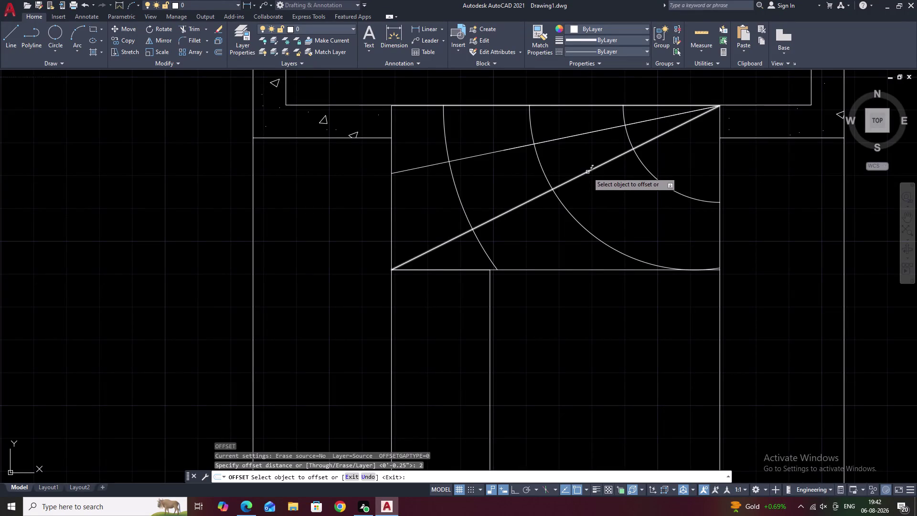
Cancel the offset and try a line from the frame's top-right corner to its bottom edge, then undo it.
click(587, 172)
key(Escape)
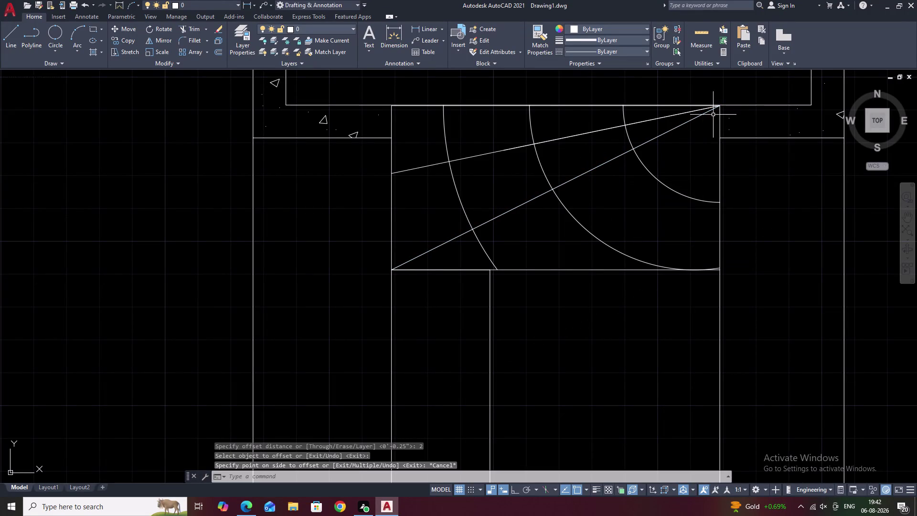
text(L)
key(space)
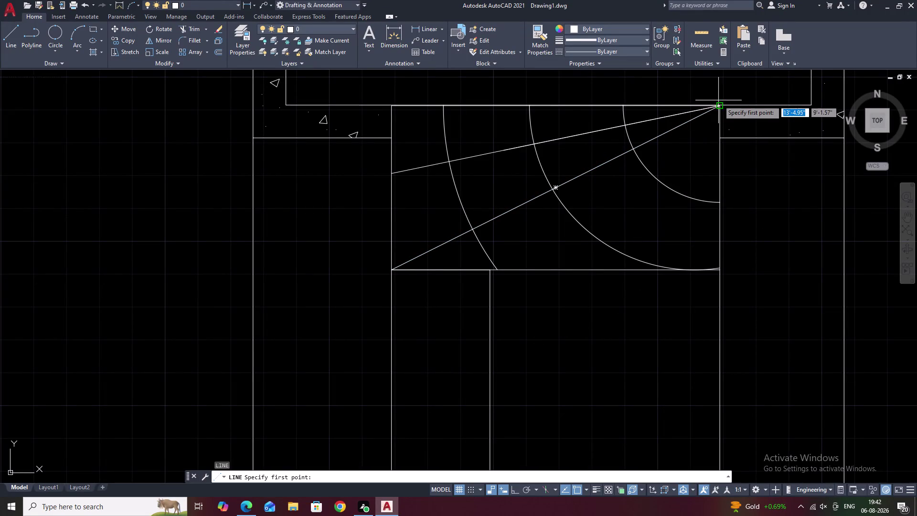
click(718, 105)
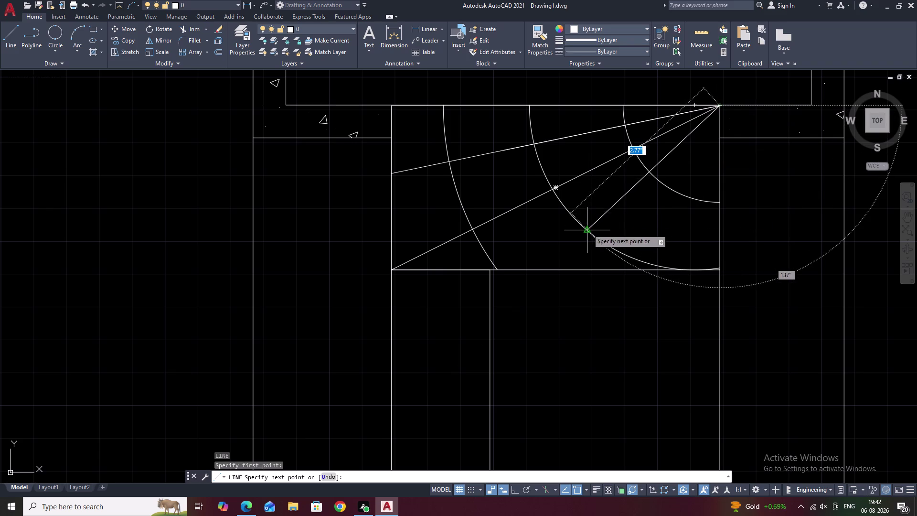
click(567, 270)
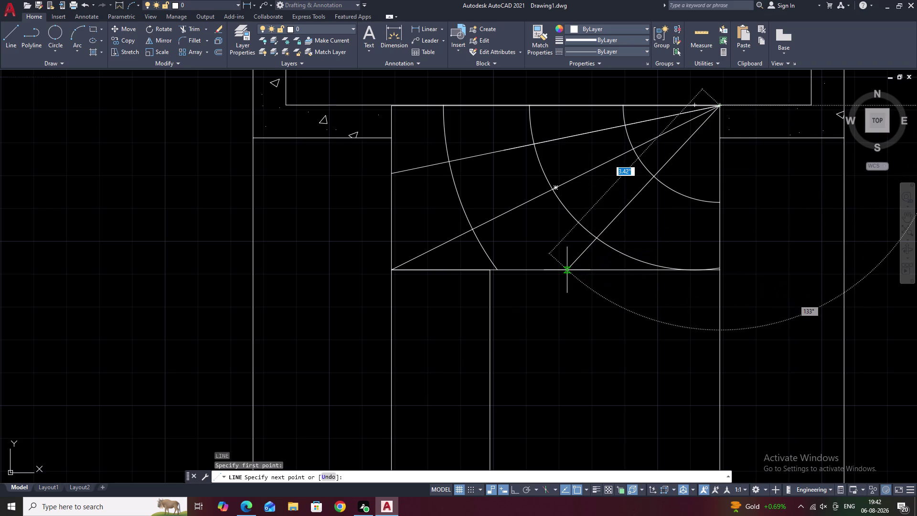
key(ctrl+z)
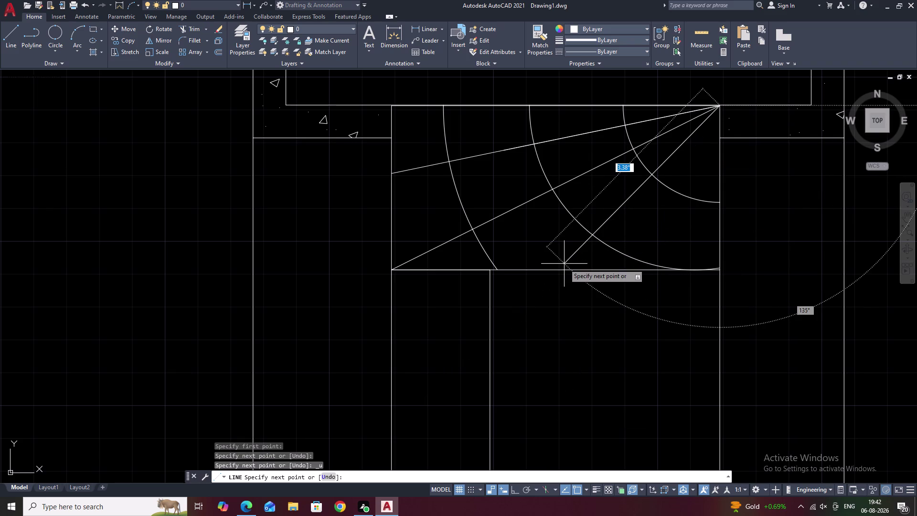
key(Escape)
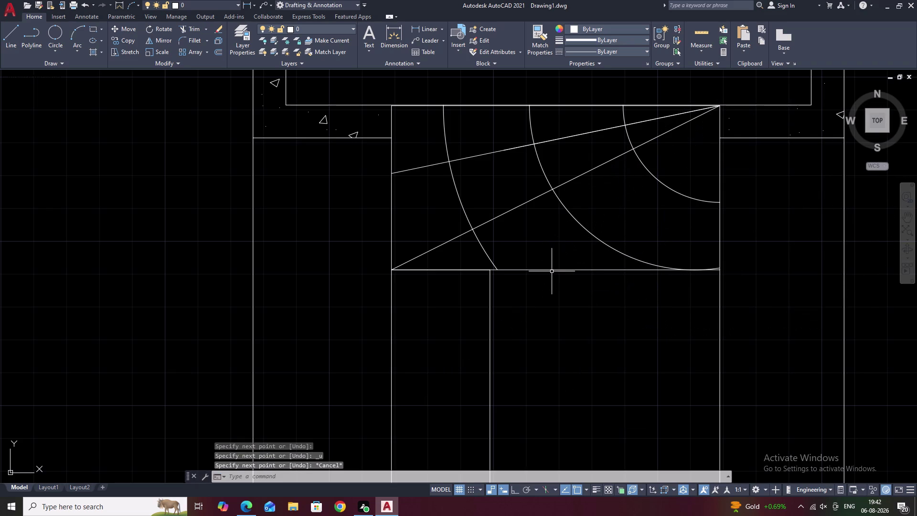
With ortho off, draw a line from the bottom edge up to the top-right corner, then undo it.
key(F8)
key(space)
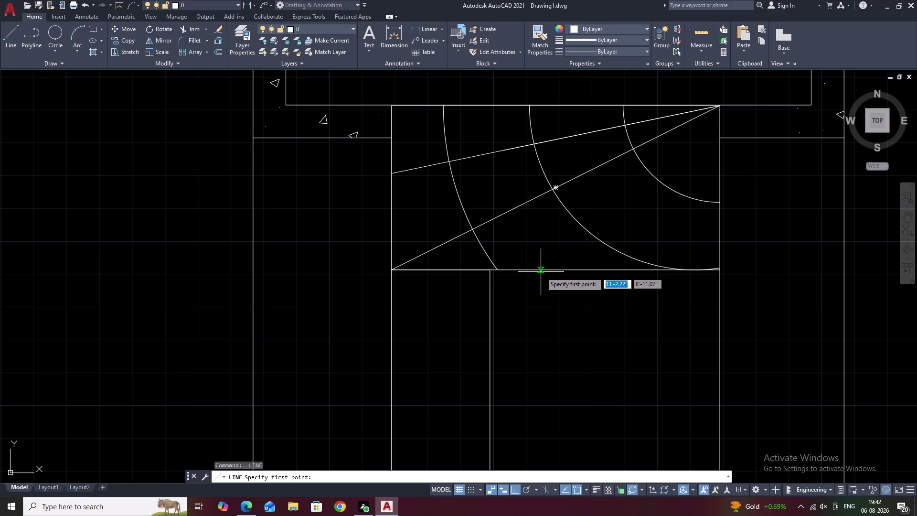
text(L)
key(space)
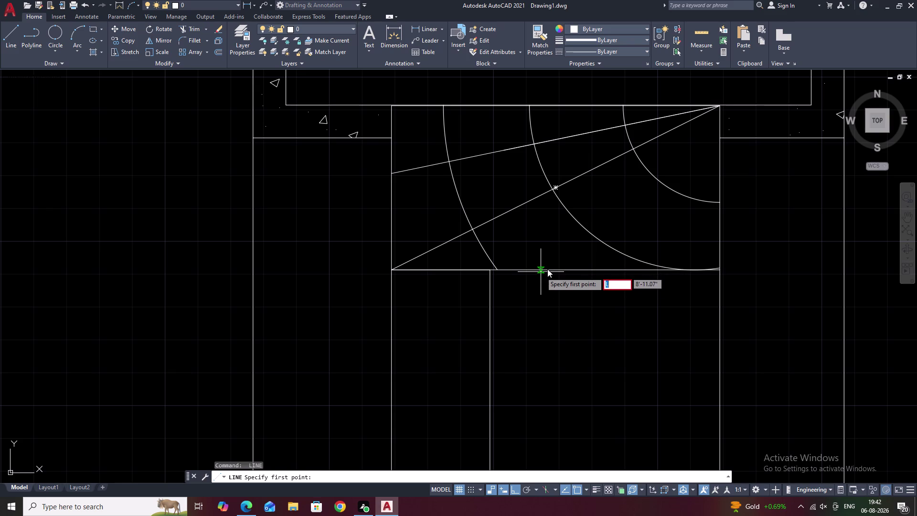
key(Escape)
text(L)
key(space)
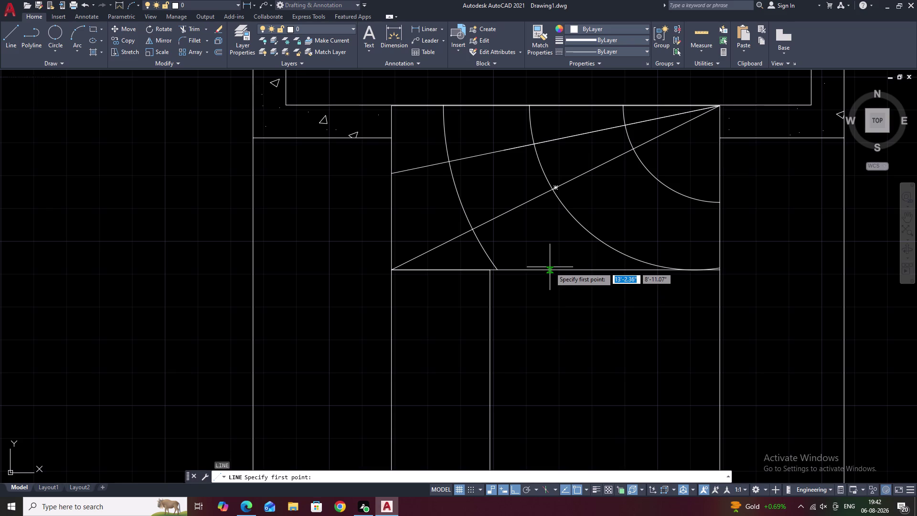
click(546, 270)
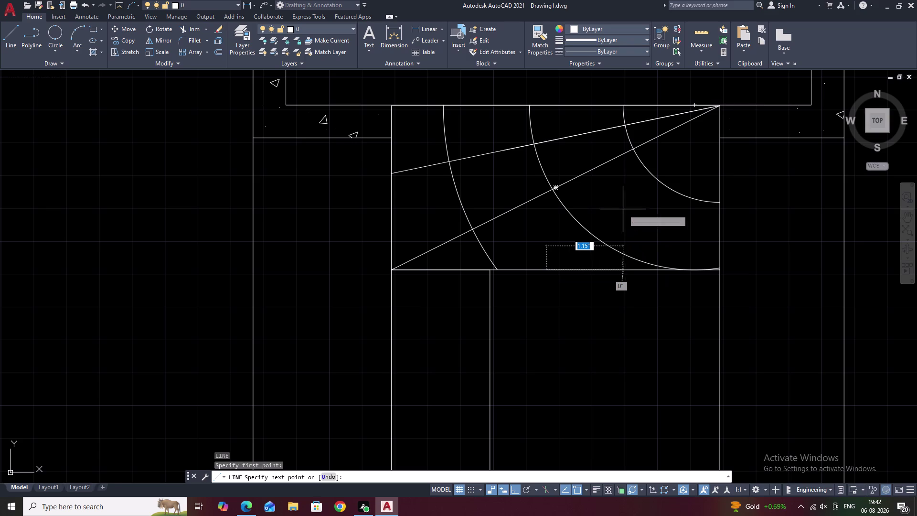
key(F8)
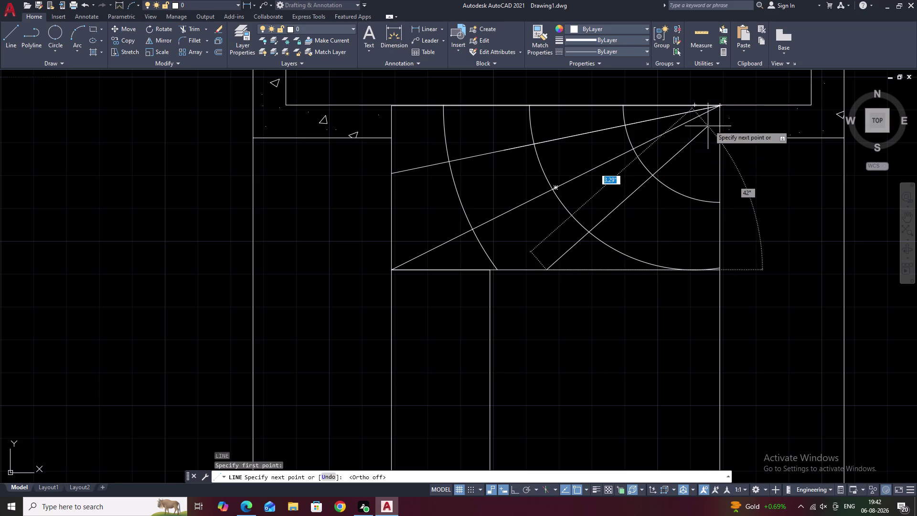
click(719, 107)
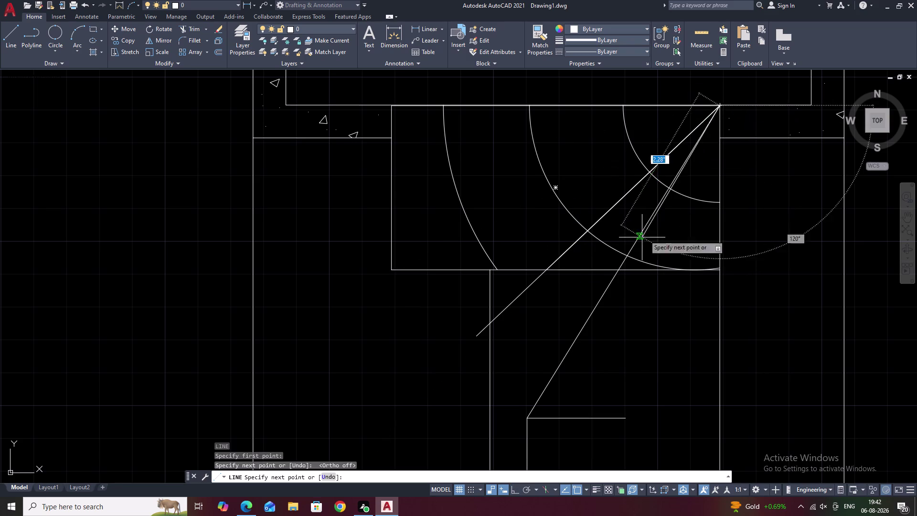
scroll(down, 3)
key(ctrl+z)
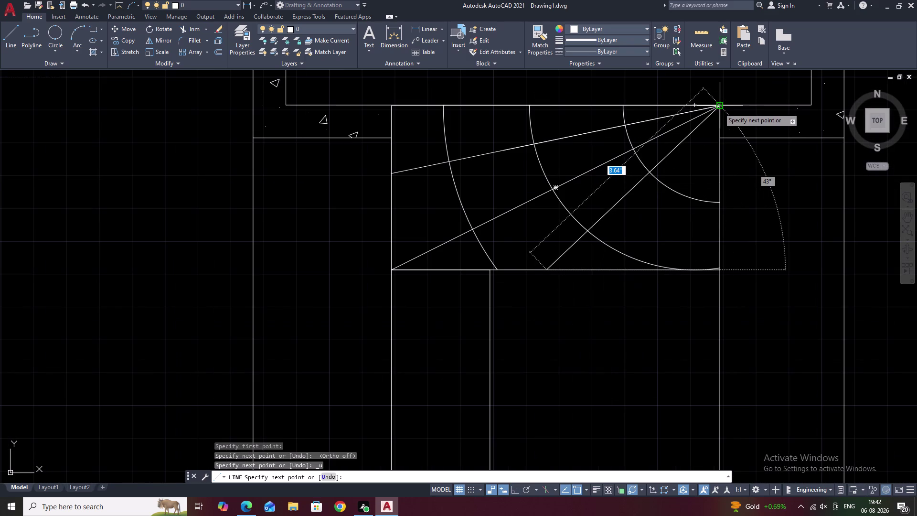
key(Escape)
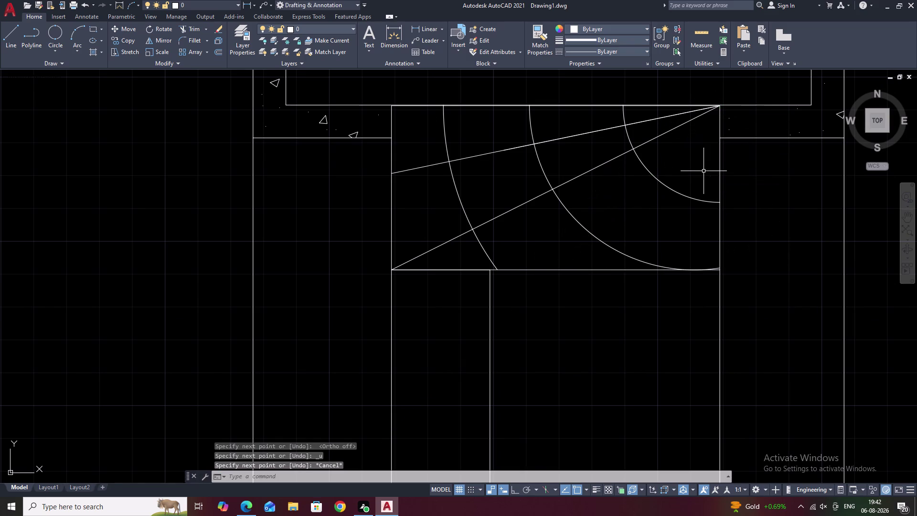
Pan out over the detail and draw a loose diagonal line in empty space beside it.
scroll(down, 3)
middle_drag(594, 166, 599, 123)
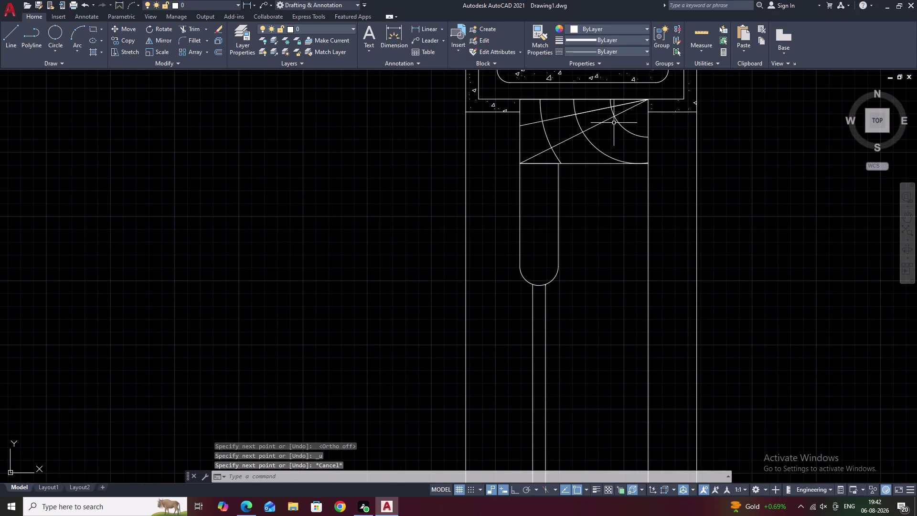
scroll(down, 3)
scroll(up, 3)
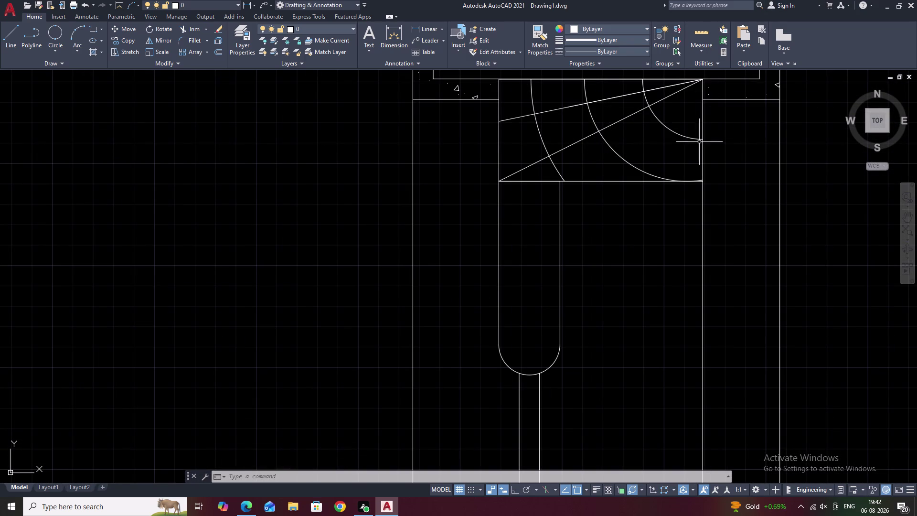
scroll(down, 3)
middle_drag(884, 177, 646, 190)
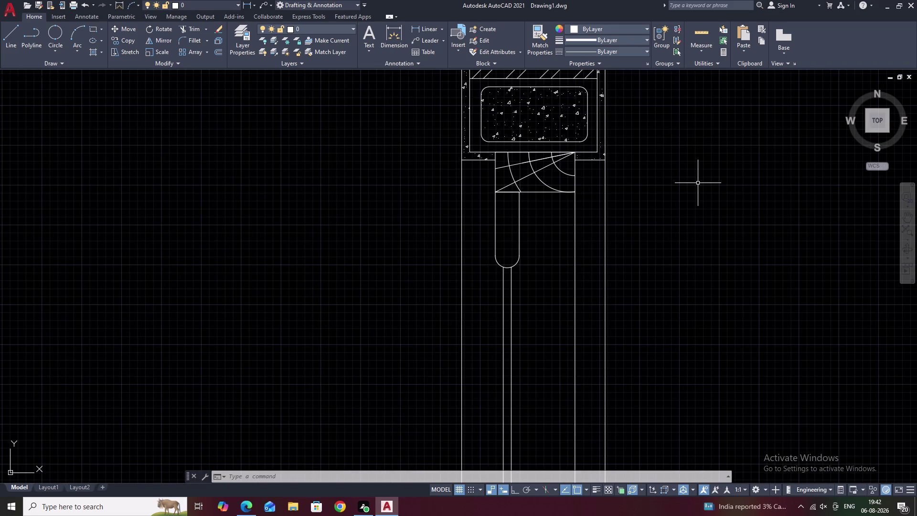
text(L)
key(space)
click(737, 155)
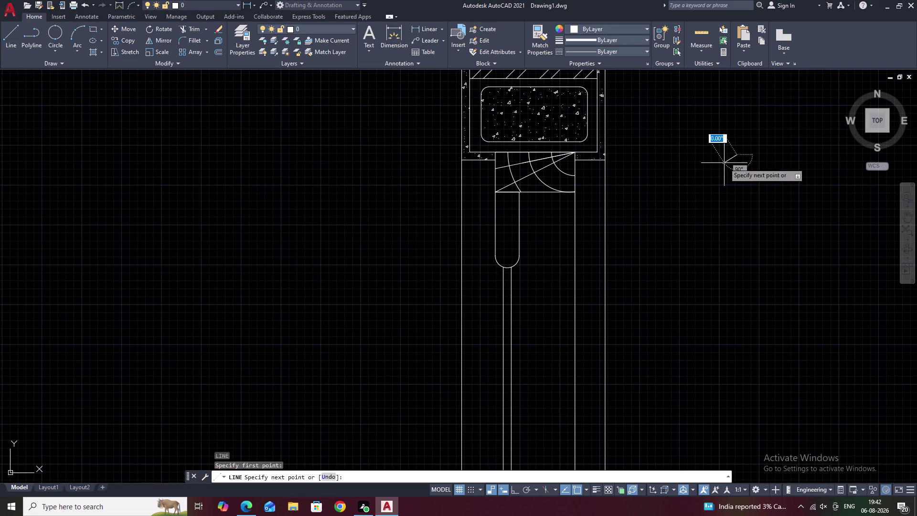
click(668, 196)
key(grave)
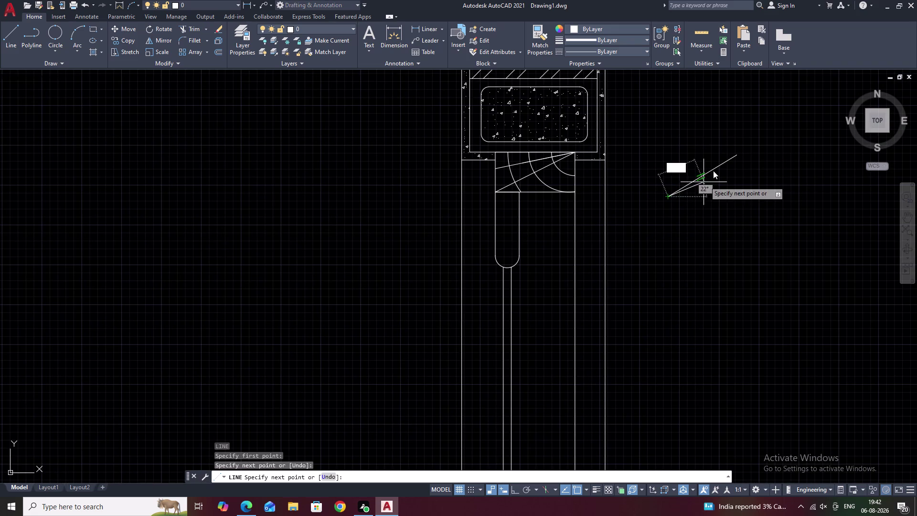
key(grave)
Move the loose diagonal by its midpoint to the frame's top-right corner, then undo the move.
key(Escape)
key(Escape)
key(Escape)
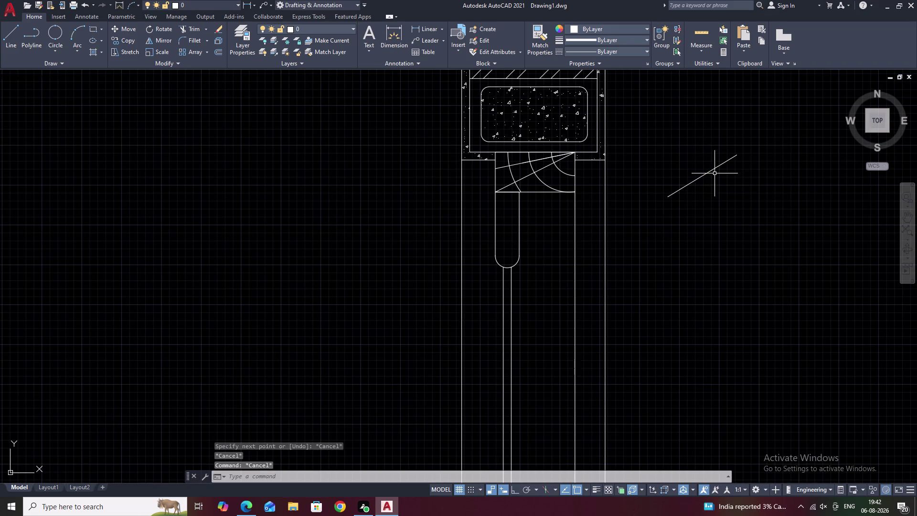
double_click(710, 171)
text(M)
key(space)
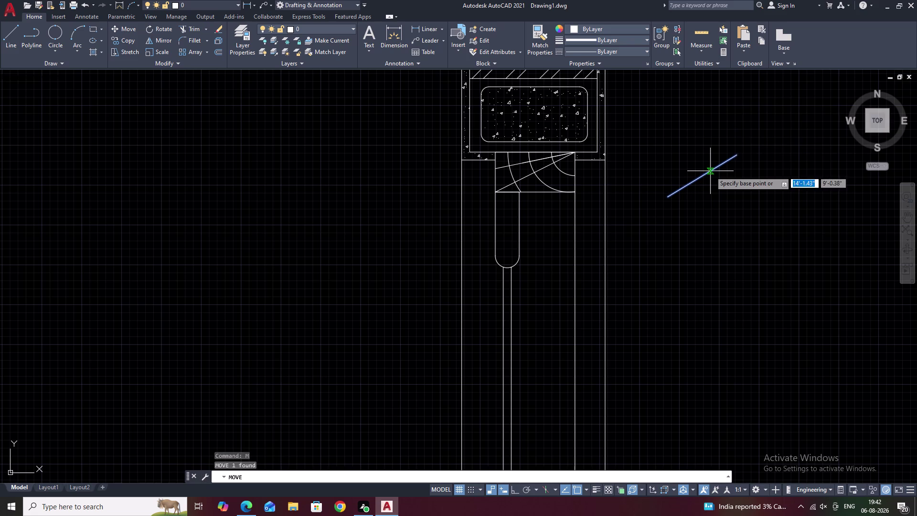
scroll(up, 3)
click(729, 152)
middle_drag(596, 161, 916, 150)
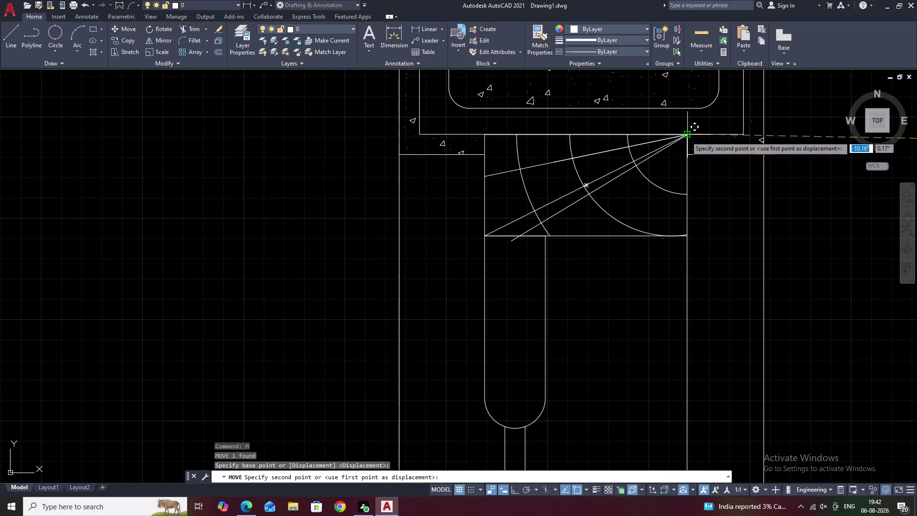
click(686, 137)
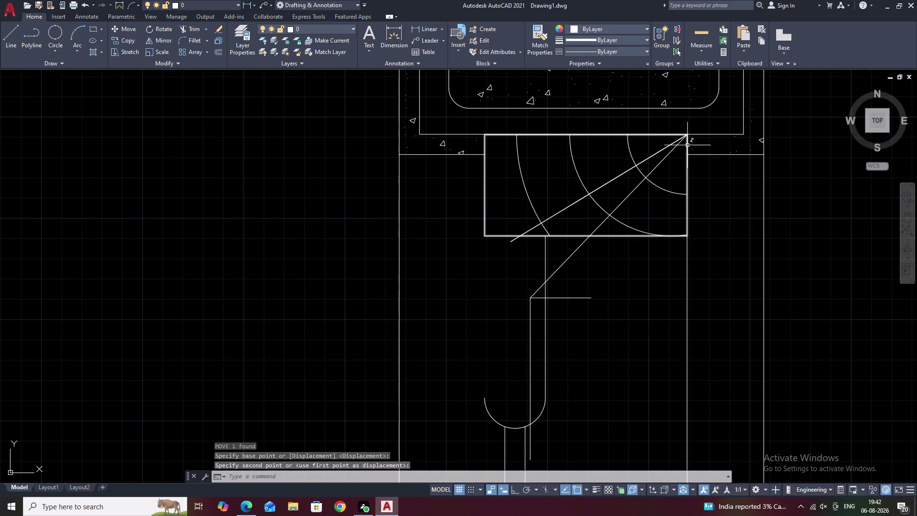
key(ctrl+z)
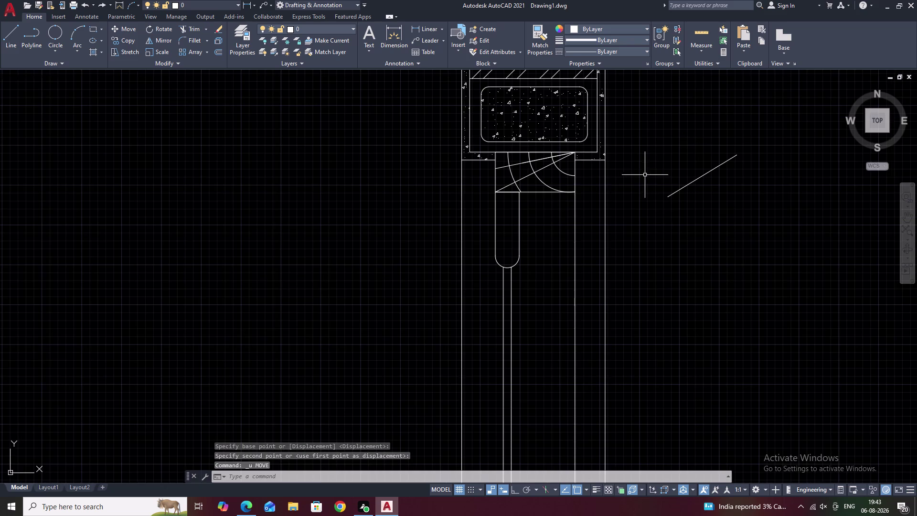
Pan back to the loose diagonal and reselect it for another move.
middle_drag(765, 213, 912, 178)
scroll(up, 3)
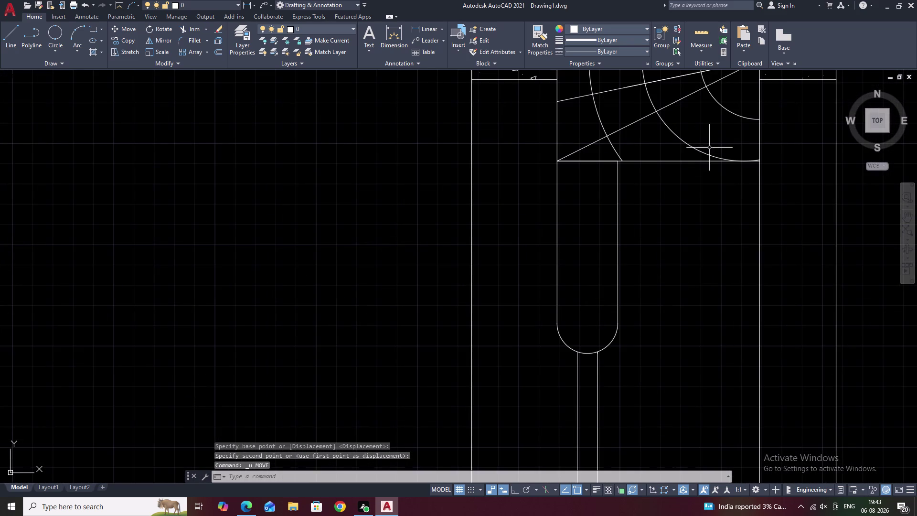
scroll(down, 3)
middle_drag(731, 144, 700, 167)
scroll(up, 3)
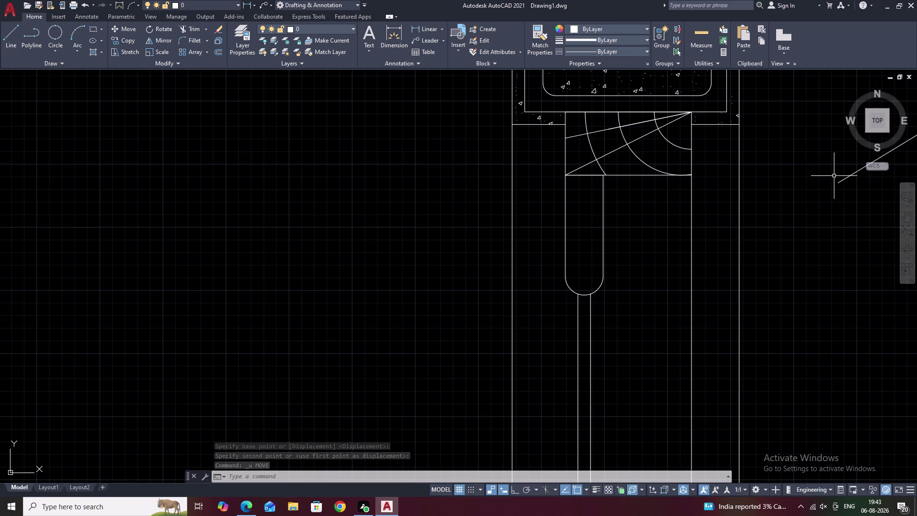
click(847, 176)
text(M)
key(space)
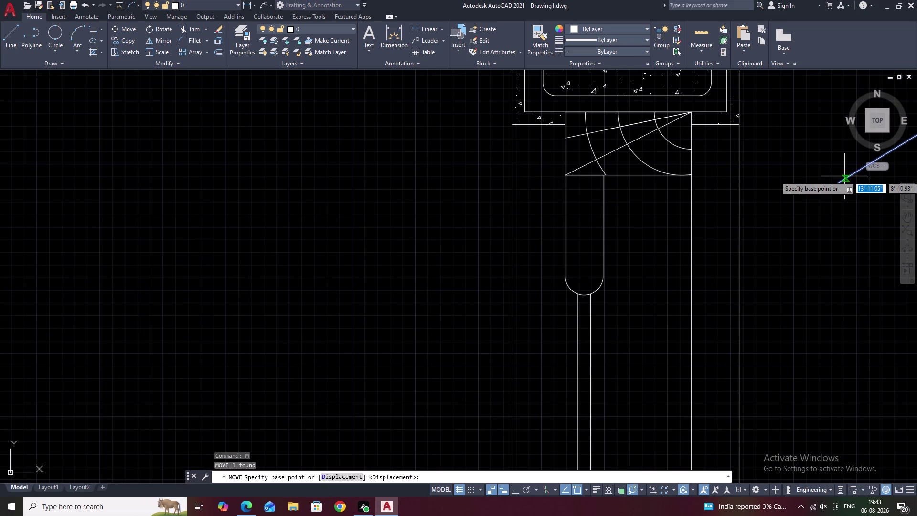
Abandon the second move after panning between the frame and the loose line.
middle_drag(849, 170, 704, 188)
scroll(up, 3)
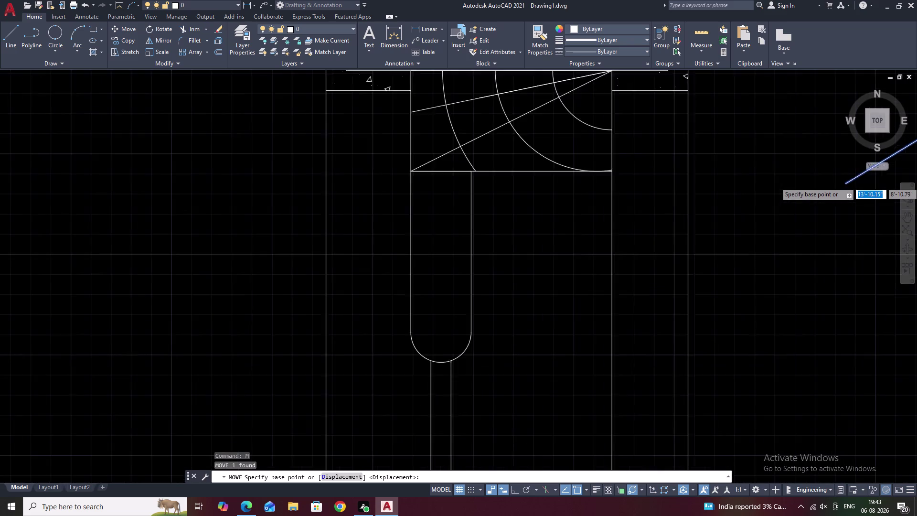
middle_drag(822, 182, 608, 244)
scroll(down, 3)
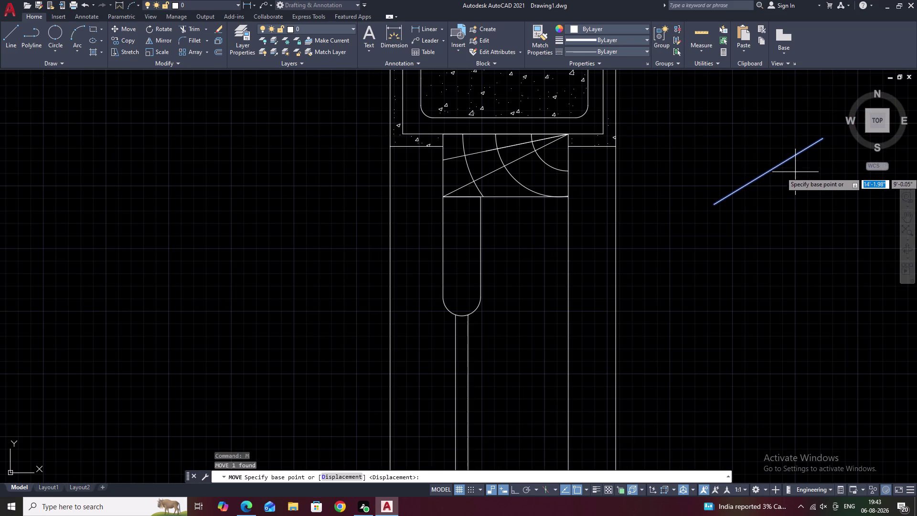
text(E)
key(space)
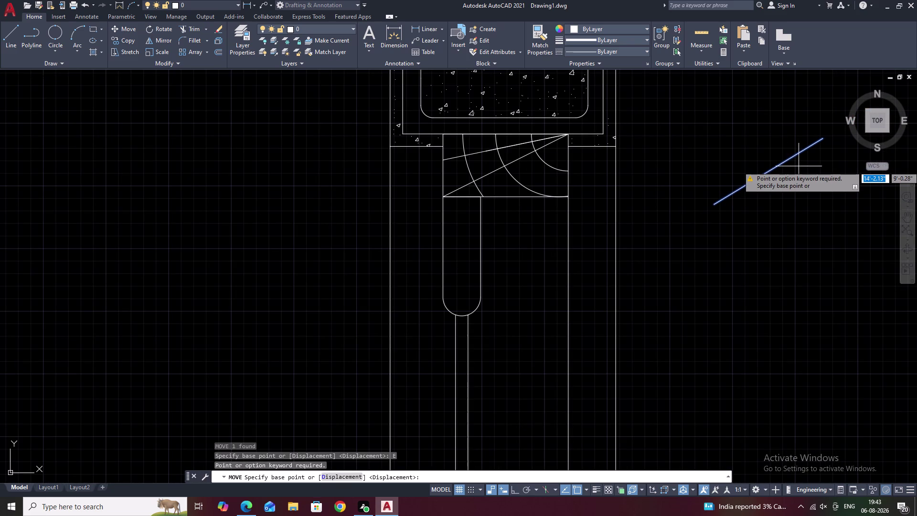
key(Escape)
key(Escape)
Erase the stray diagonal beside the detail and begin a new line.
drag(841, 112, 759, 239)
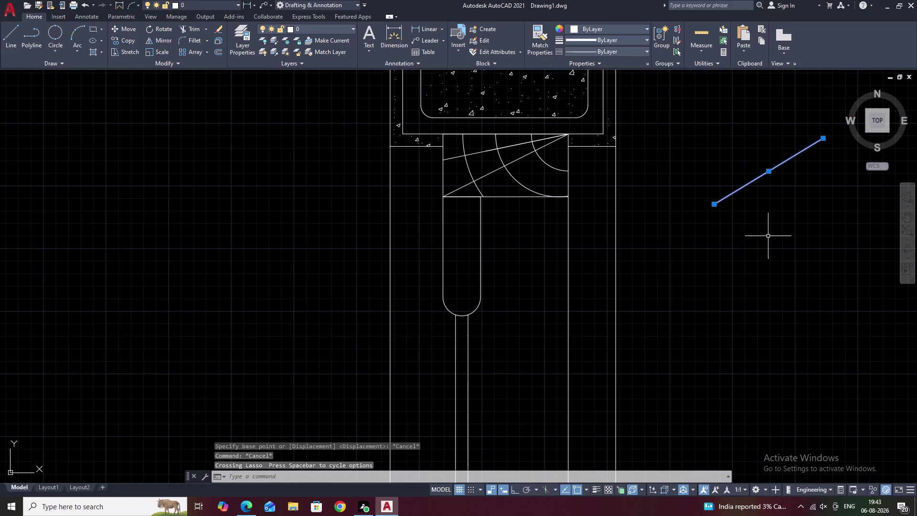
text(E)
key(space)
text(L)
key(space)
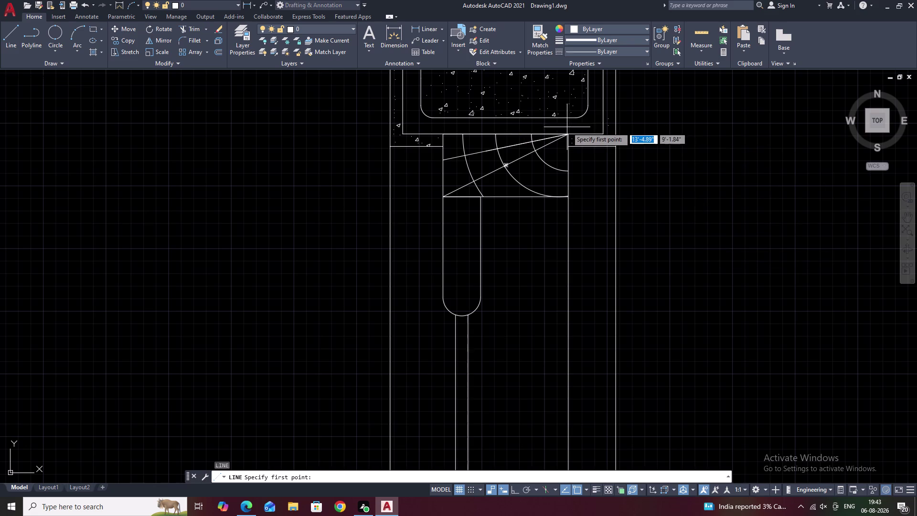
Draw a short reference diagonal beside the detail and check its properties.
click(733, 153)
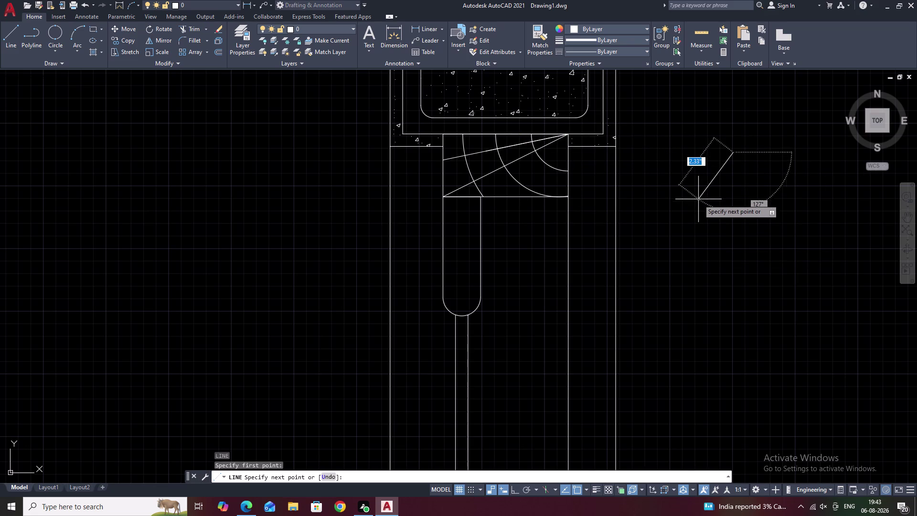
click(689, 203)
key(Escape)
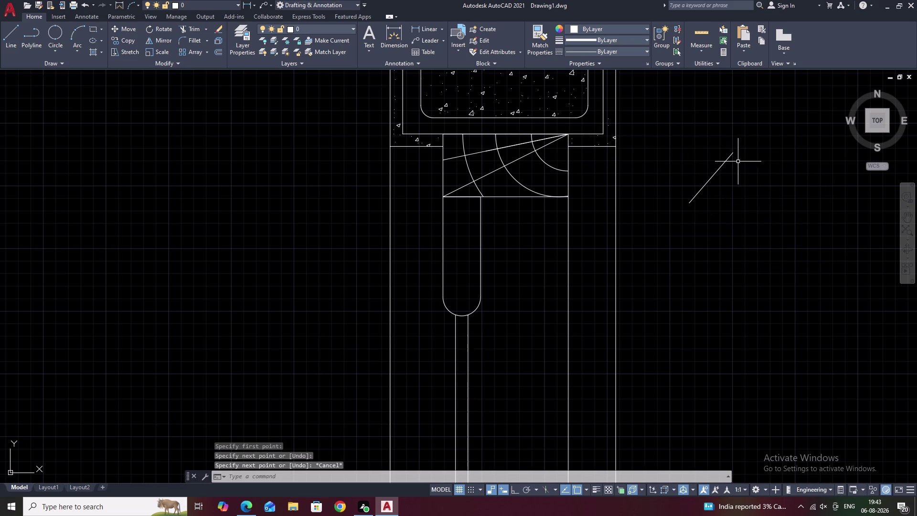
double_click(714, 174)
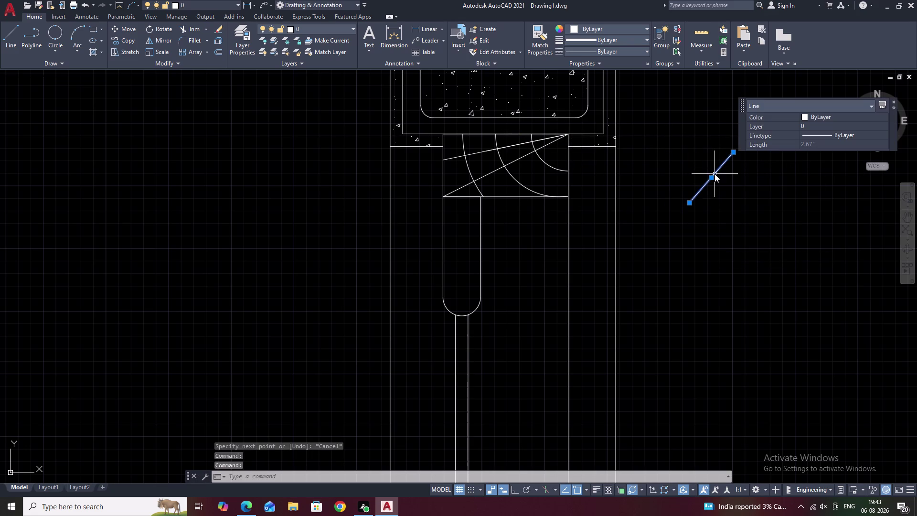
key(comma)
key(BackSpace)
Copy the reference line, based on its upper end, into the frame corner block.
text(CO)
key(space)
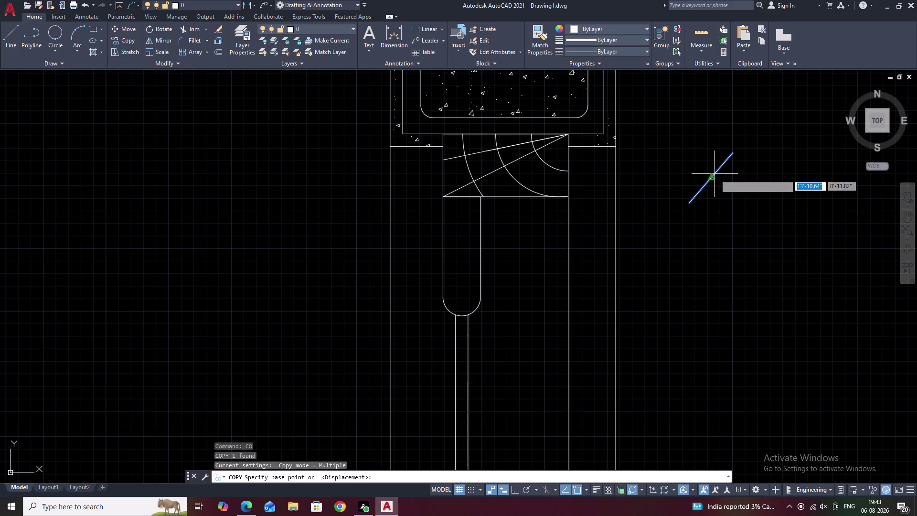
click(733, 156)
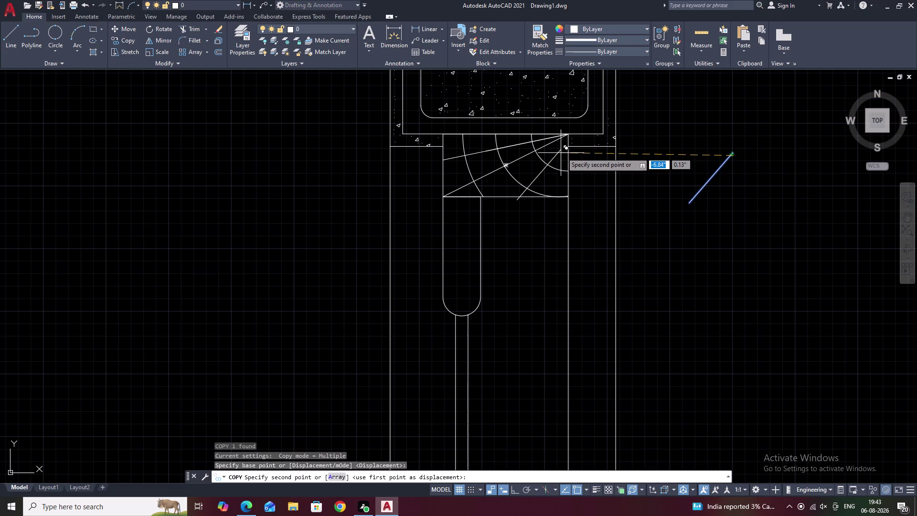
click(565, 149)
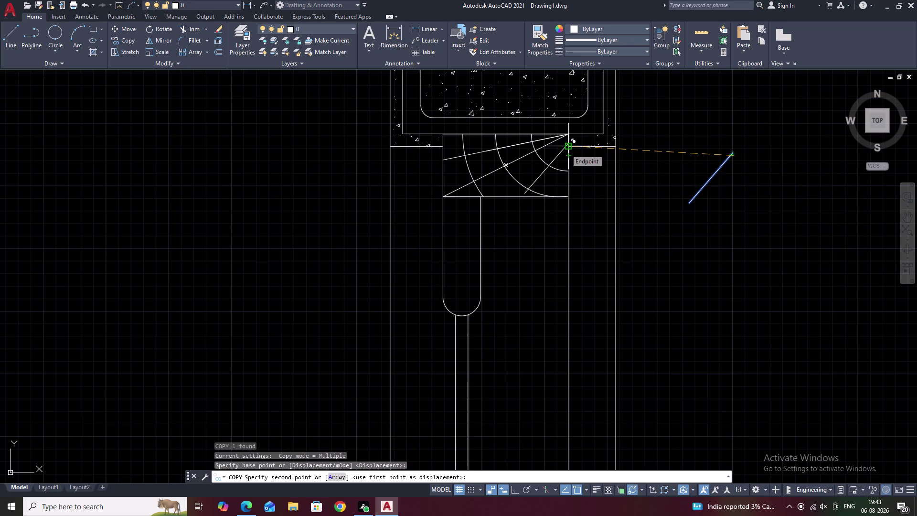
key(Escape)
Extend the copied diagonal up to the frame's top-right corner.
text(E)
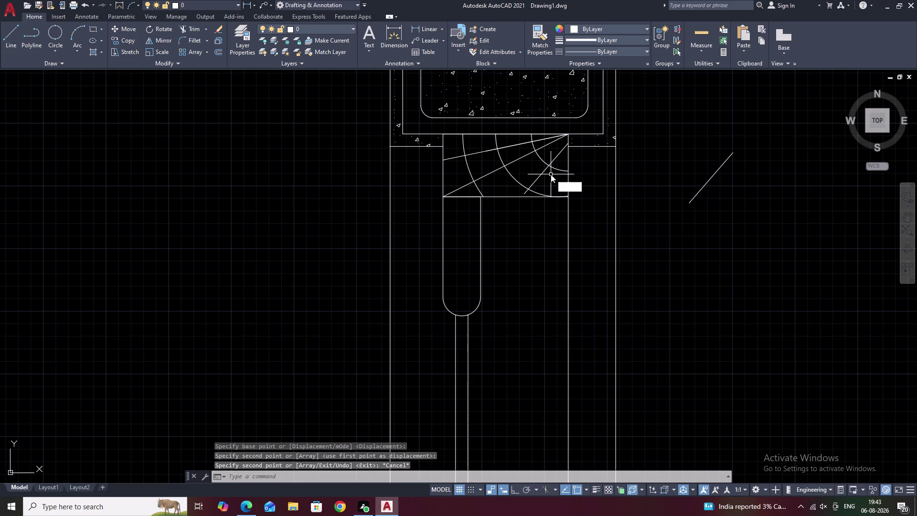
text(C)
key(BackSpace)
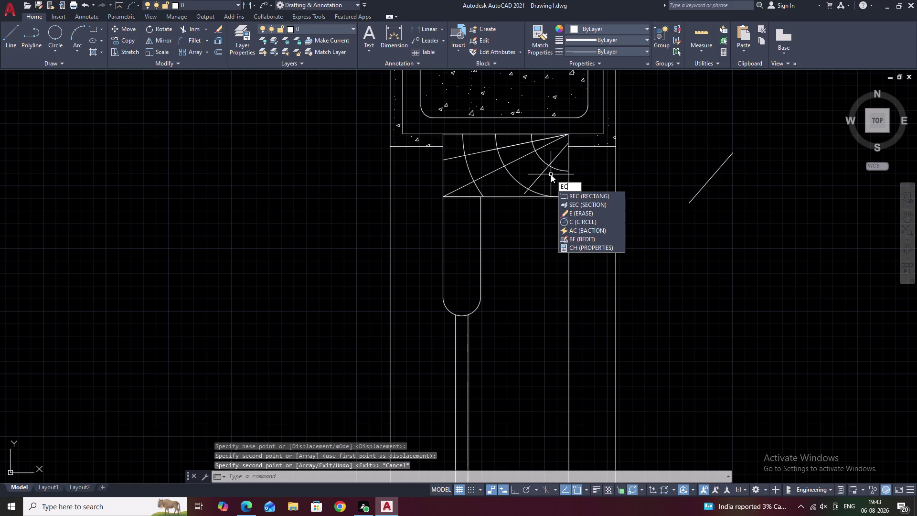
text(X)
key(space)
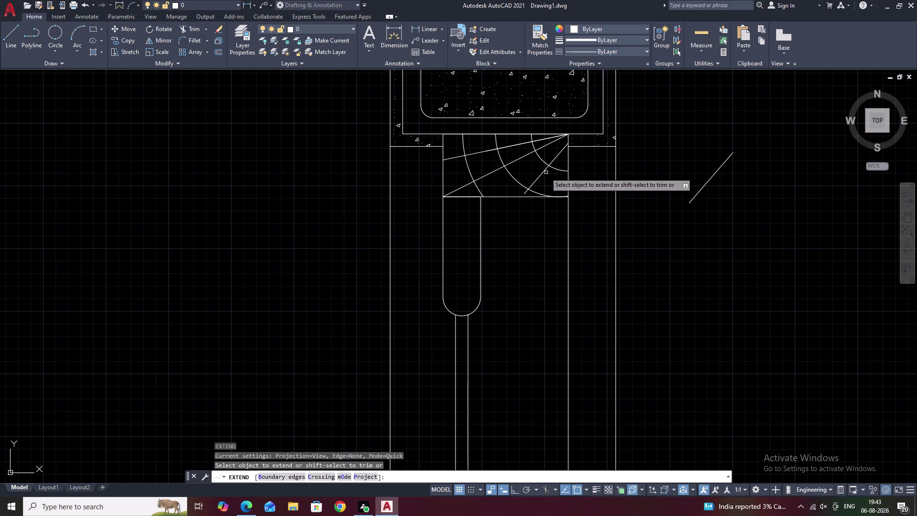
click(544, 173)
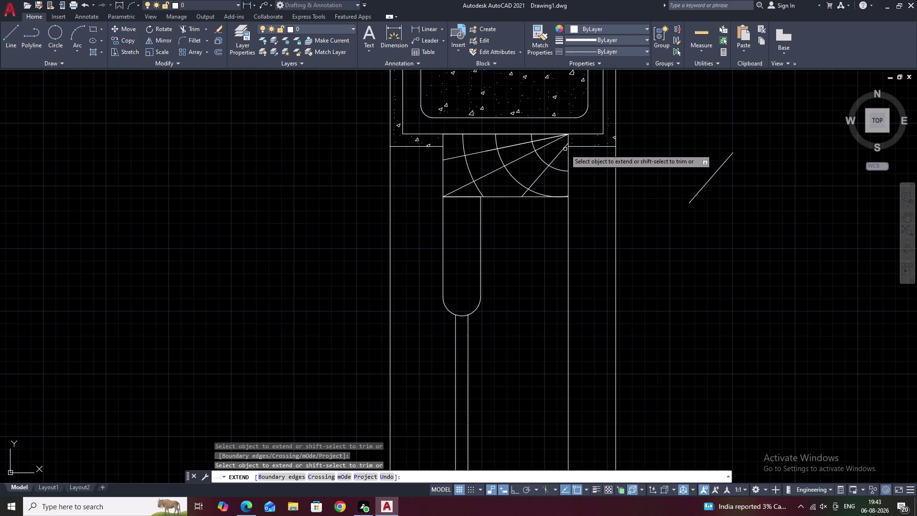
click(565, 148)
key(Escape)
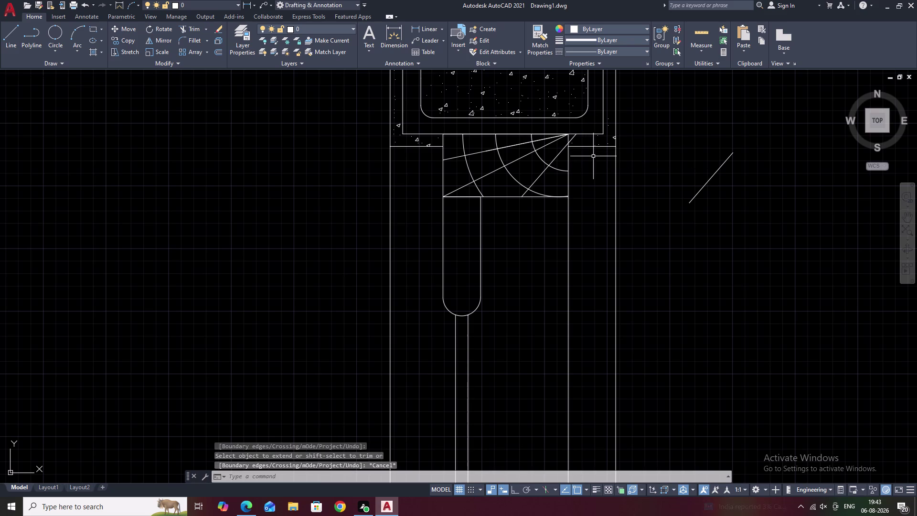
Trim the copied diagonal's overhanging piece at the frame corner.
text(TR)
key(space)
scroll(up, 3)
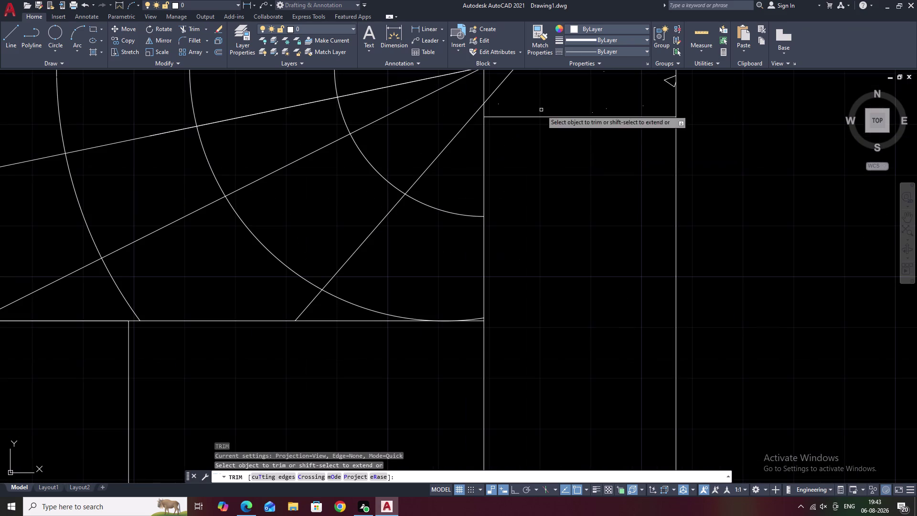
scroll(down, 3)
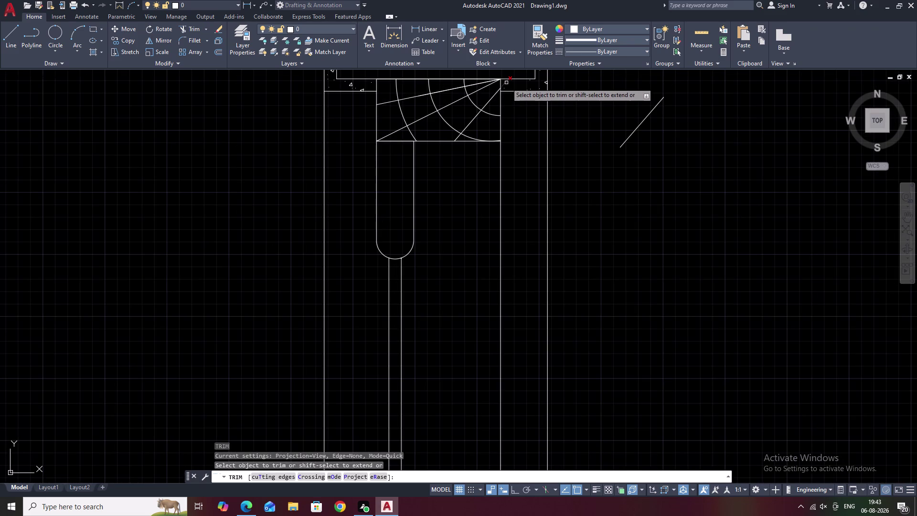
click(507, 83)
scroll(down, 3)
scroll(up, 3)
scroll(up, 3)
middle_drag(493, 86, 518, 138)
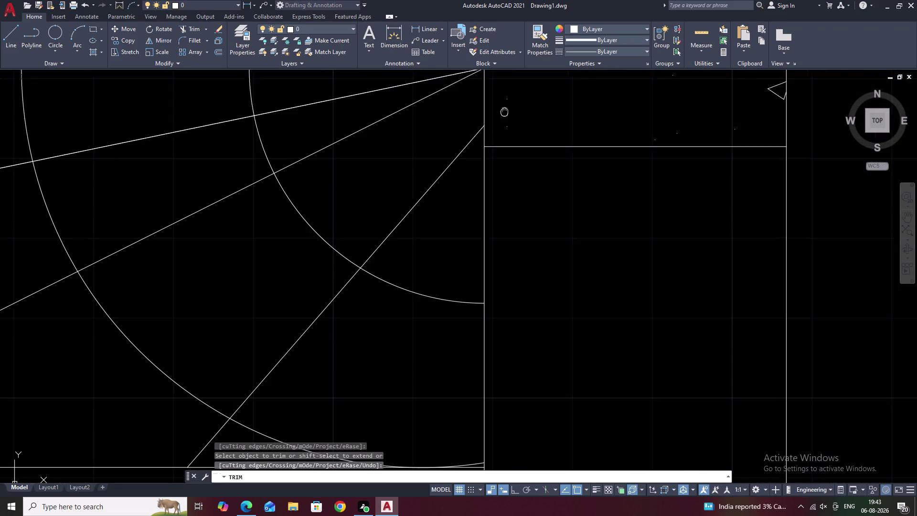
middle_drag(519, 138, 540, 170)
scroll(up, 3)
scroll(down, 3)
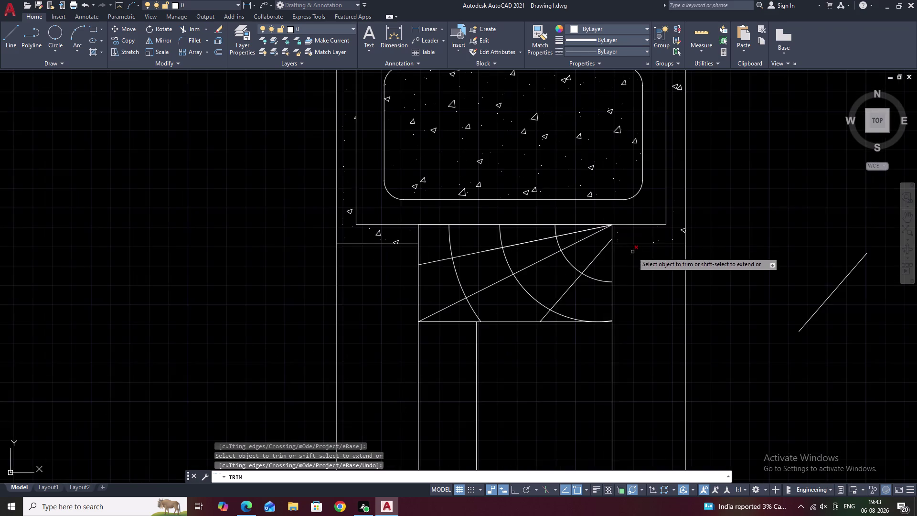
middle_drag(633, 253, 675, 158)
key(Escape)
Erase the stray reference line beside the detail.
scroll(down, 3)
middle_drag(639, 226, 683, 198)
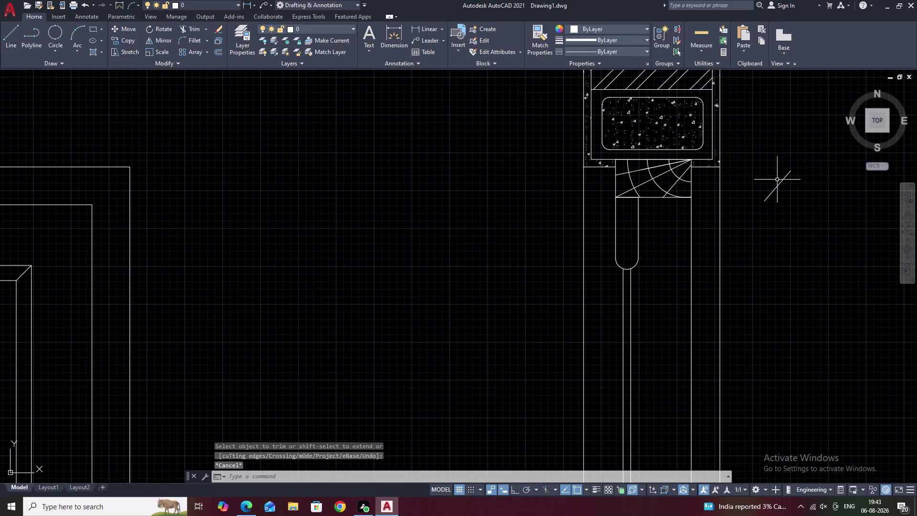
click(779, 182)
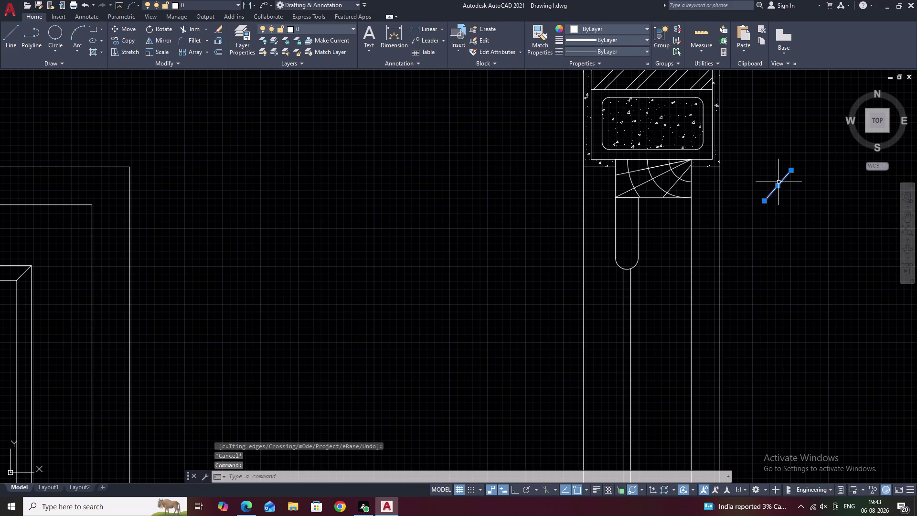
text(E)
key(space)
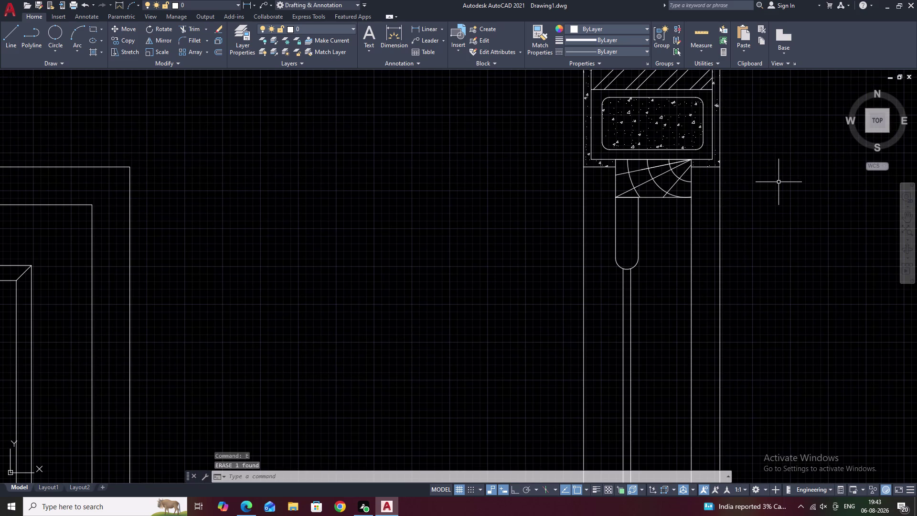
scroll(up, 3)
Pan and zoom over the corner block and the whole door detail.
middle_drag(661, 182, 702, 132)
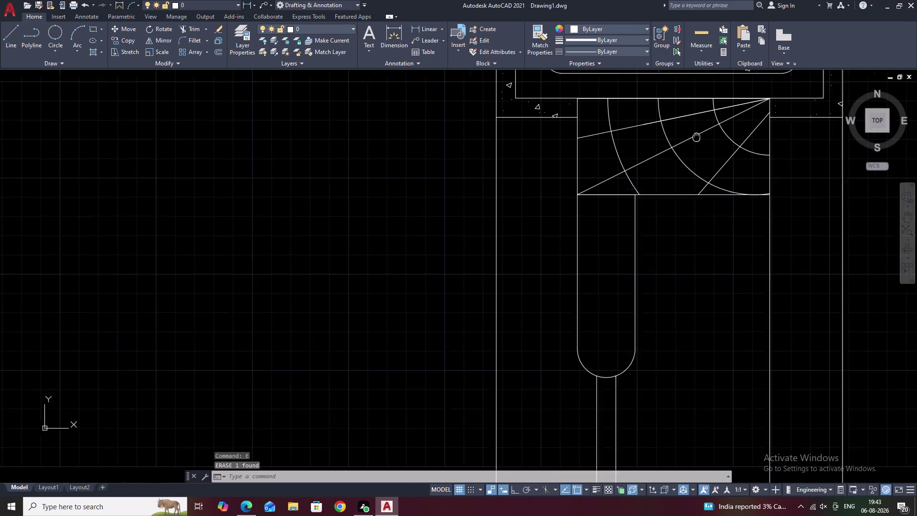
middle_drag(702, 132, 702, 132)
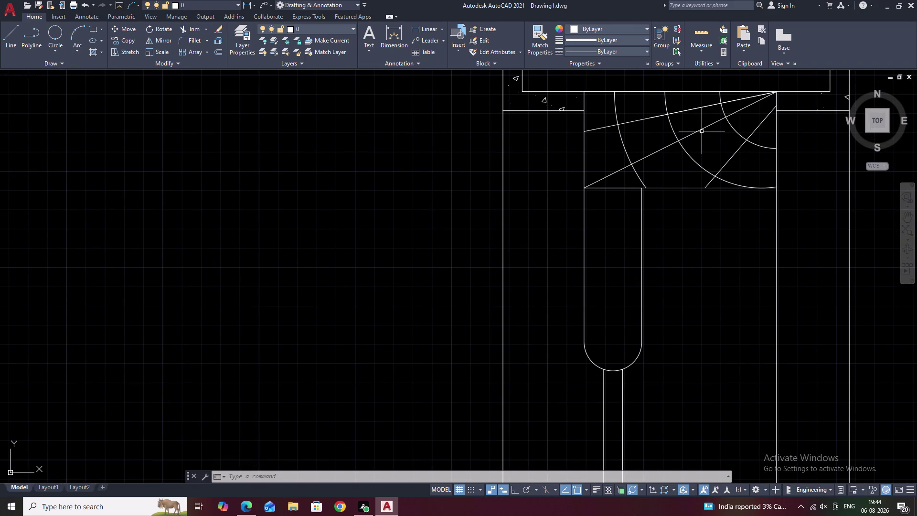
scroll(down, 3)
scroll(down, 3)
middle_drag(717, 169, 715, 192)
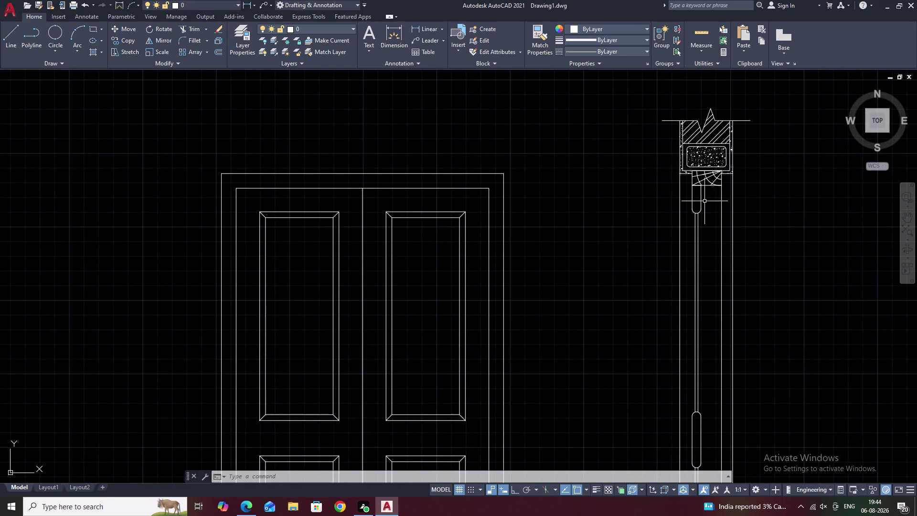
scroll(up, 3)
scroll(up, 3)
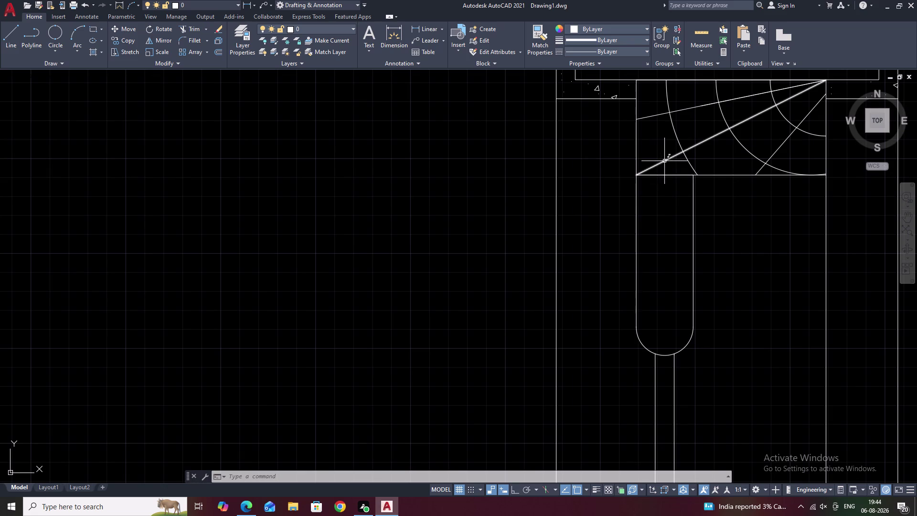
scroll(down, 3)
middle_drag(743, 196, 798, 171)
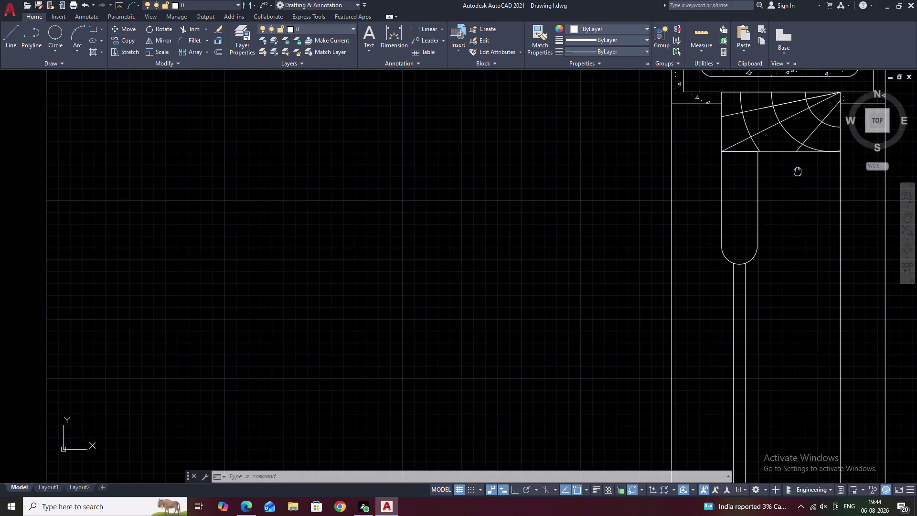
scroll(down, 3)
middle_drag(791, 181, 793, 202)
key(Escape)
Move down the leaf section to its narrow stem and start a new line there.
scroll(down, 3)
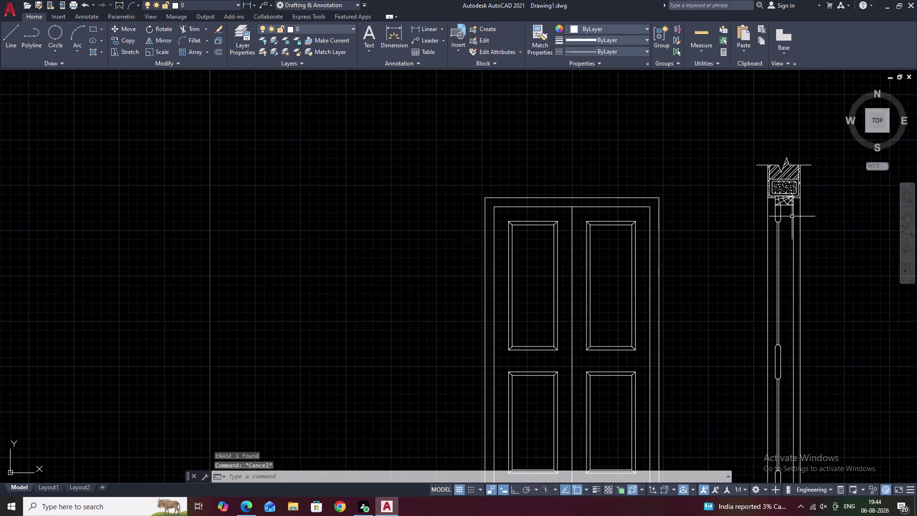
middle_drag(793, 211, 791, 169)
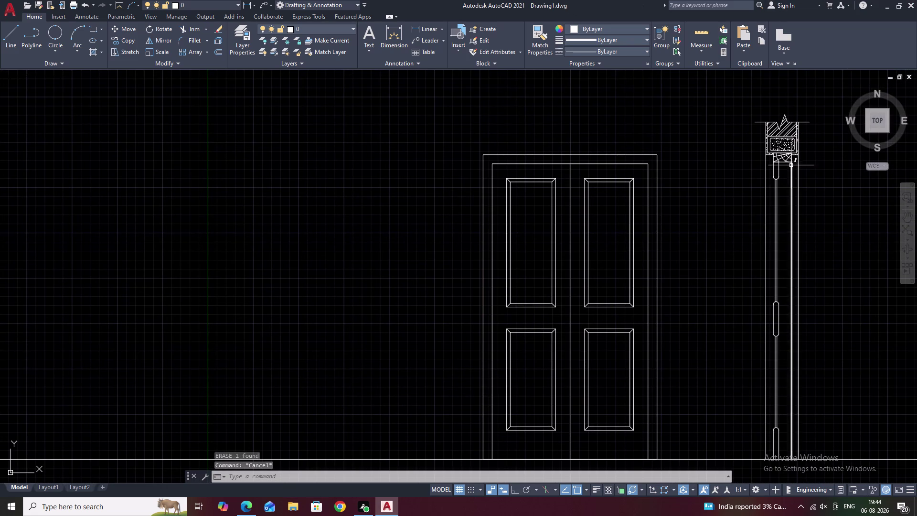
middle_drag(791, 164, 738, 178)
scroll(up, 3)
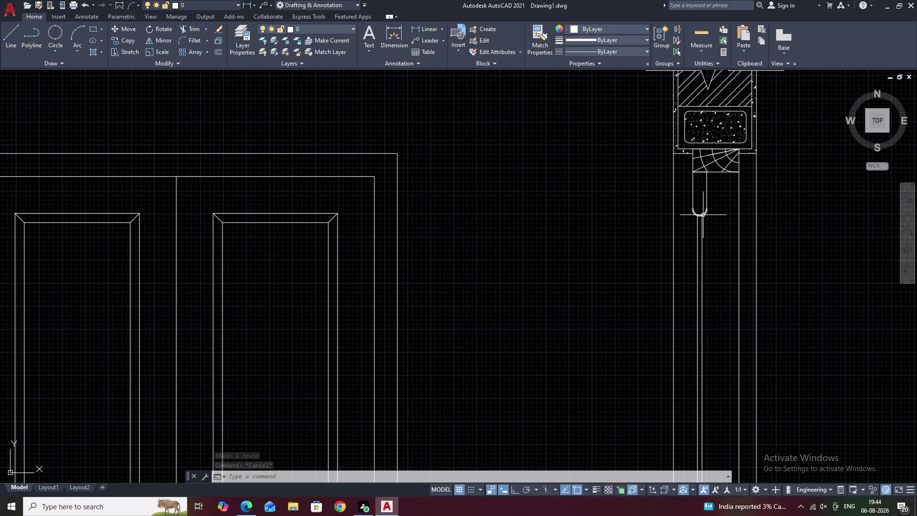
scroll(down, 3)
middle_drag(696, 279, 707, 240)
scroll(up, 3)
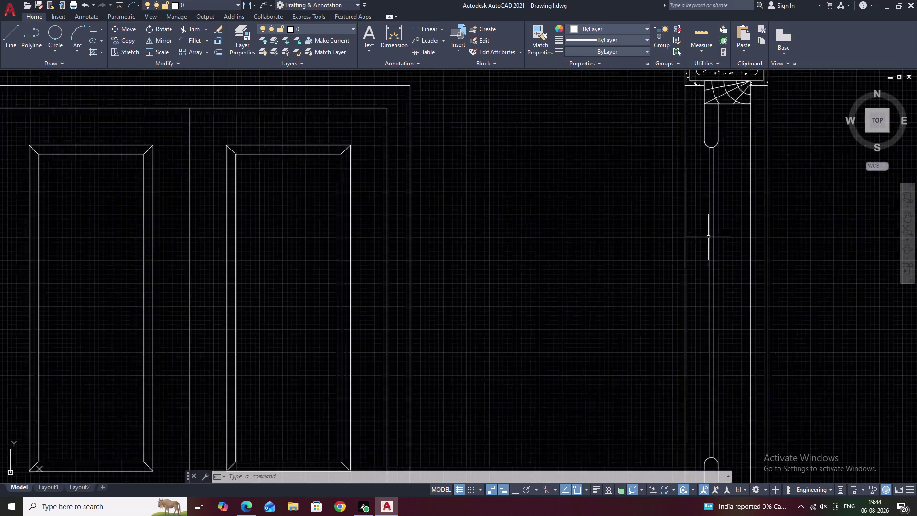
middle_drag(733, 228, 704, 276)
scroll(up, 3)
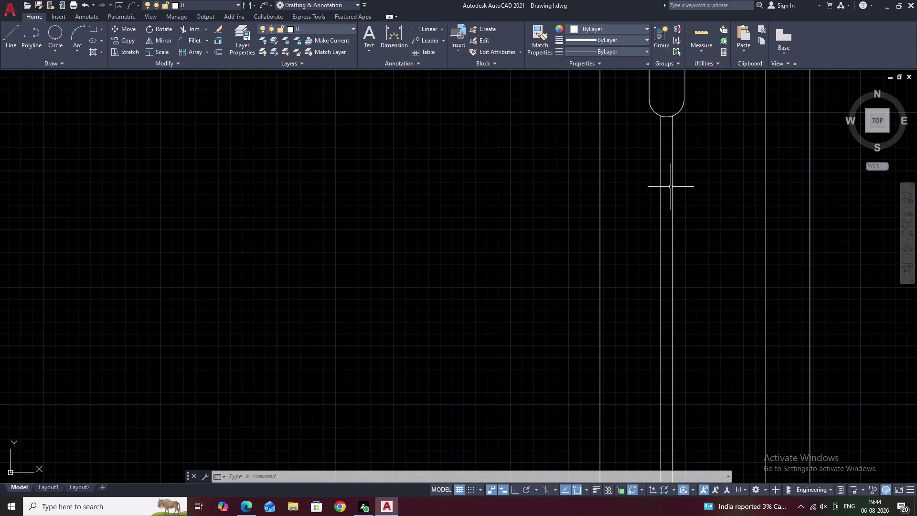
text(L)
key(space)
Draw a short crosspiece line across the narrow leaf-edge strip.
scroll(up, 3)
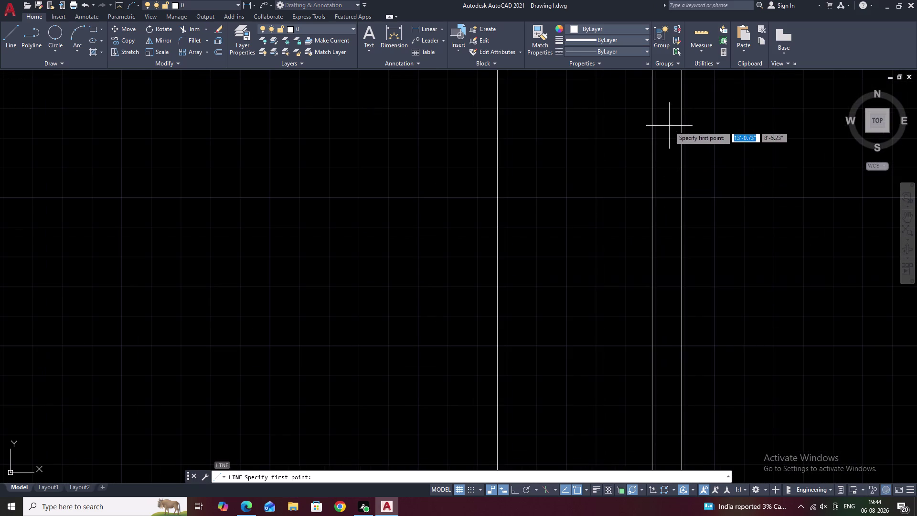
middle_drag(671, 133, 649, 263)
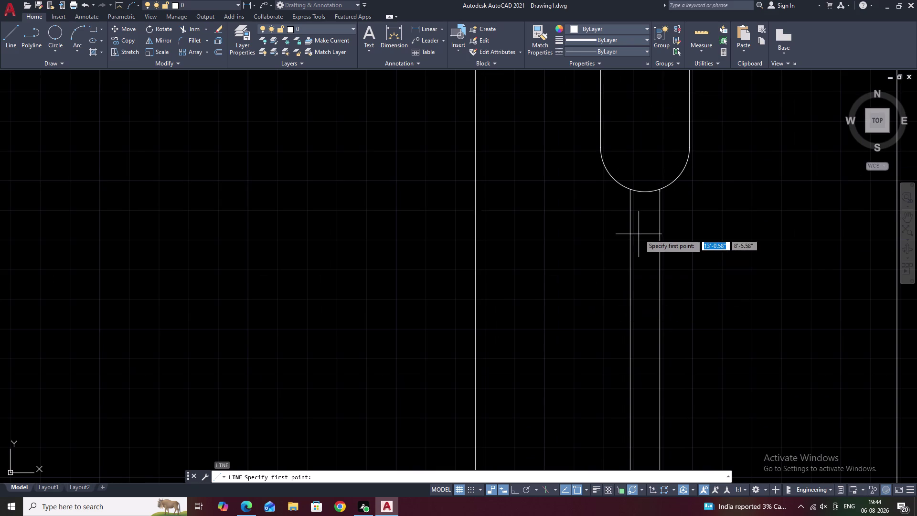
click(630, 246)
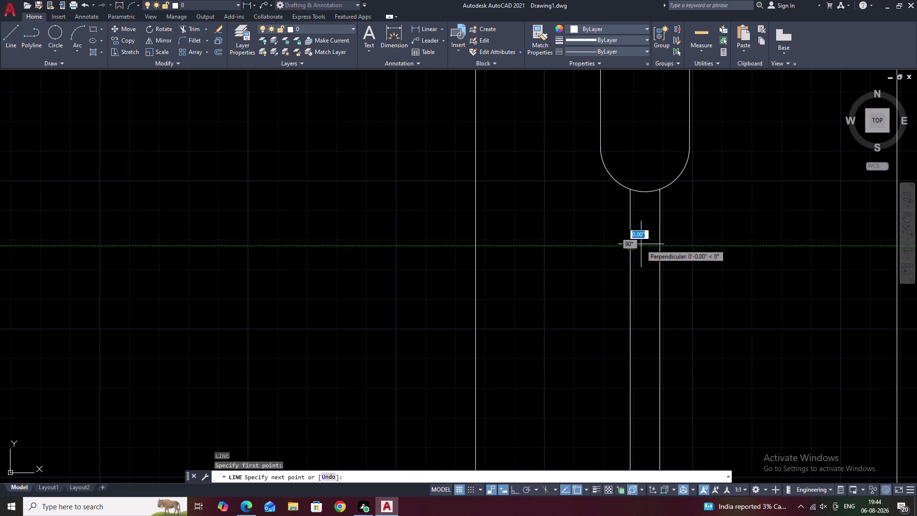
click(658, 247)
key(Escape)
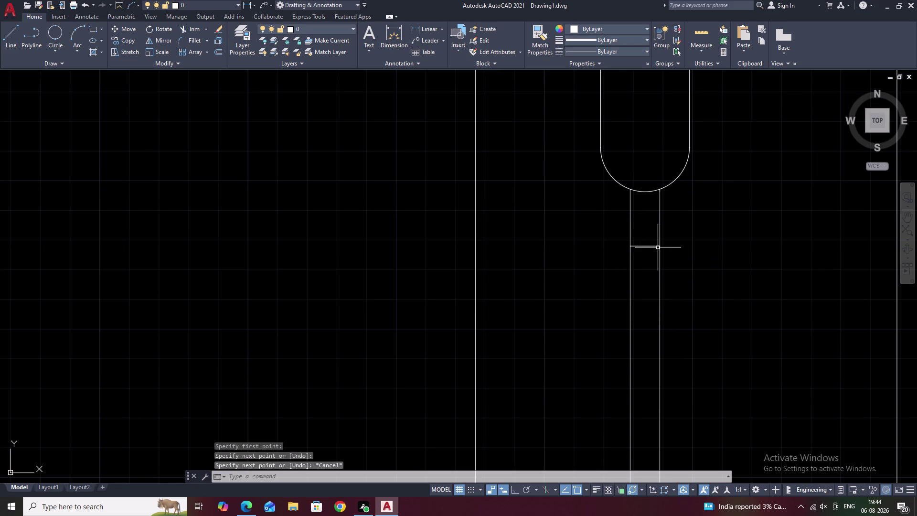
Start a rectangular array of the crosspiece with a single column.
double_click(647, 246)
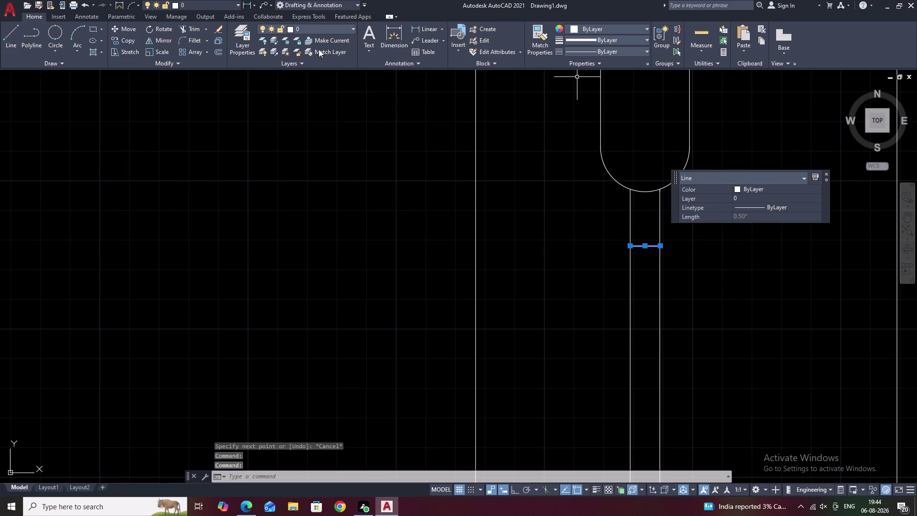
click(206, 51)
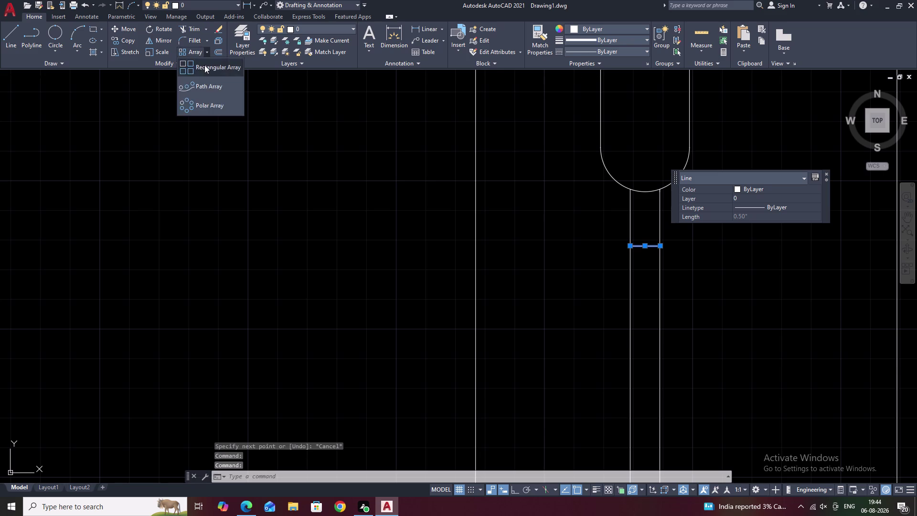
click(204, 65)
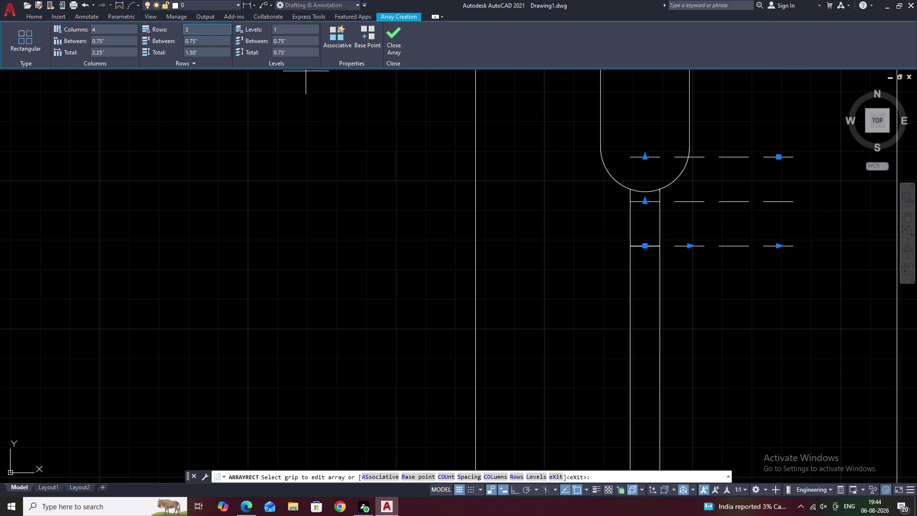
drag(200, 32, 180, 32)
key(BackSpace)
key(1)
click(207, 80)
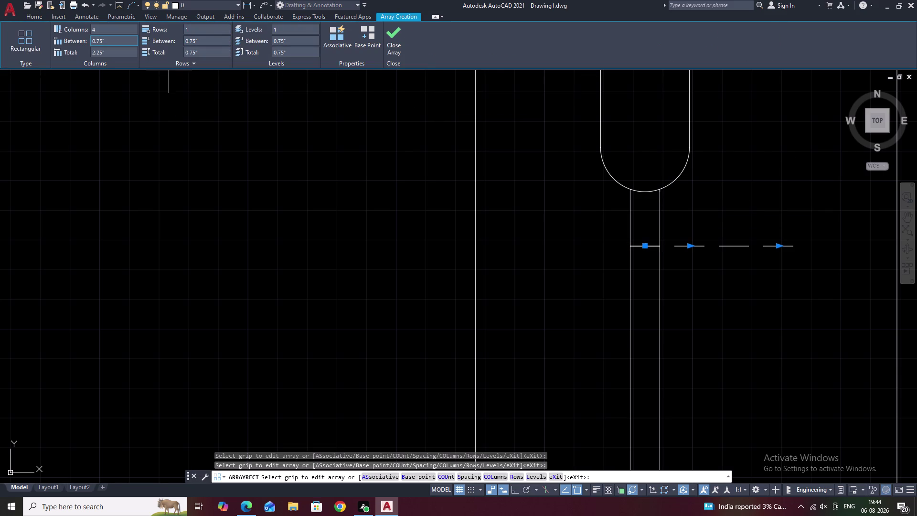
click(105, 30)
key(BackSpace)
key(1)
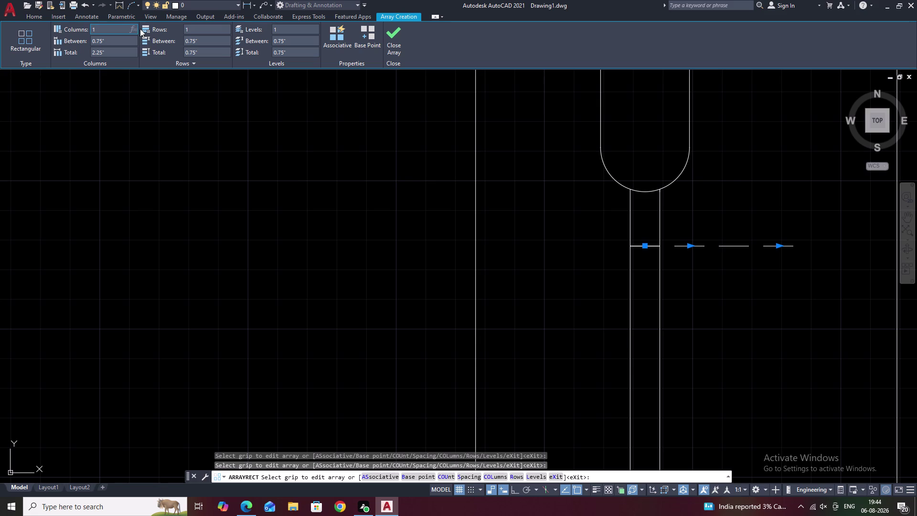
click(190, 30)
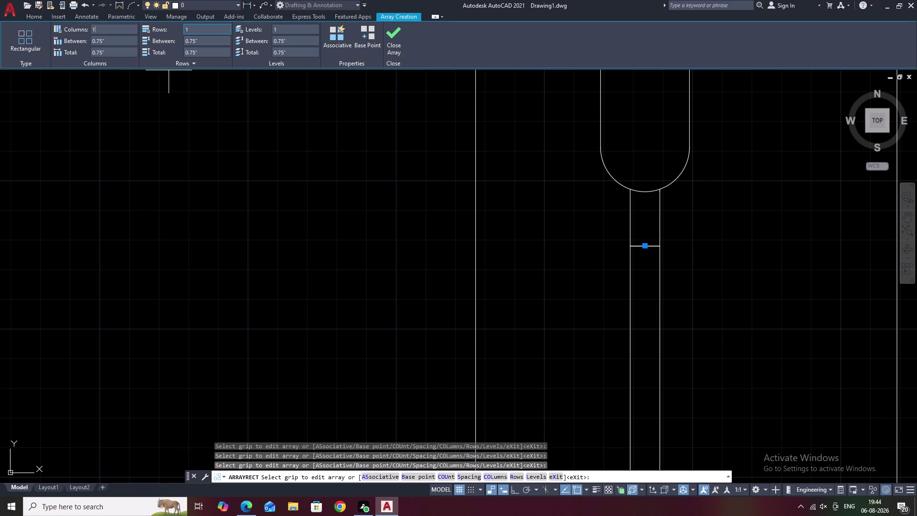
Set the crosspiece array row count to 20.
click(191, 26)
key(F10)
key(BackSpace)
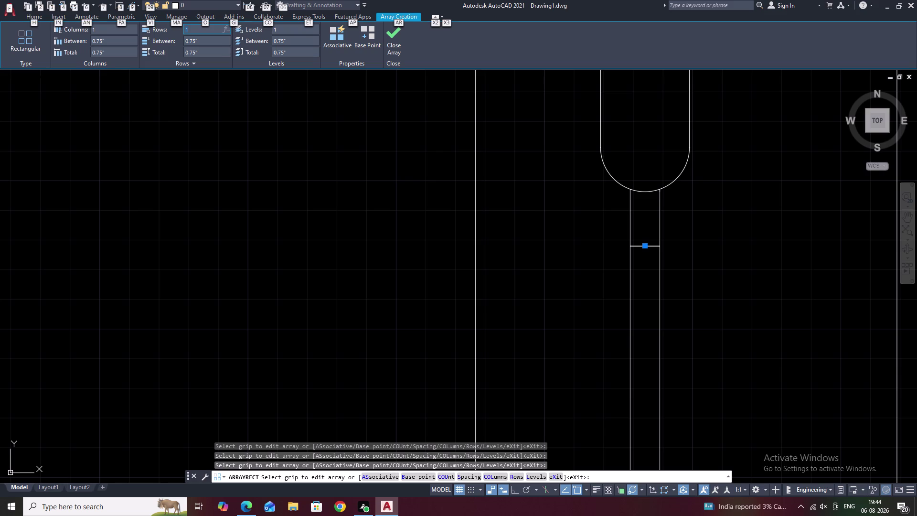
key(BackSpace)
click(191, 27)
key(BackSpace)
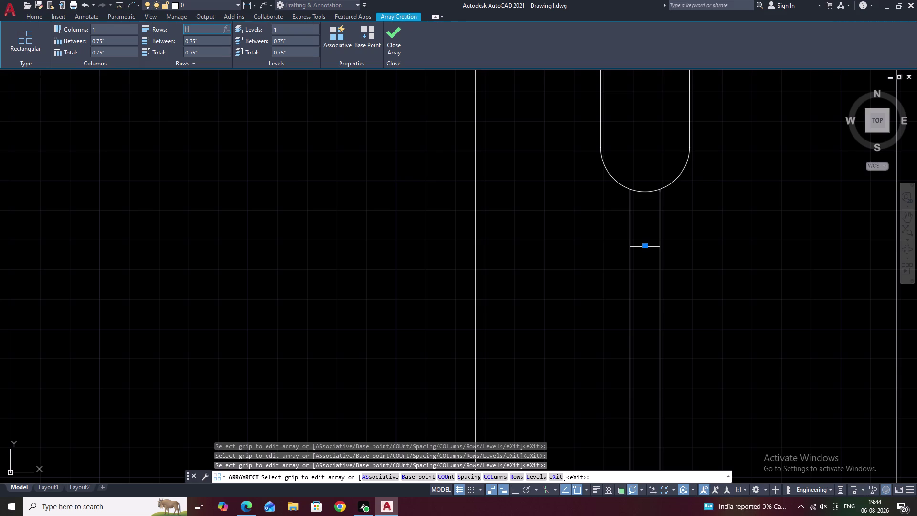
text(20)
click(206, 41)
Set the row spacing to about 0.71 inches by snapping to the strip.
scroll(down, 3)
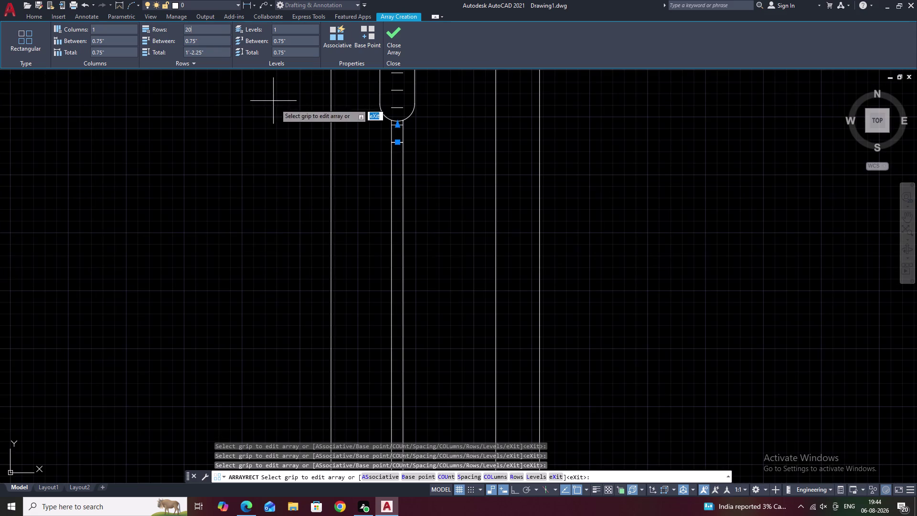
click(399, 127)
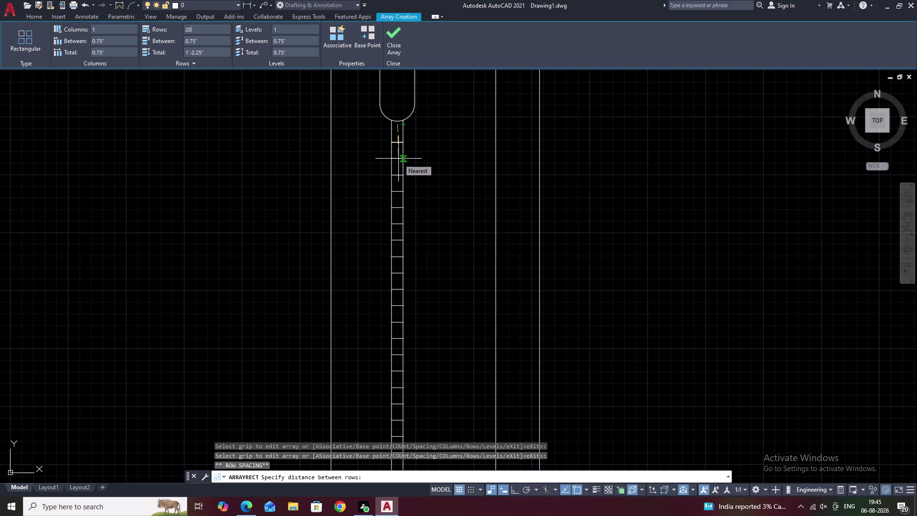
scroll(down, 3)
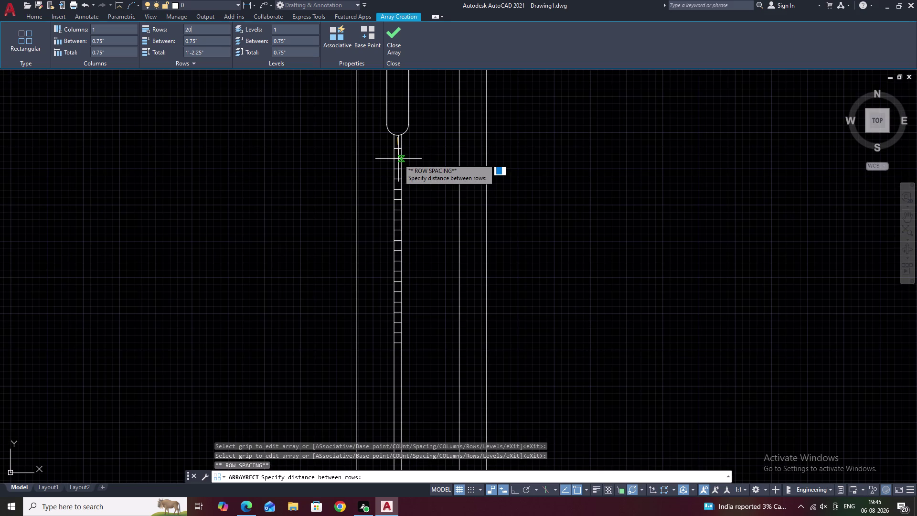
middle_drag(399, 158, 398, 150)
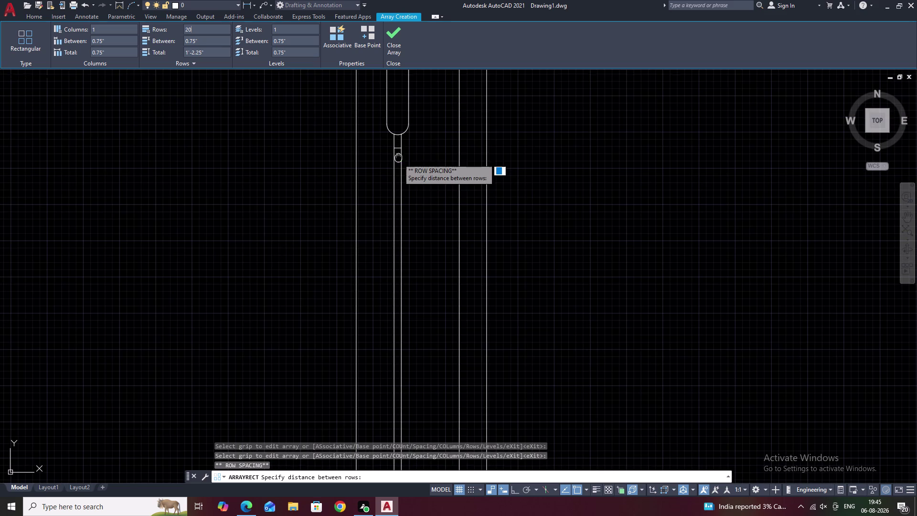
middle_drag(399, 151, 415, 90)
middle_drag(415, 90, 415, 106)
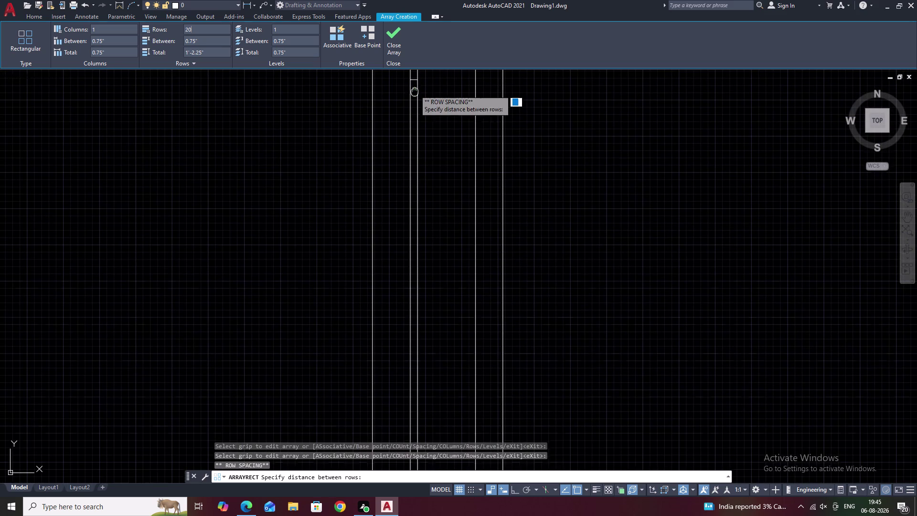
middle_drag(415, 106, 414, 133)
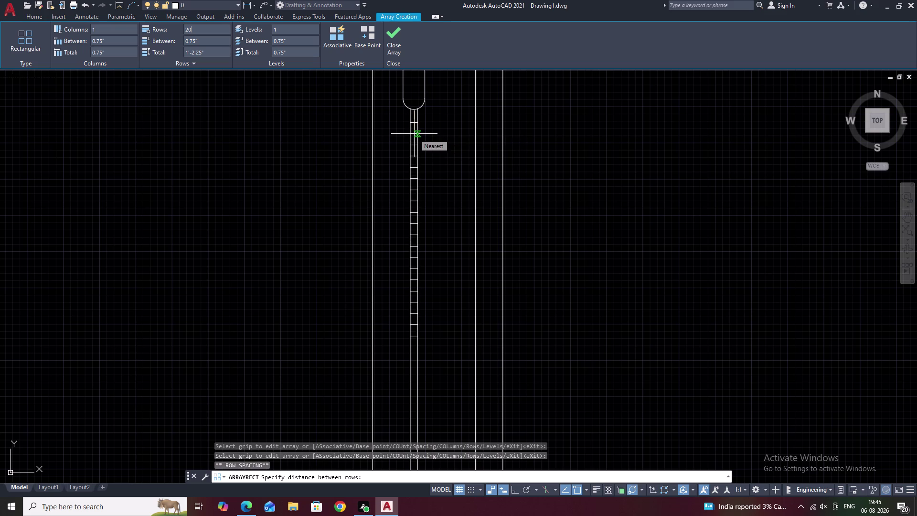
click(414, 132)
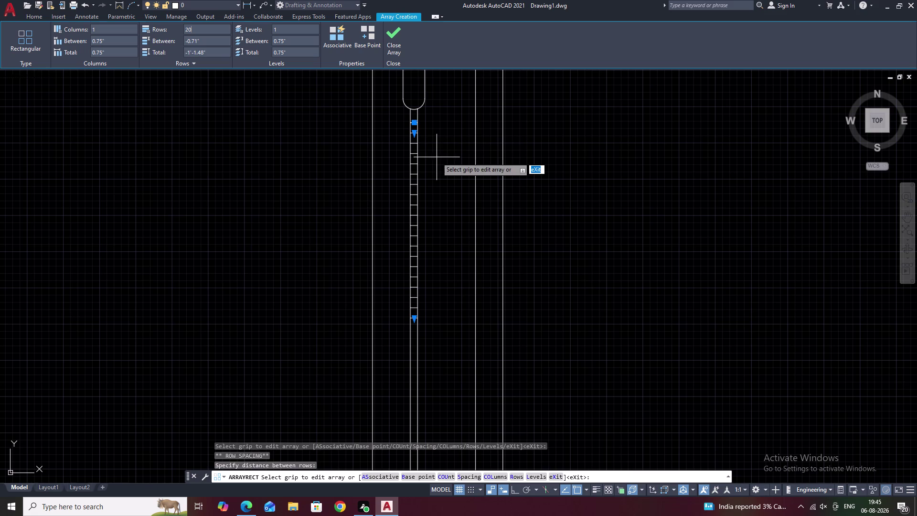
Finish the array, leaving a crosspiece ladder below the rounded end.
key(Escape)
middle_drag(420, 224, 454, 186)
scroll(up, 3)
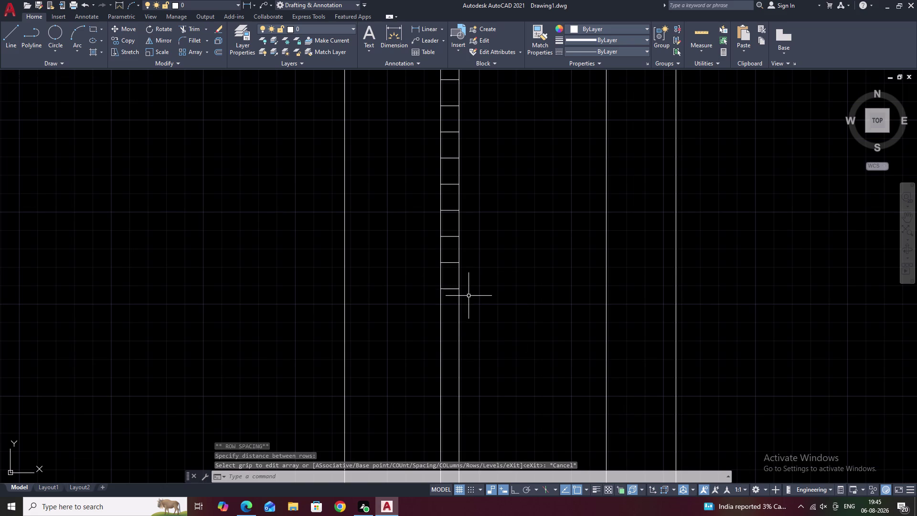
key(Escape)
scroll(down, 3)
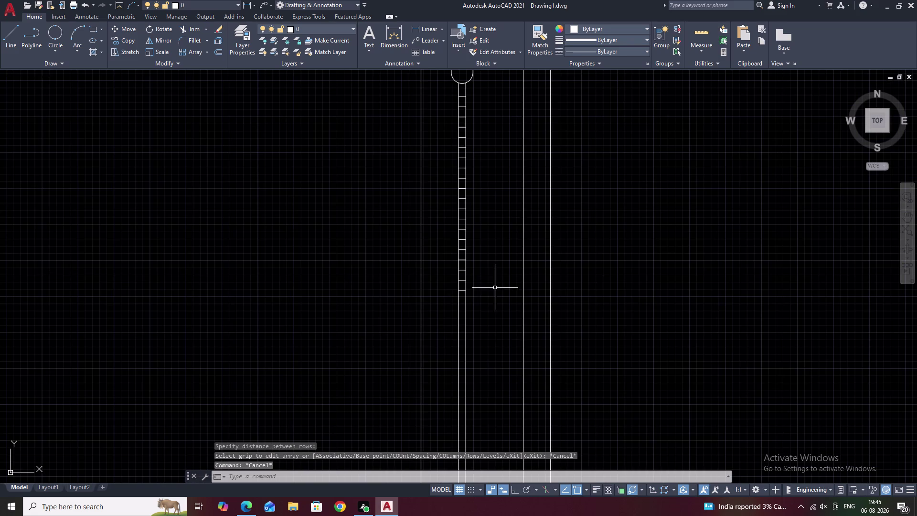
scroll(down, 3)
middle_drag(494, 242, 502, 189)
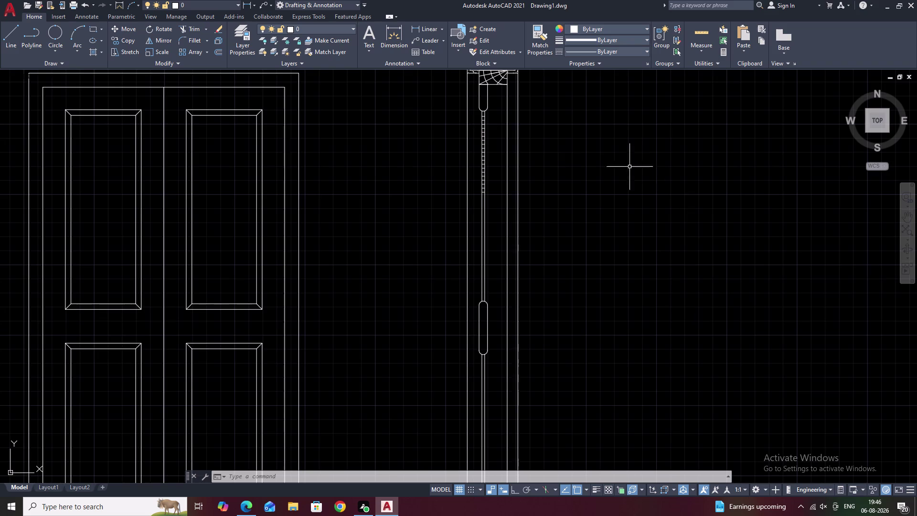
Zoom to the lowest crosspiece and cancel an accidental stretch of it.
scroll(up, 3)
scroll(up, 3)
middle_drag(458, 221, 494, 153)
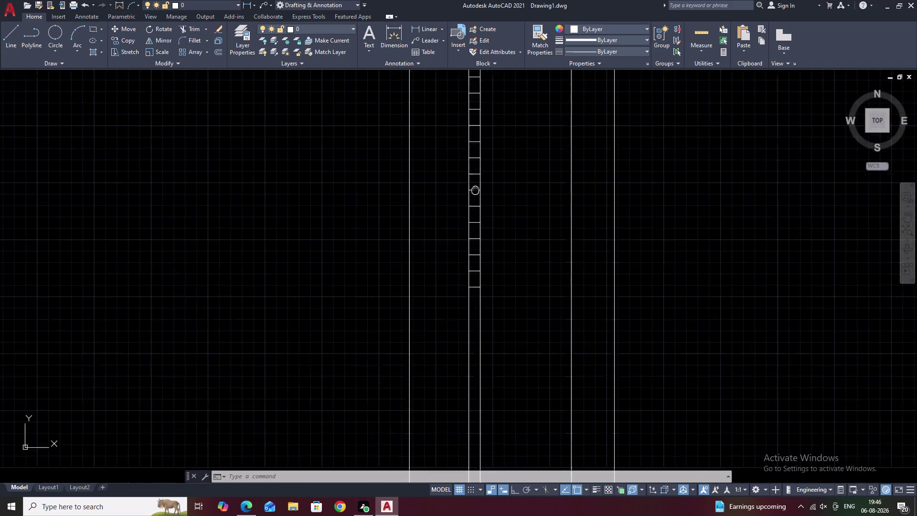
middle_drag(493, 154, 510, 124)
scroll(up, 3)
scroll(down, 3)
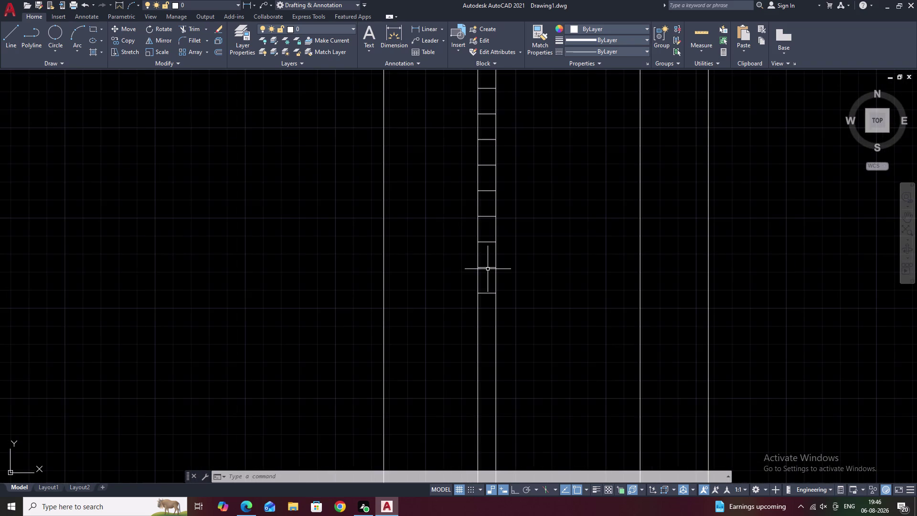
click(487, 284)
right_click(487, 285)
click(486, 284)
scroll(up, 3)
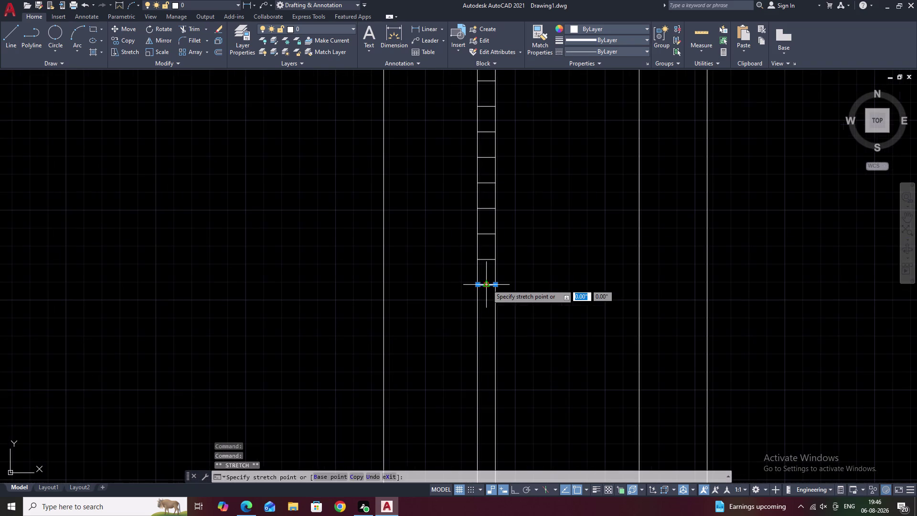
key(Escape)
scroll(down, 3)
key(Escape)
key(Escape)
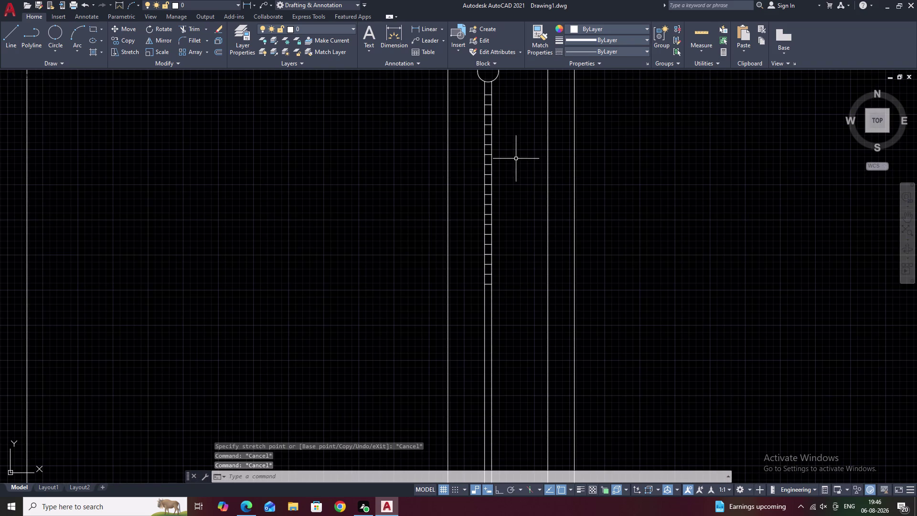
Reselect the lowest crosspiece and start a Rectangular Array from it.
scroll(up, 3)
middle_drag(506, 231, 574, 70)
click(511, 320)
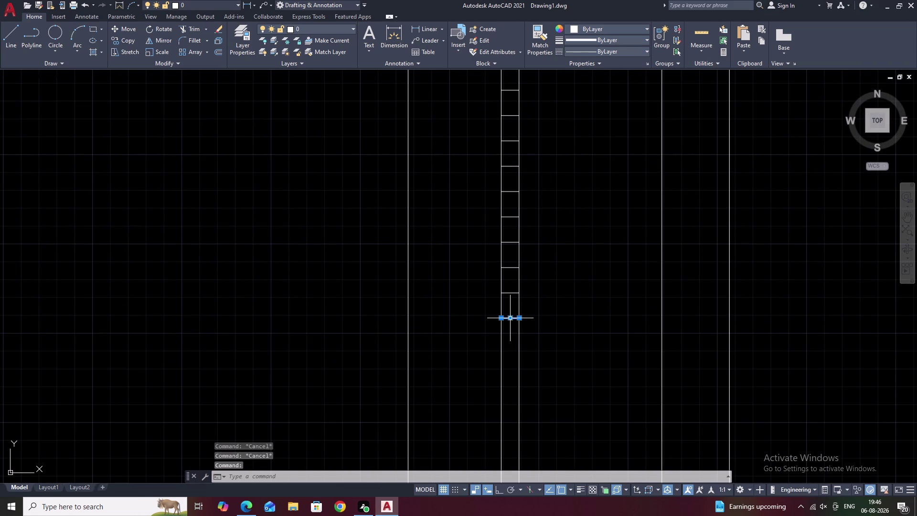
click(205, 51)
double_click(201, 66)
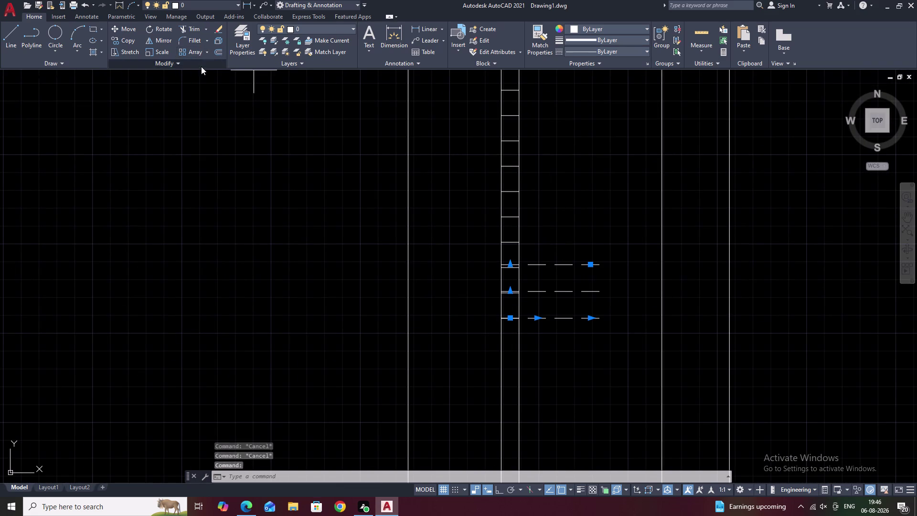
Set the new array to one column and edit its row count.
click(113, 26)
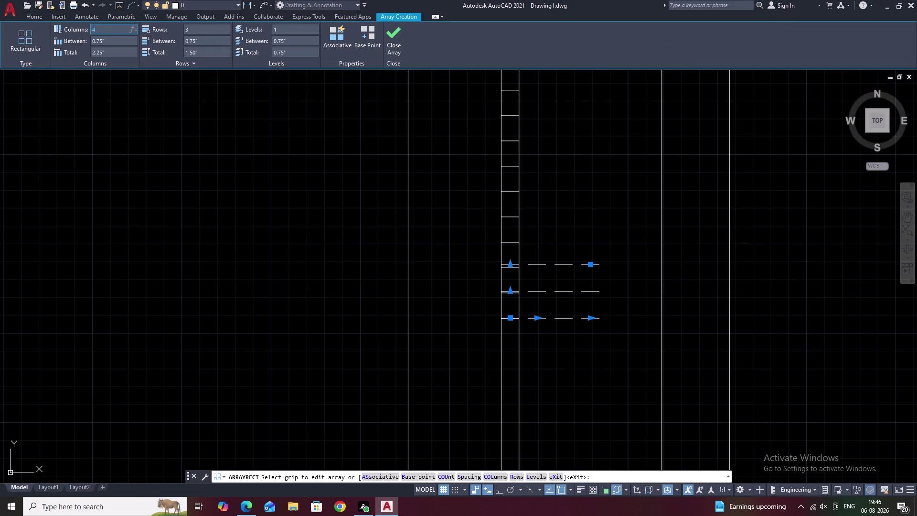
key(BackSpace)
key(1)
click(145, 103)
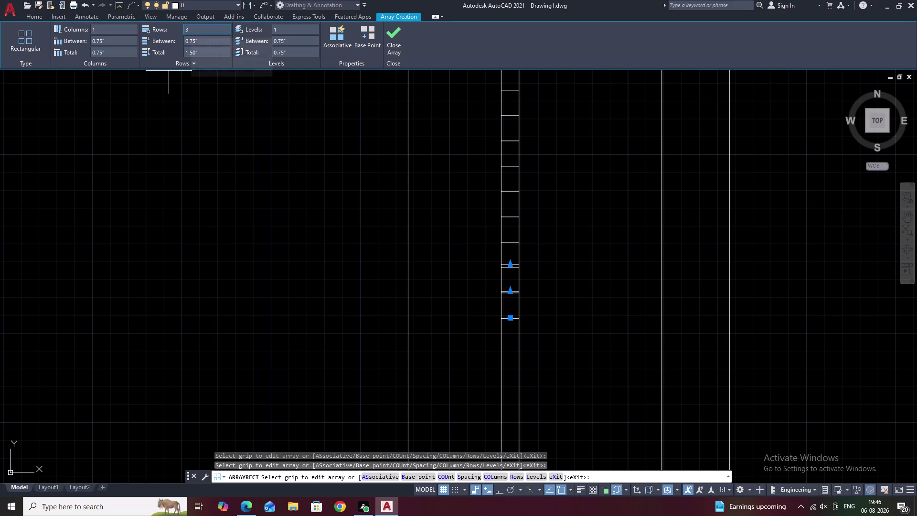
click(191, 30)
key(equal)
key(Escape)
Cancel the array and undo six times, leaving a single crosspiece.
scroll(down, 3)
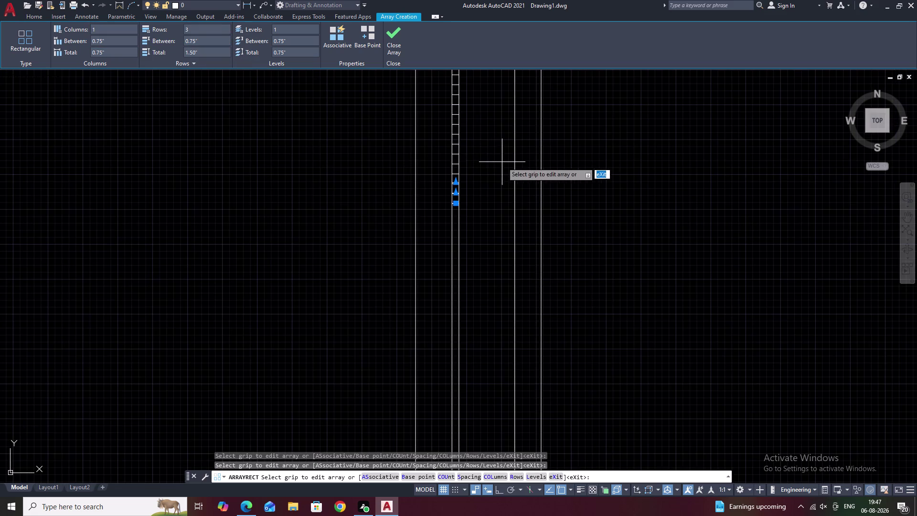
key(Escape)
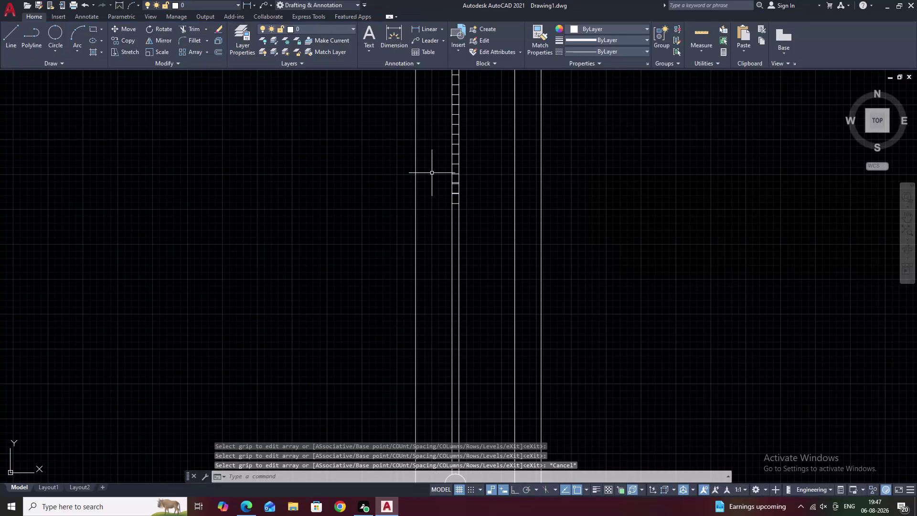
key(ctrl+z)
key(ctrl+z)
key(ctrl+z)
key(ctrl+z)
key(ctrl+z)
key(ctrl+z)
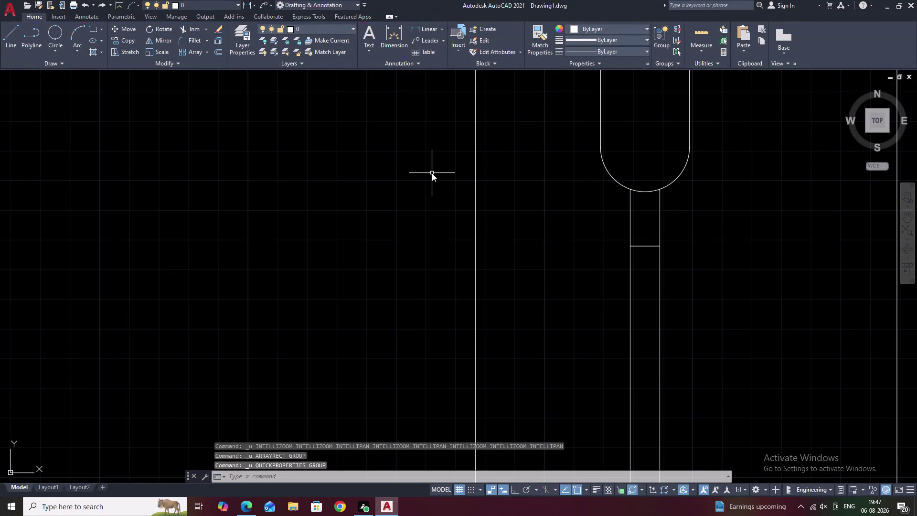
scroll(down, 3)
scroll(down, 3)
middle_drag(746, 245, 719, 0)
scroll(down, 3)
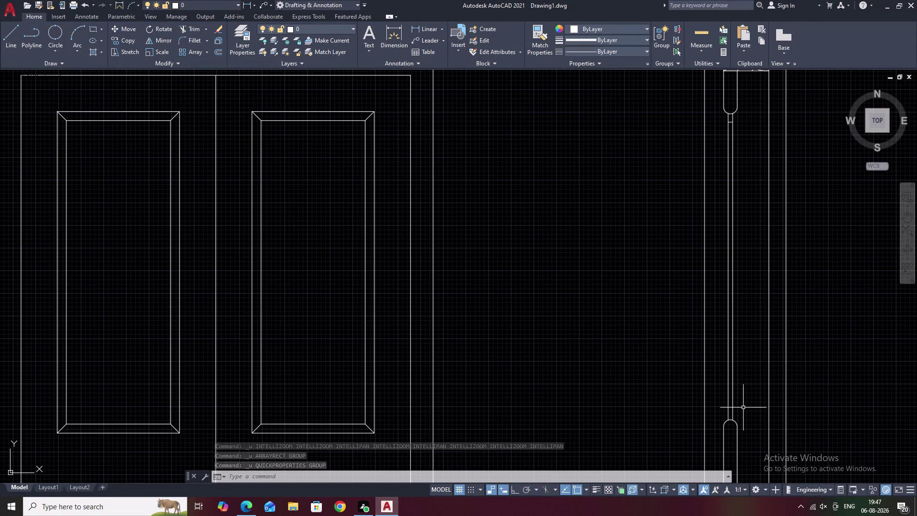
Start a one-column rectangular array of the short line.
scroll(up, 3)
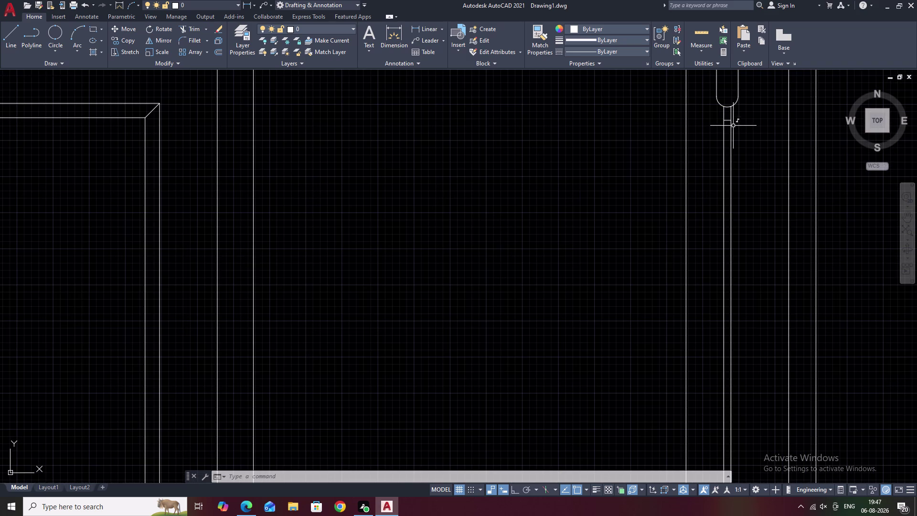
click(727, 120)
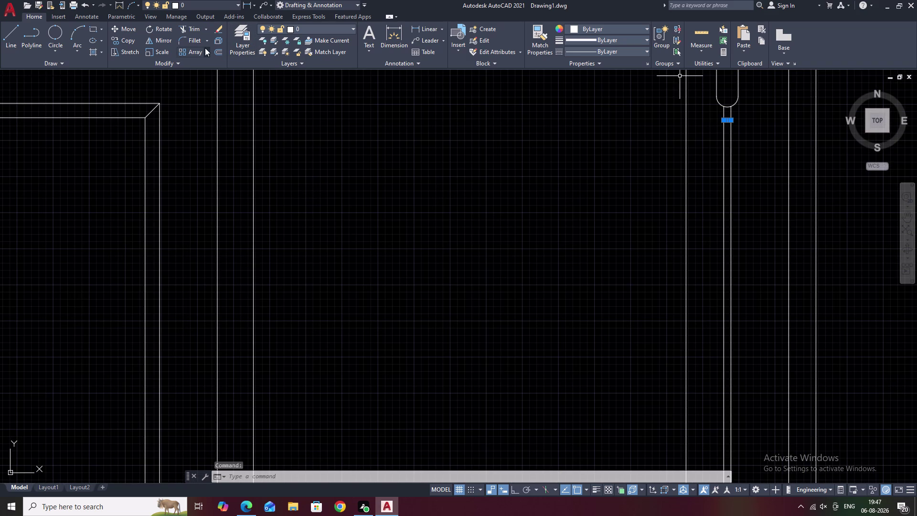
click(204, 47)
double_click(197, 70)
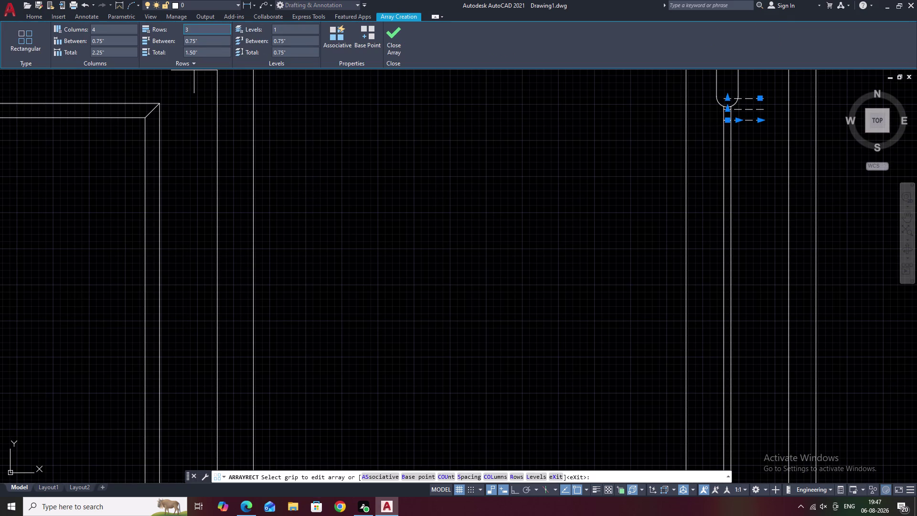
click(106, 27)
key(BackSpace)
key(1)
click(192, 30)
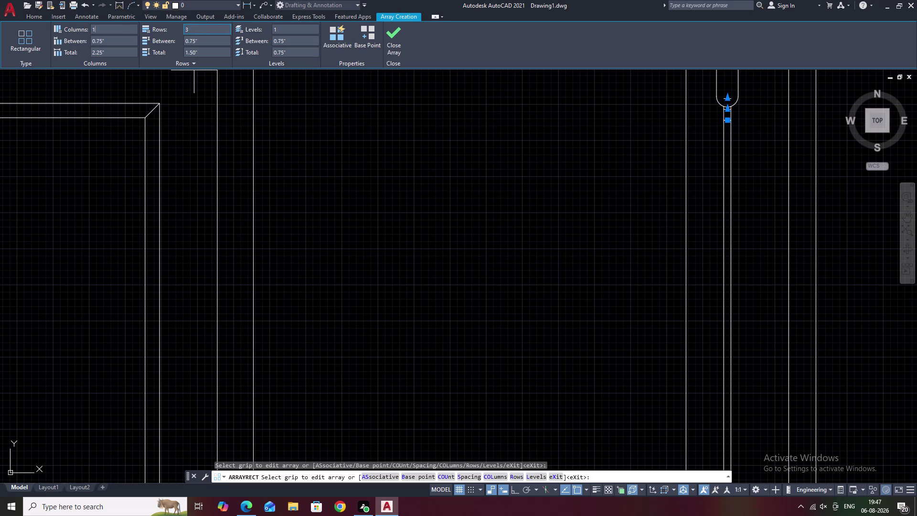
Set the tick array to 50 rows.
click(188, 30)
key(BackSpace)
text(50)
click(331, 162)
scroll(down, 3)
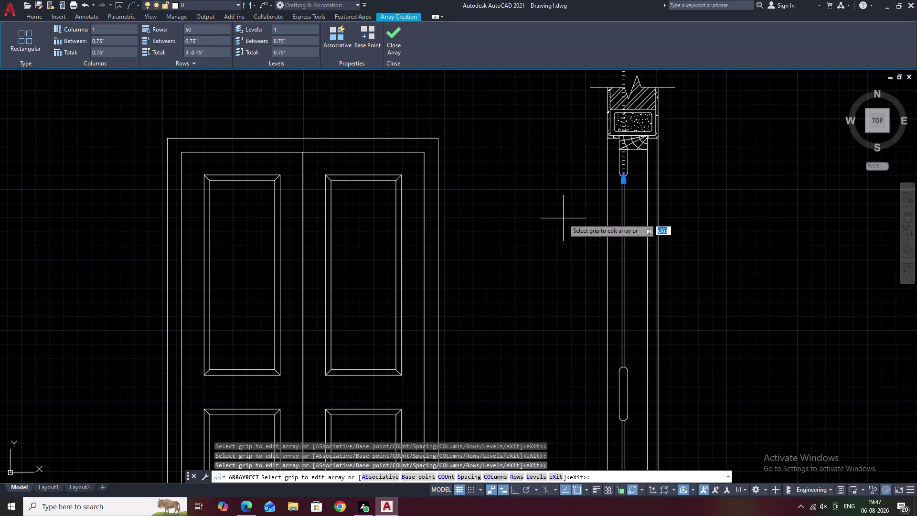
middle_drag(563, 219, 527, 241)
scroll(up, 3)
scroll(up, 3)
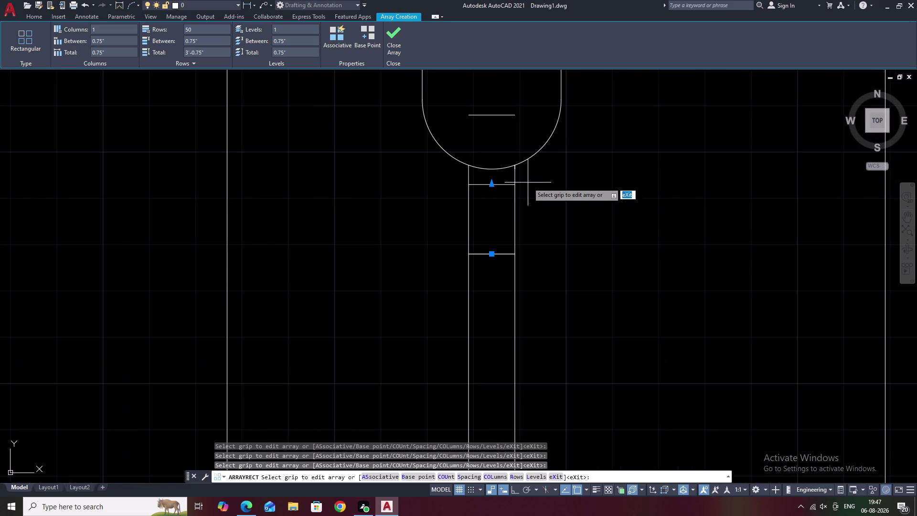
scroll(down, 3)
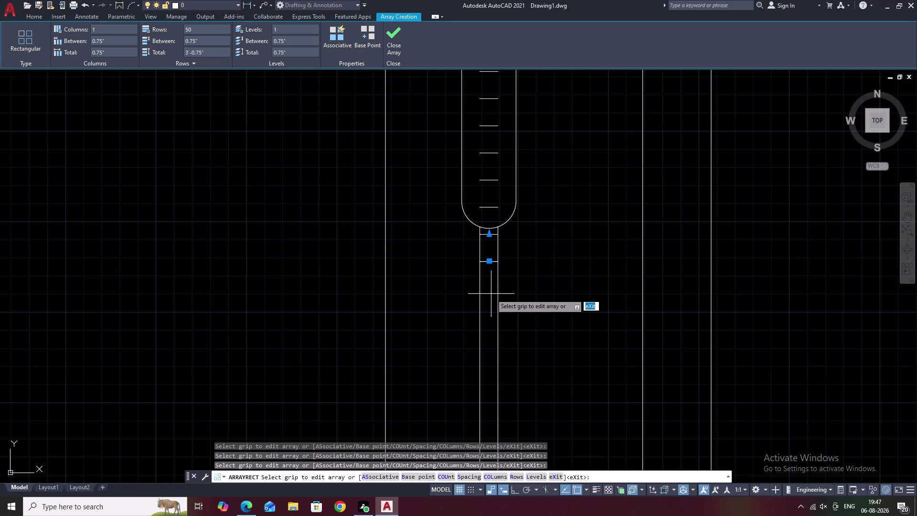
Set the tick row spacing to roughly 0.83 inches with the spacing grip.
click(489, 235)
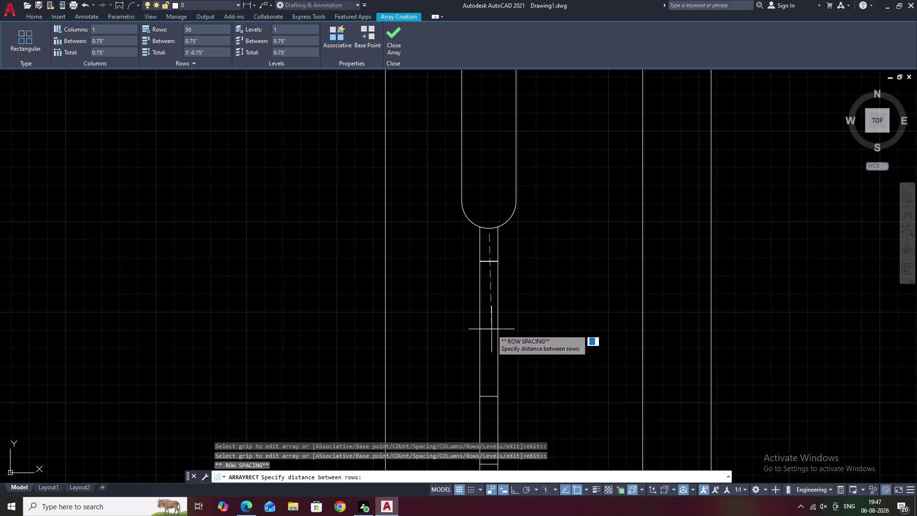
middle_drag(491, 329, 534, 101)
scroll(down, 3)
middle_drag(535, 100, 518, 213)
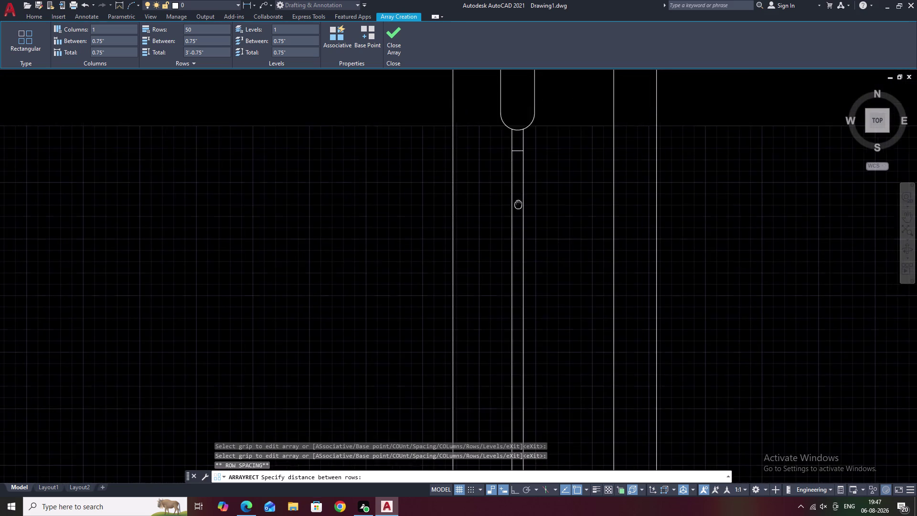
middle_drag(518, 213, 518, 214)
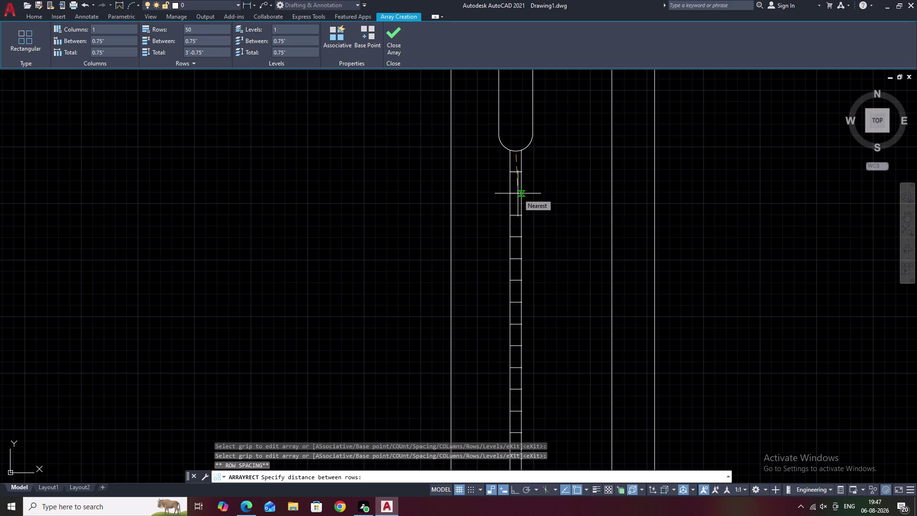
scroll(down, 3)
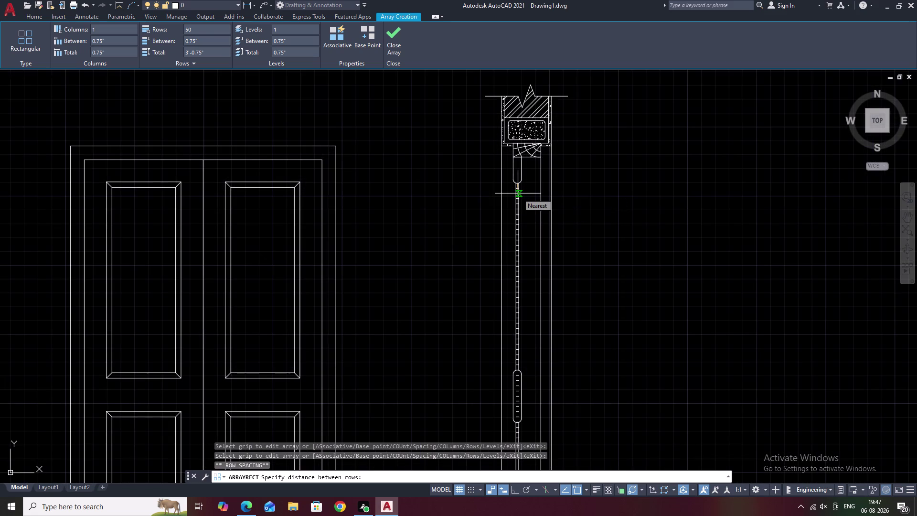
scroll(up, 3)
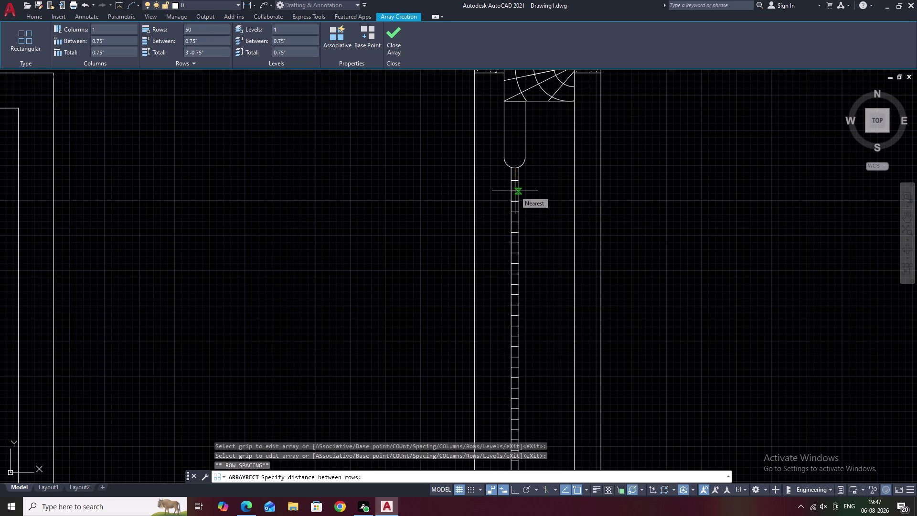
scroll(up, 3)
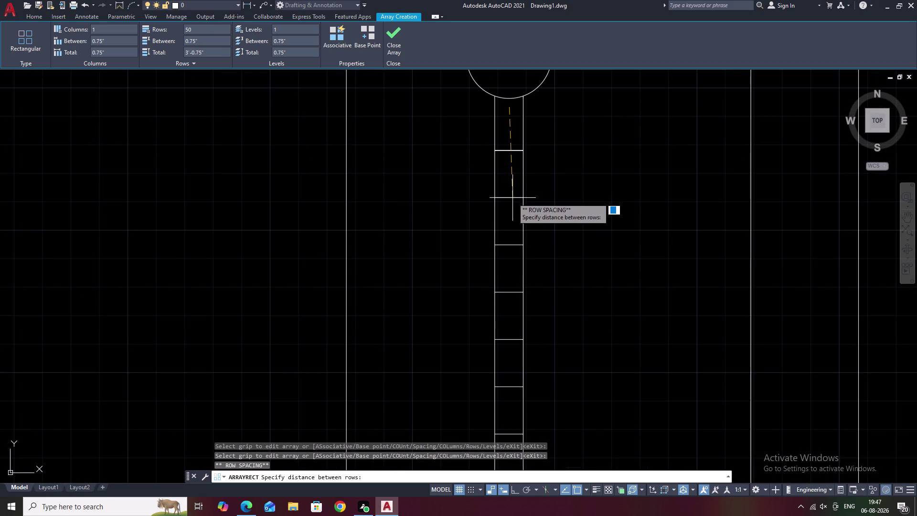
click(512, 198)
Check the tick spacing along the door edge and end the array command.
scroll(down, 3)
middle_drag(550, 238, 558, 131)
scroll(down, 3)
middle_drag(562, 287, 572, 117)
scroll(up, 3)
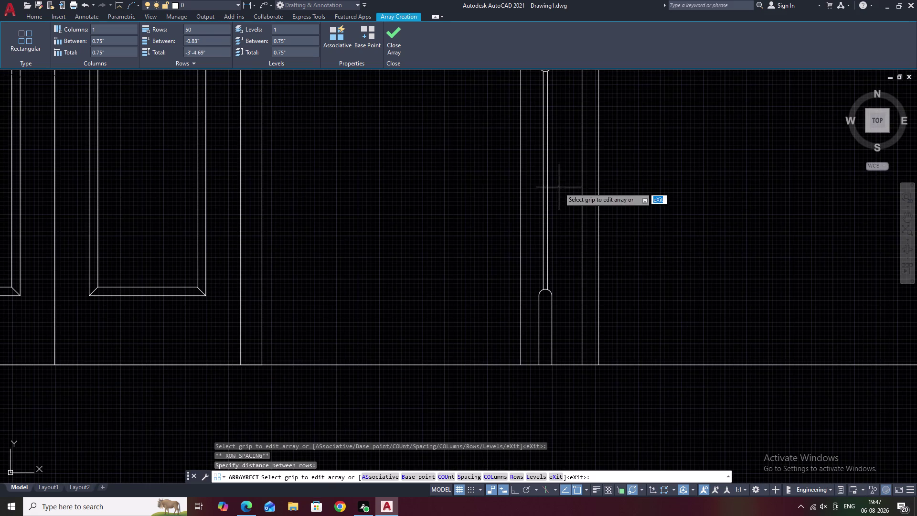
middle_drag(559, 187, 556, 293)
scroll(up, 3)
middle_drag(548, 181, 538, 255)
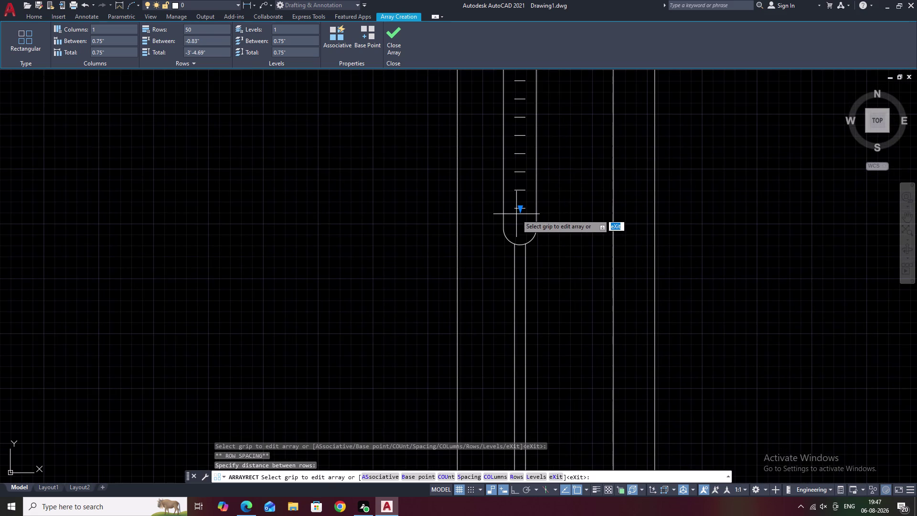
key(Escape)
scroll(down, 3)
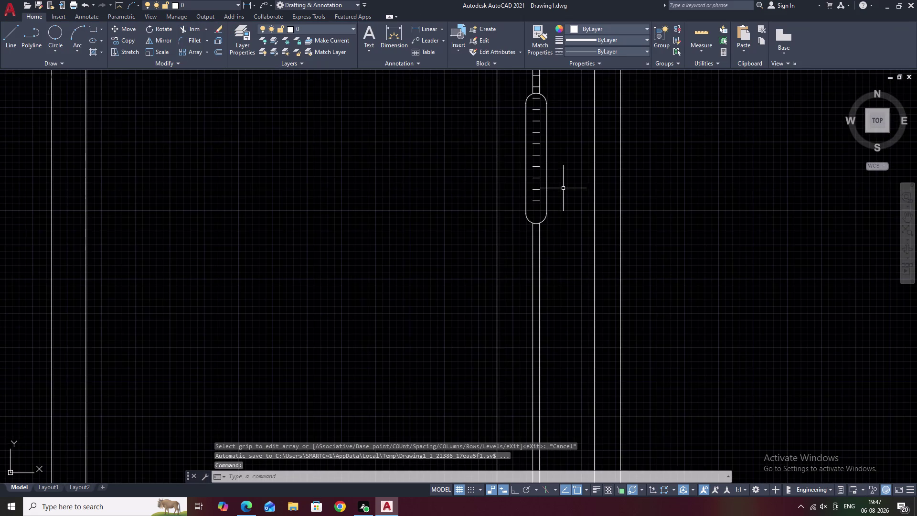
Trim the ticks inside the rounded slot with TR fence drags.
middle_drag(563, 188, 557, 267)
scroll(up, 3)
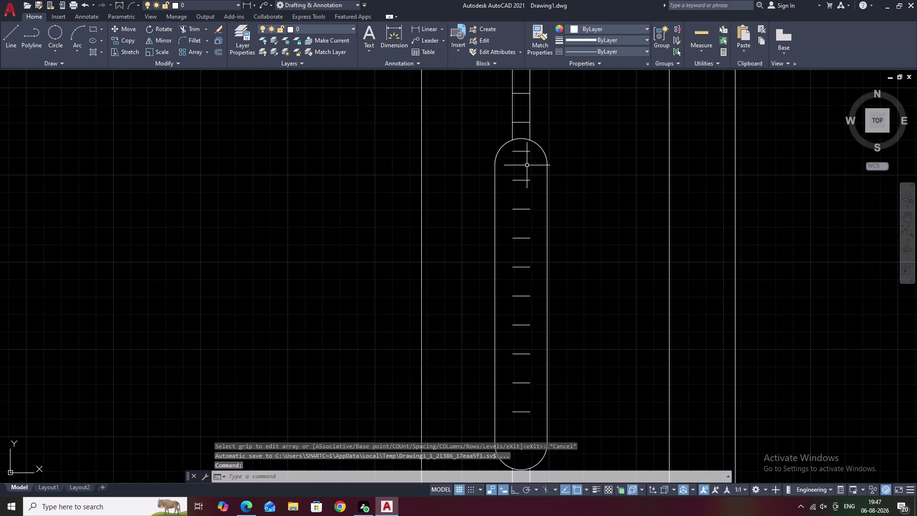
text(TR)
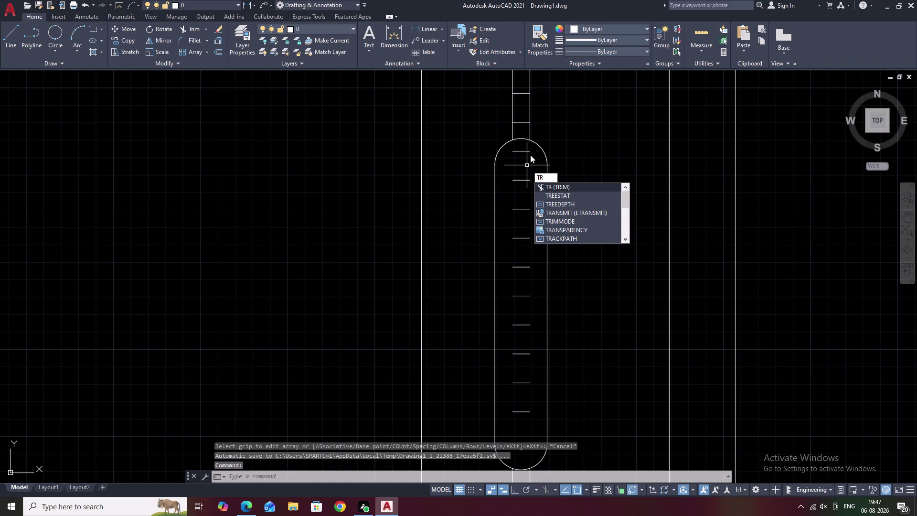
key(space)
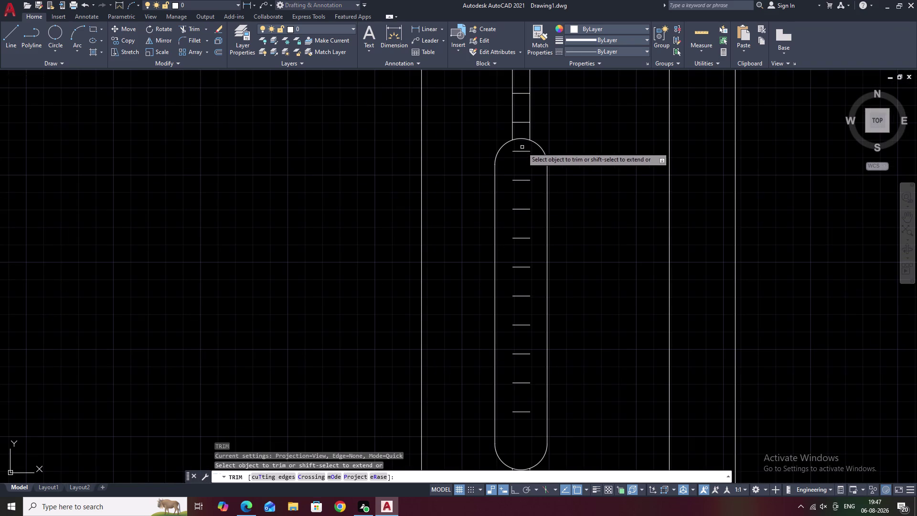
drag(522, 150, 514, 320)
drag(522, 175, 504, 353)
scroll(down, 3)
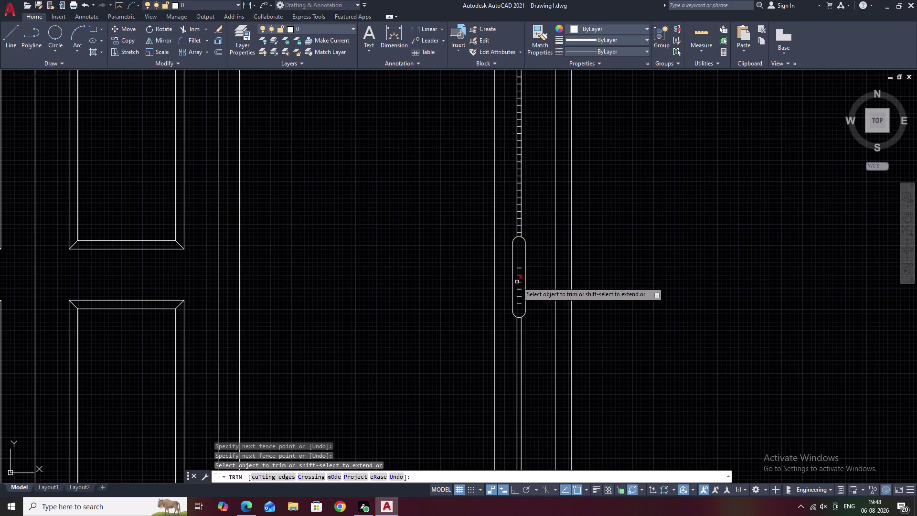
drag(521, 258, 520, 306)
Inspect the slot down to its rounded bottom, then end the trim.
middle_drag(526, 325, 540, 261)
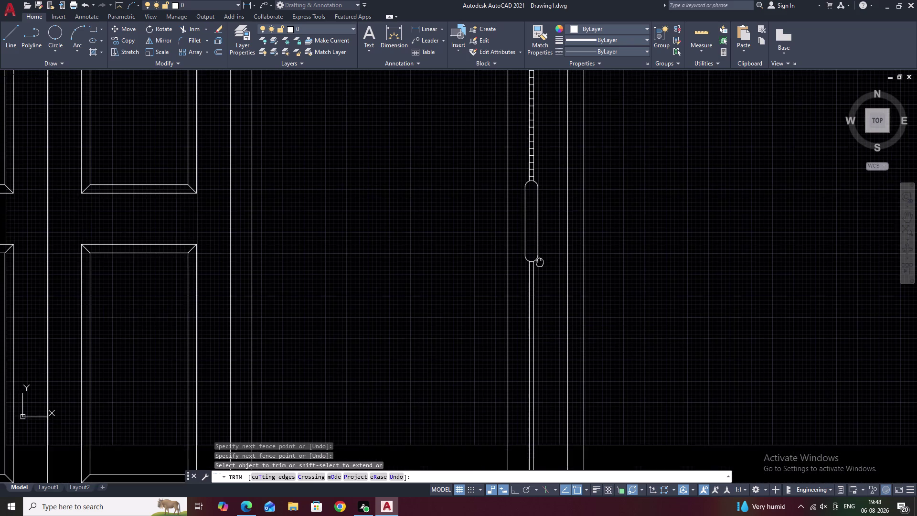
scroll(down, 3)
middle_drag(543, 276, 547, 262)
middle_drag(547, 237, 543, 328)
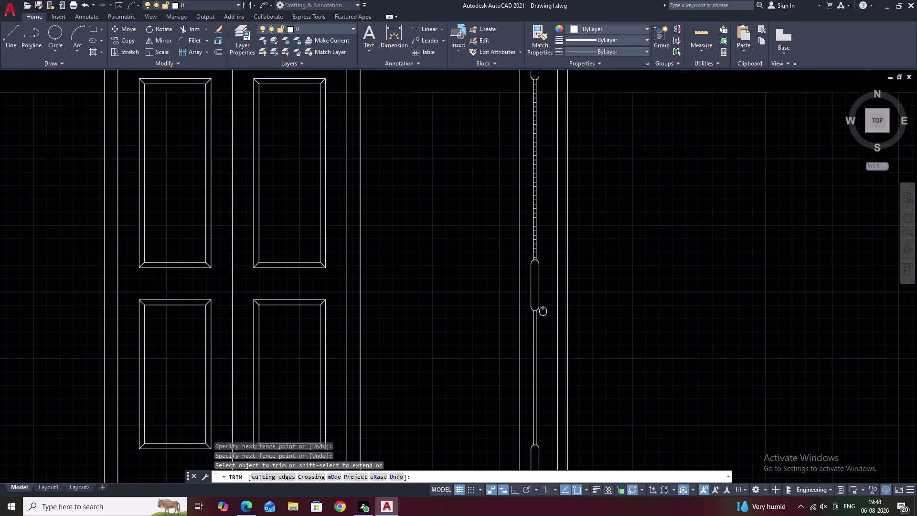
scroll(up, 3)
middle_drag(561, 304, 566, 241)
middle_drag(553, 339, 564, 270)
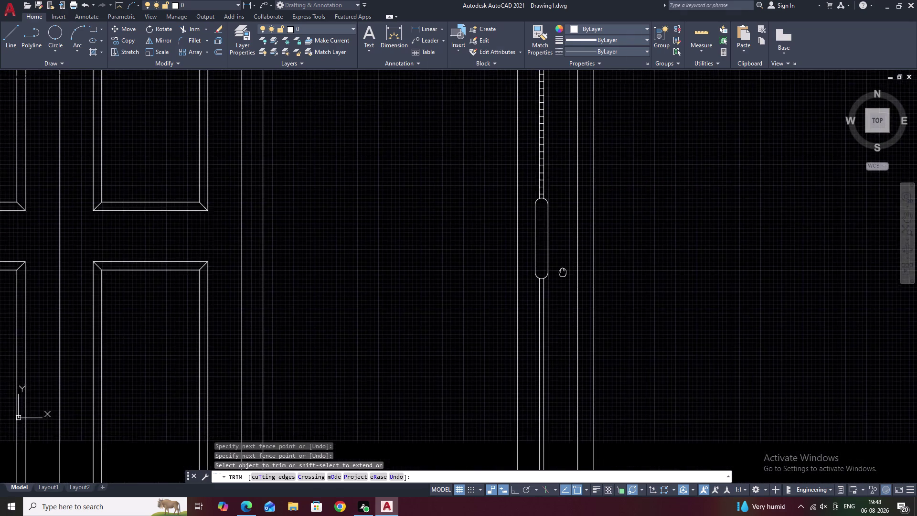
scroll(up, 3)
middle_drag(559, 303, 564, 273)
scroll(up, 3)
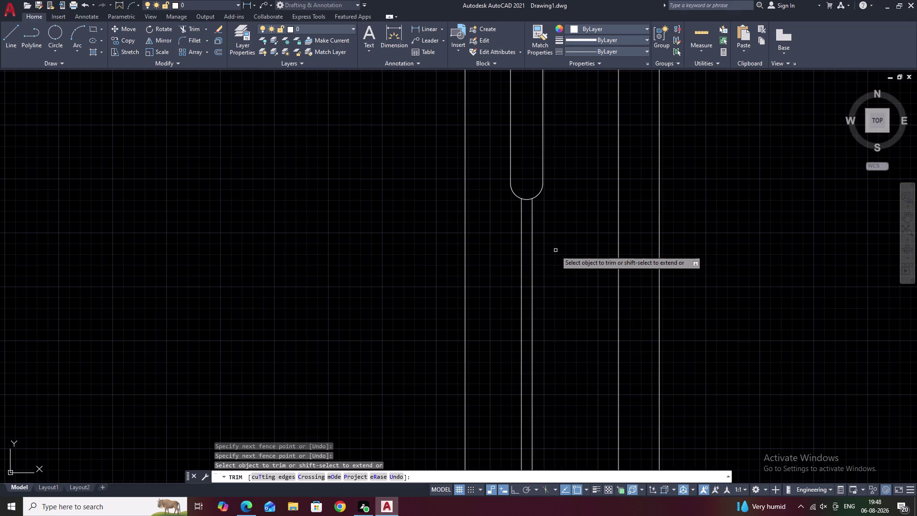
key(Escape)
Start a new line with the L alias.
text(L)
key(space)
scroll(up, 3)
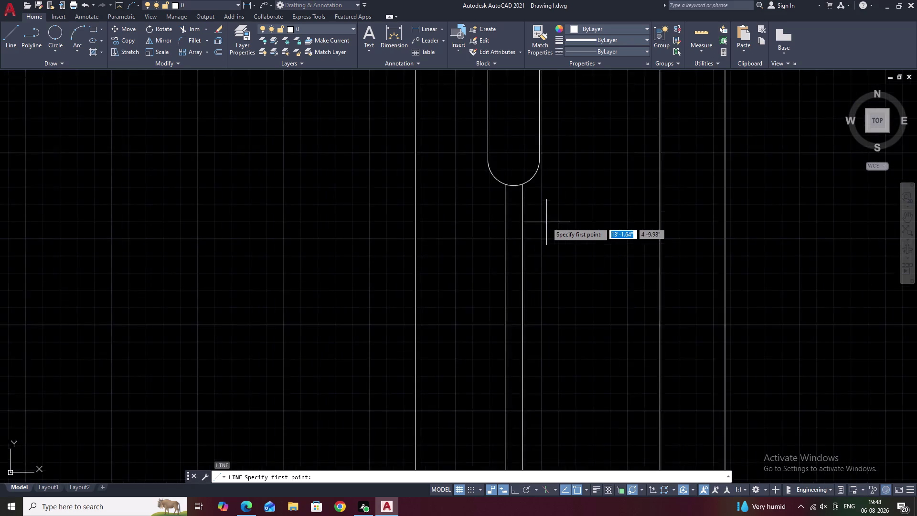
Draw a short line across the narrow door-edge strip.
scroll(up, 3)
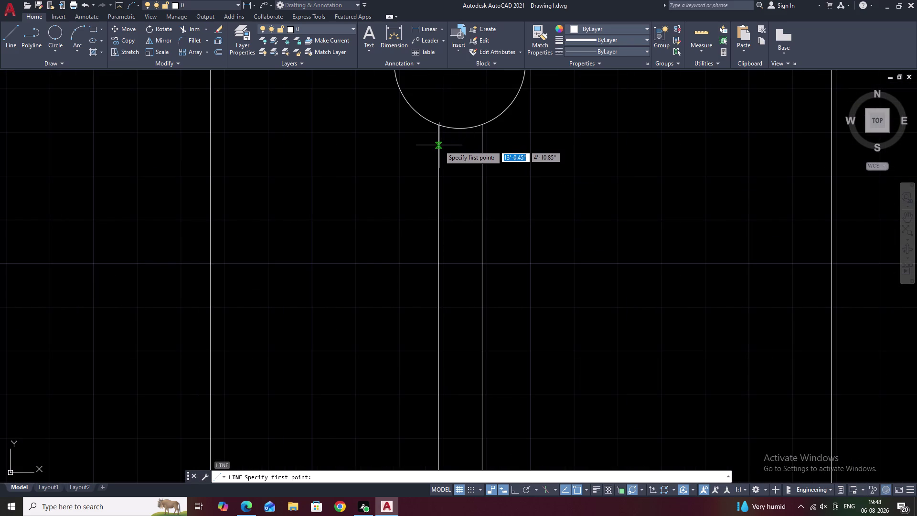
click(482, 147)
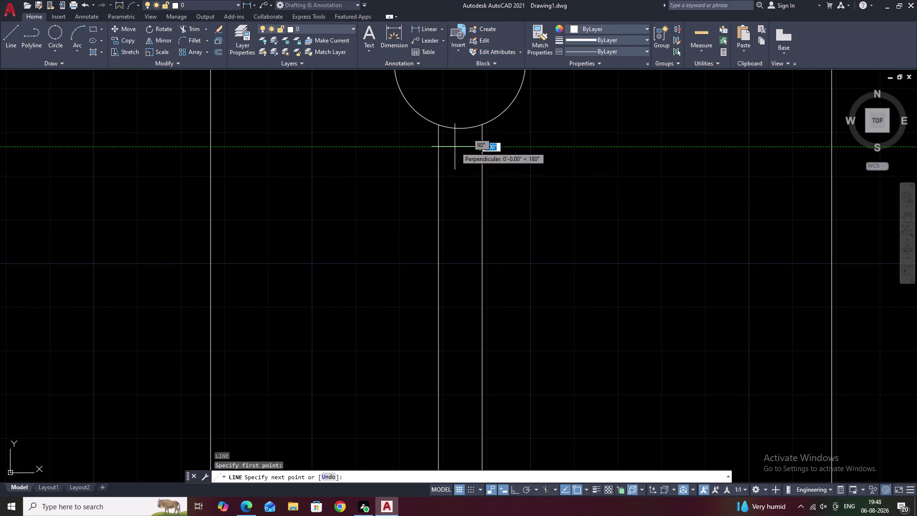
click(436, 147)
key(Escape)
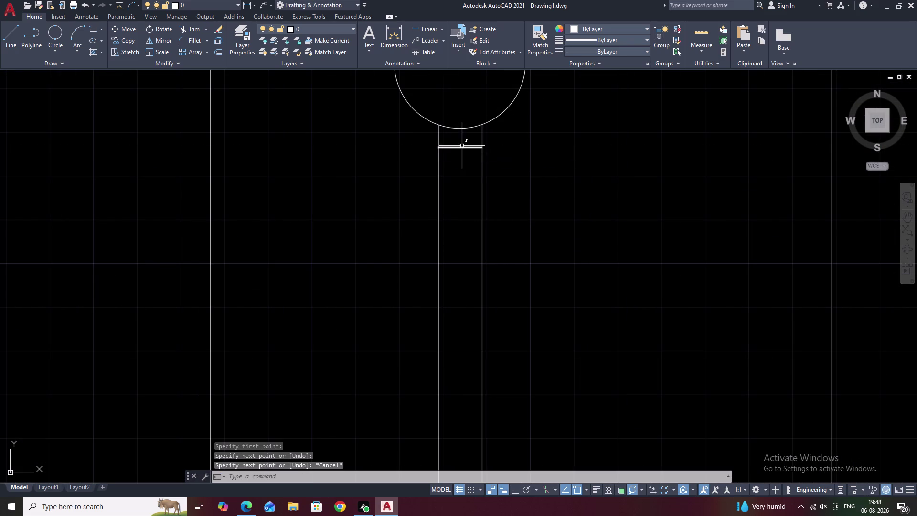
Make a rectangular array of the new short line with one column.
click(462, 146)
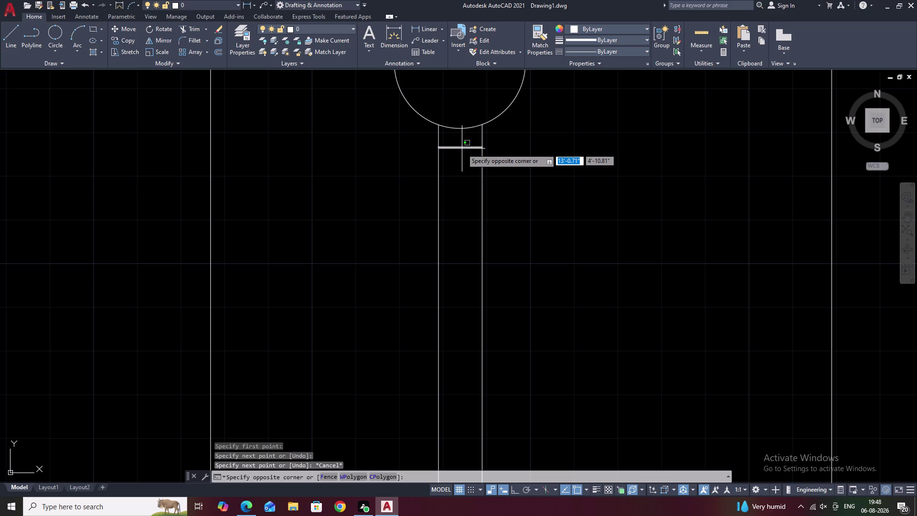
click(462, 148)
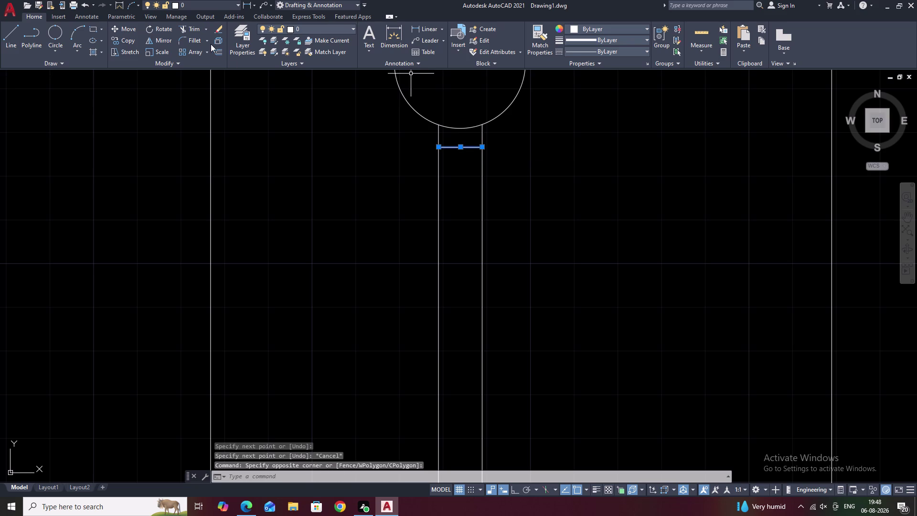
click(207, 50)
click(201, 68)
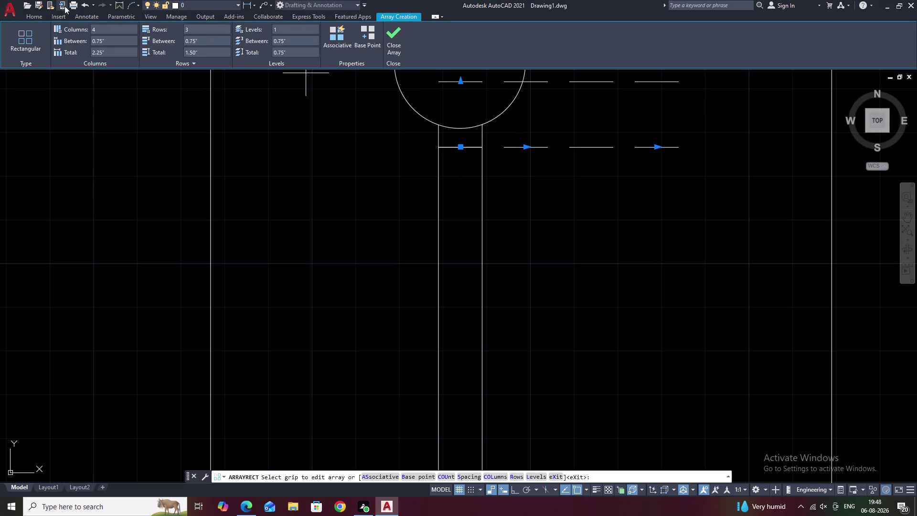
click(101, 28)
key(BackSpace)
key(1)
click(132, 76)
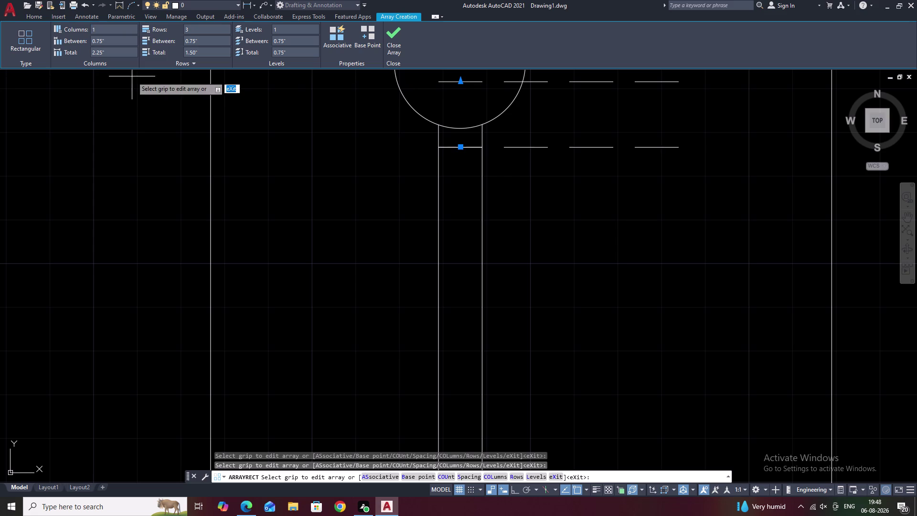
Set the array row count to 20 along the door edge.
click(199, 28)
key(BackSpace)
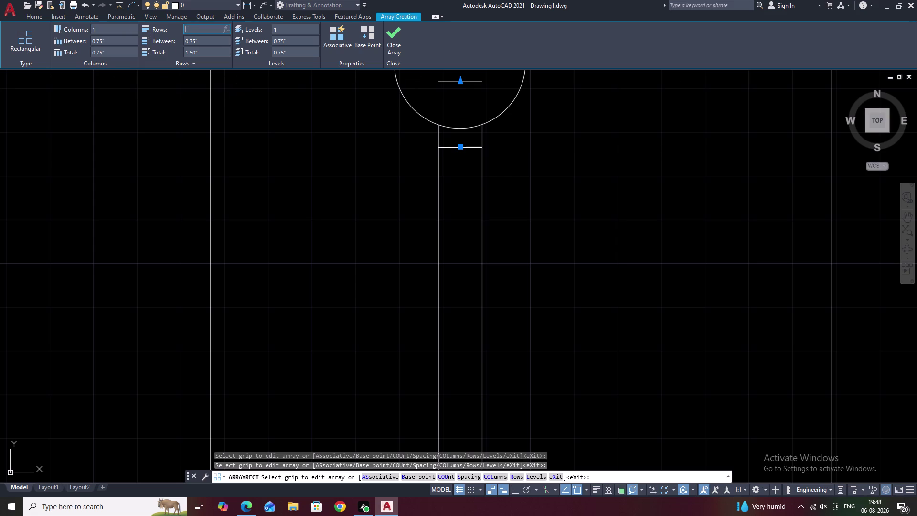
text(20)
click(219, 112)
click(460, 81)
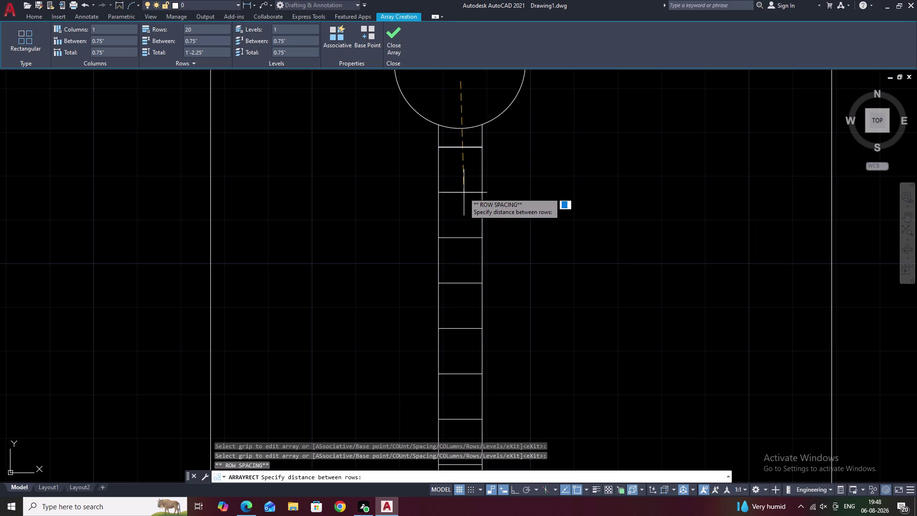
scroll(down, 3)
middle_drag(463, 212, 512, 106)
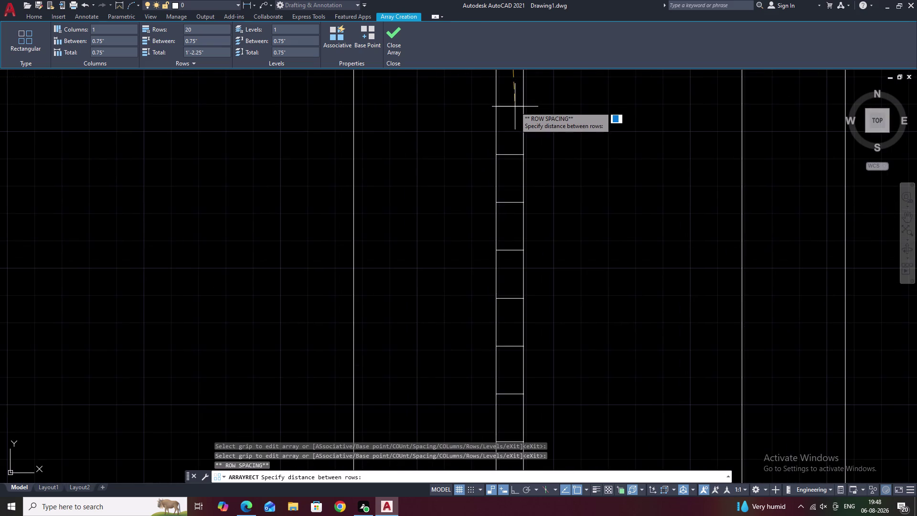
scroll(down, 3)
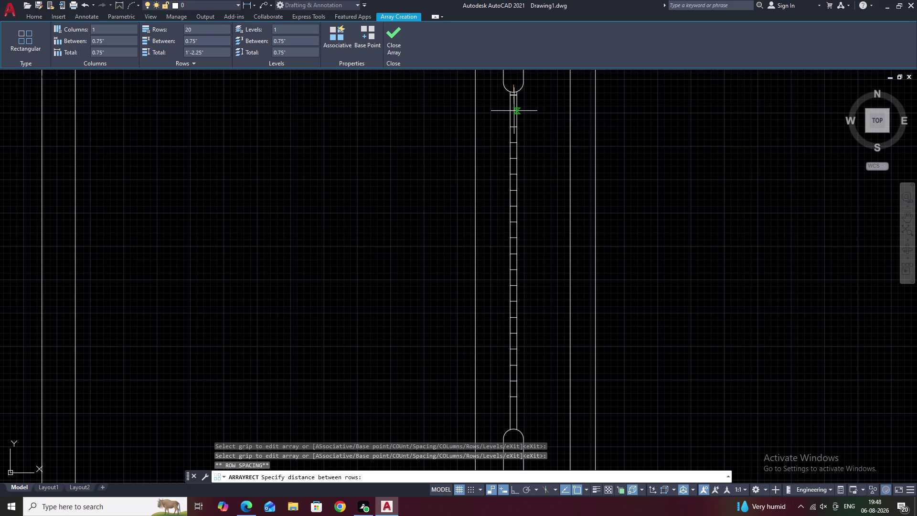
Increase the array row count to 30.
click(204, 32)
key(BackSpace)
text(3)
text(0)
click(352, 139)
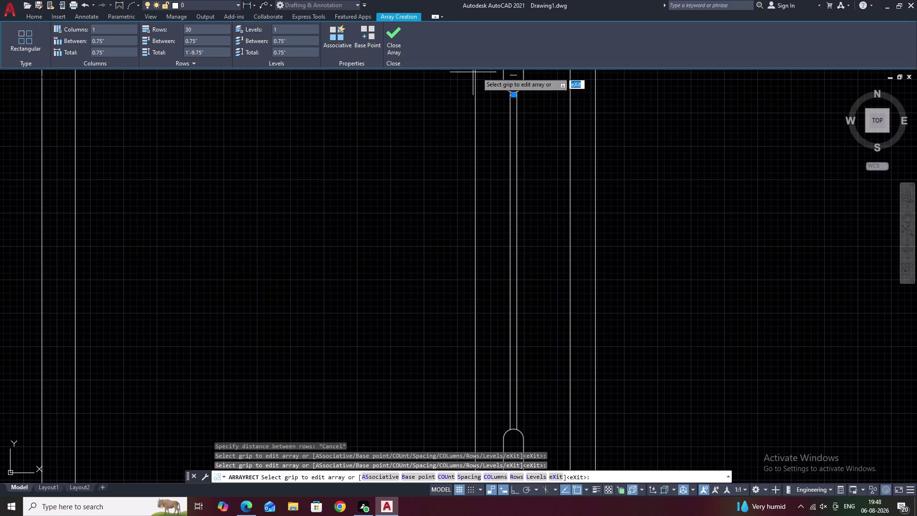
Try setting the row spacing at the lower slot end, then cancel the array.
click(513, 82)
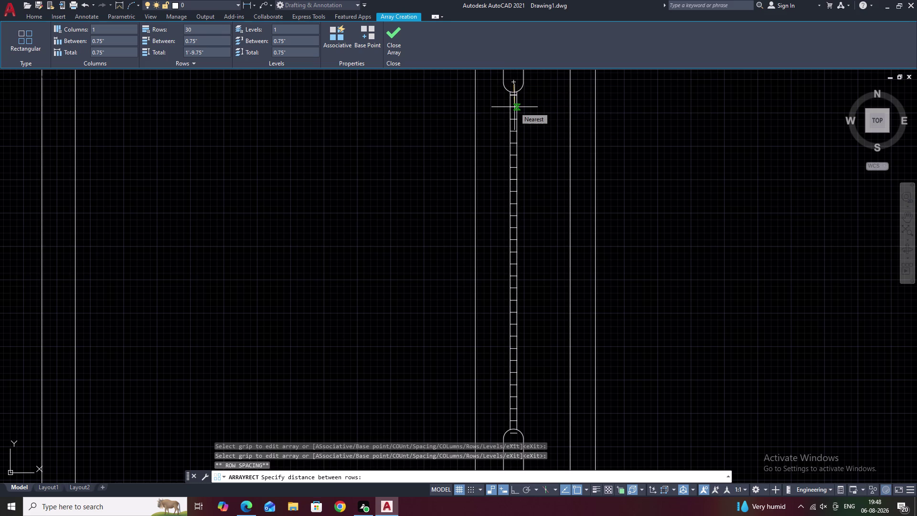
scroll(down, 3)
middle_drag(514, 107, 511, 136)
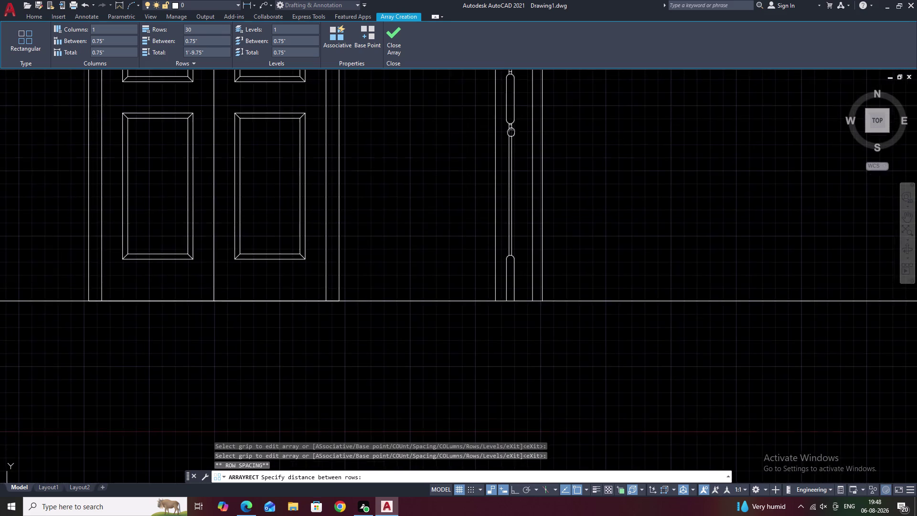
middle_drag(511, 136, 508, 193)
click(508, 193)
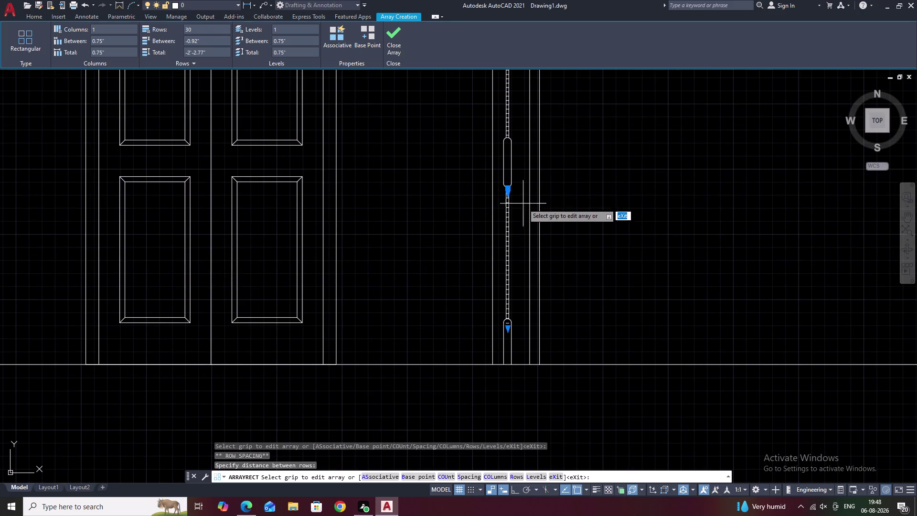
key(Escape)
scroll(up, 3)
middle_drag(509, 279, 559, 92)
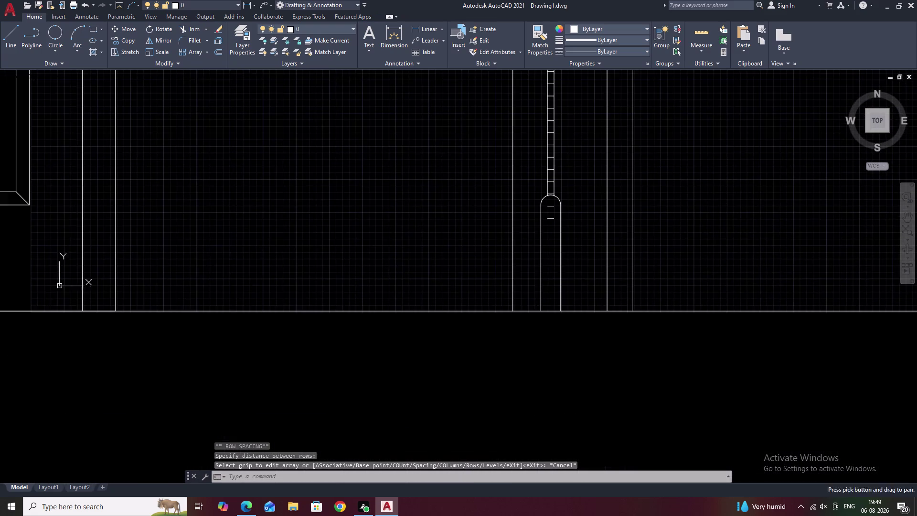
Trim the short ladder lines inside the first rounded slot with TR.
scroll(up, 3)
text(TR)
key(space)
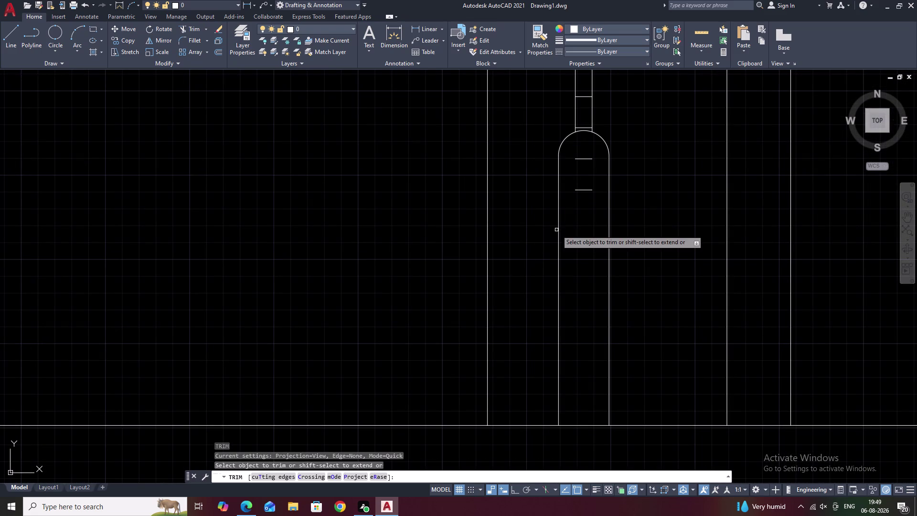
drag(582, 144, 583, 176)
scroll(down, 3)
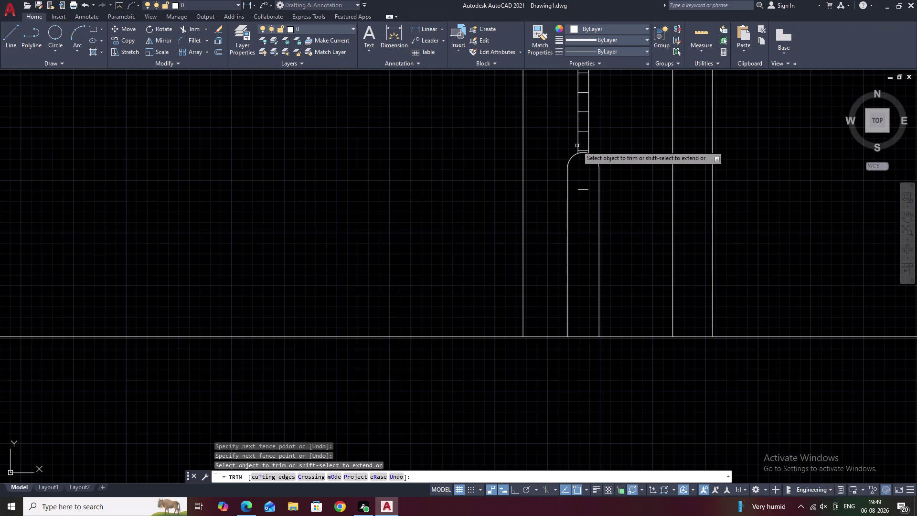
scroll(up, 3)
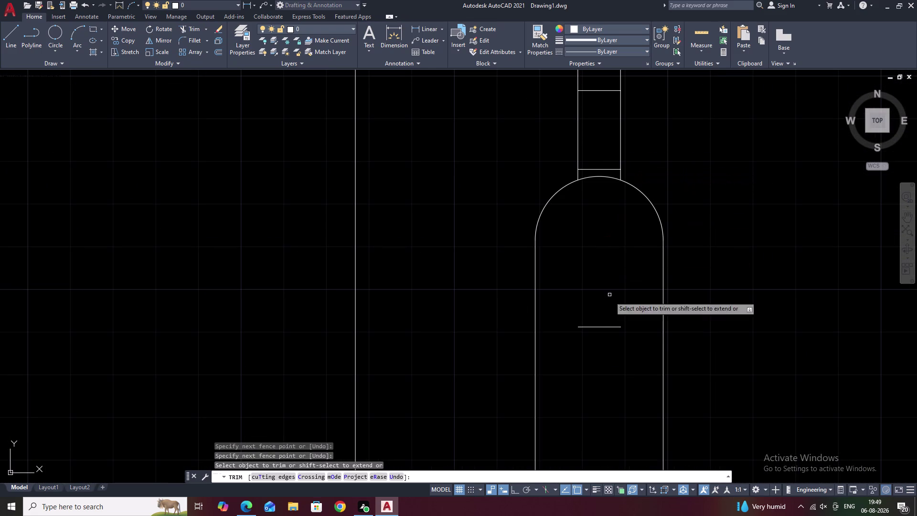
double_click(607, 326)
scroll(down, 3)
scroll(down, 3)
middle_drag(695, 222, 695, 222)
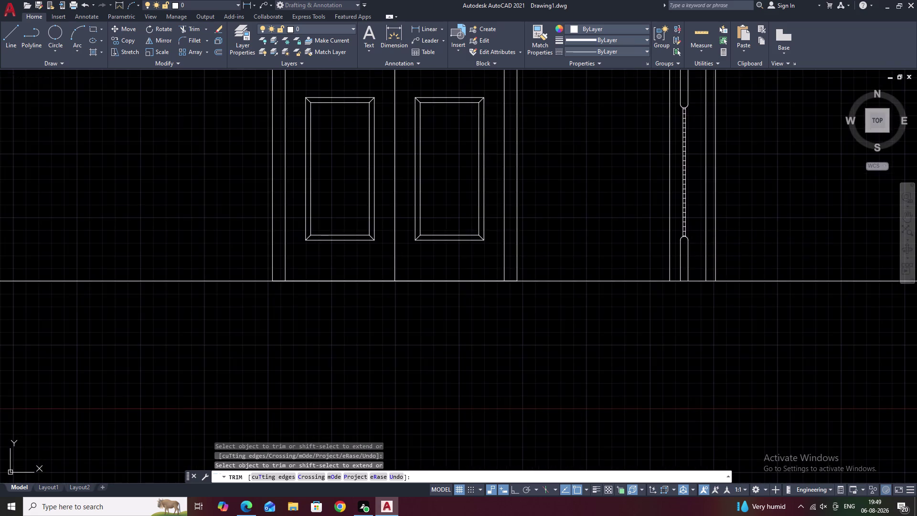
middle_drag(696, 221, 667, 316)
key(Escape)
Trim the short line just below the next slot end.
scroll(up, 3)
scroll(up, 3)
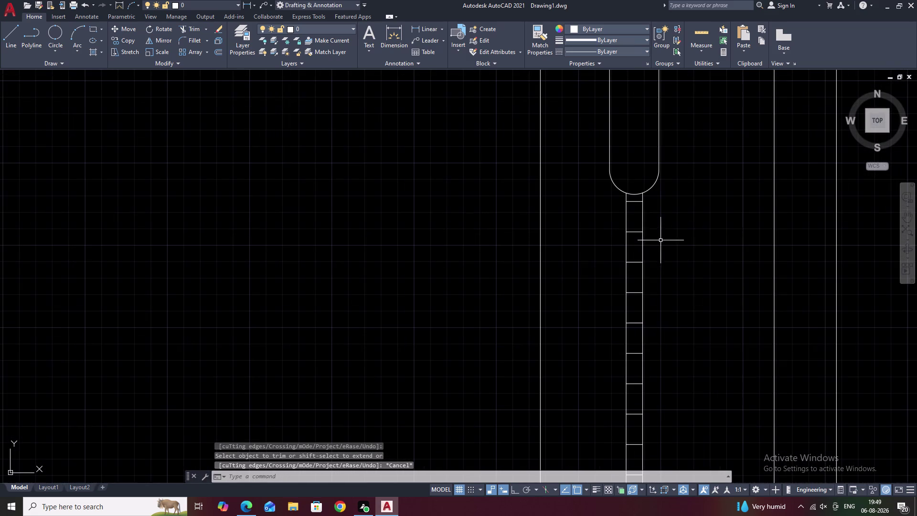
text(TR)
key(space)
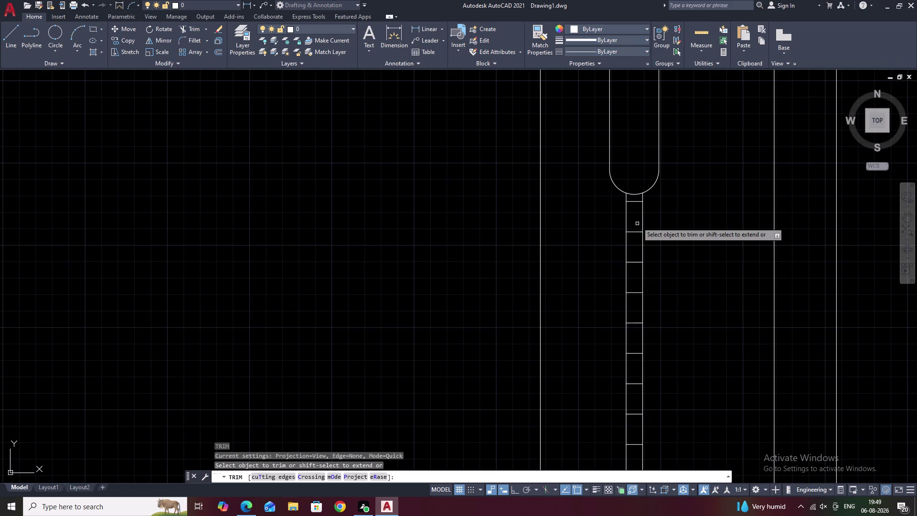
click(636, 201)
scroll(down, 3)
middle_drag(680, 264, 680, 234)
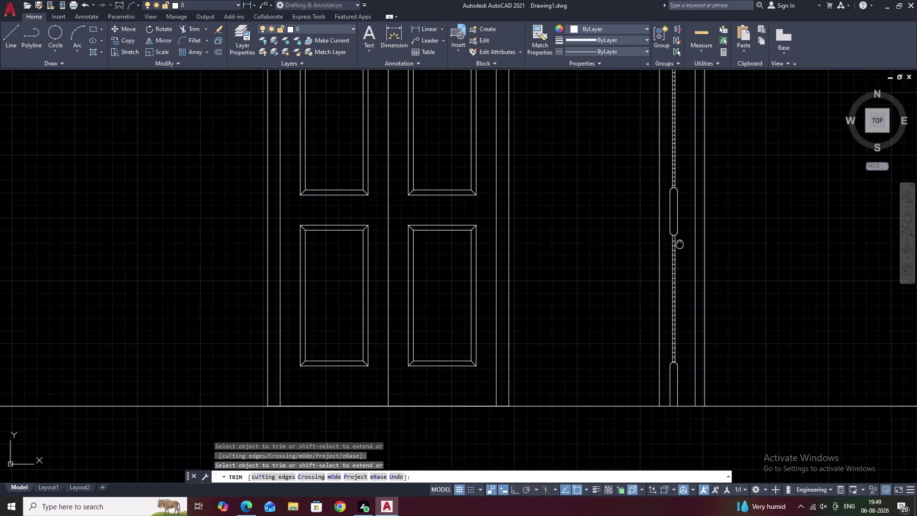
middle_drag(679, 234, 677, 196)
key(Escape)
Erase the stray line above the arc.
scroll(up, 3)
scroll(up, 3)
scroll(up, 3)
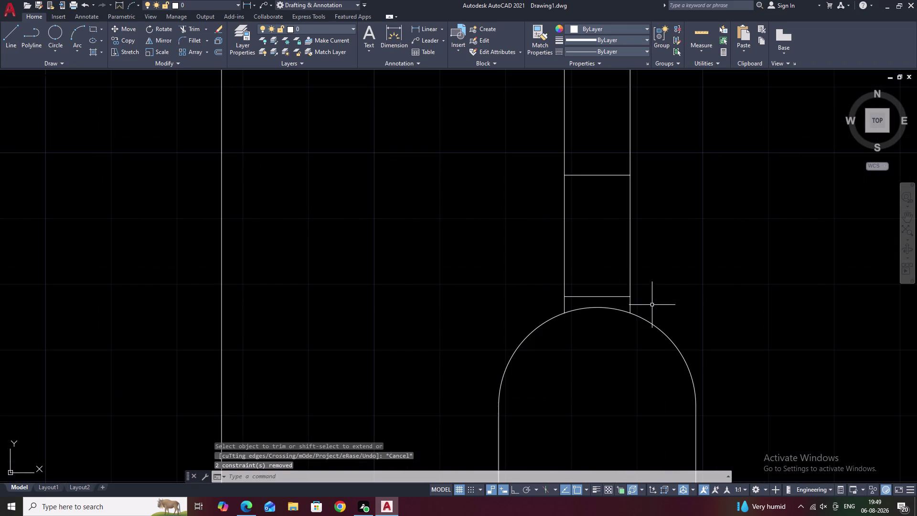
click(620, 295)
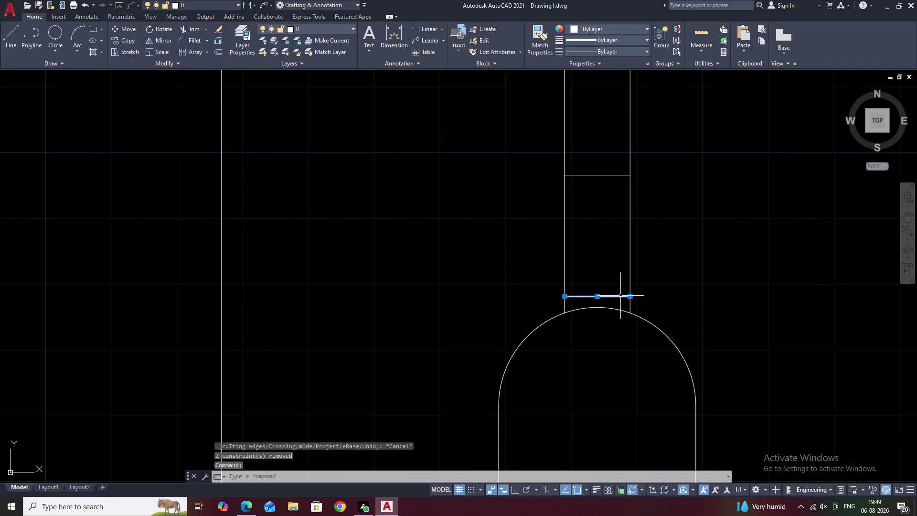
text(E)
key(space)
Pan across the door elevation to the frame corner arcs, cancelling pending commands.
scroll(down, 3)
middle_drag(644, 270, 579, 347)
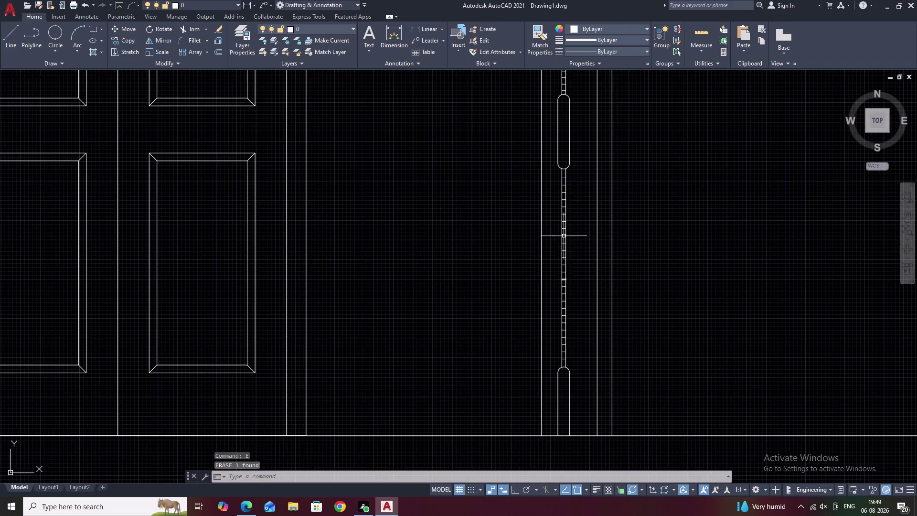
middle_drag(570, 191, 503, 339)
middle_drag(503, 196, 453, 363)
scroll(down, 3)
middle_drag(457, 280, 462, 253)
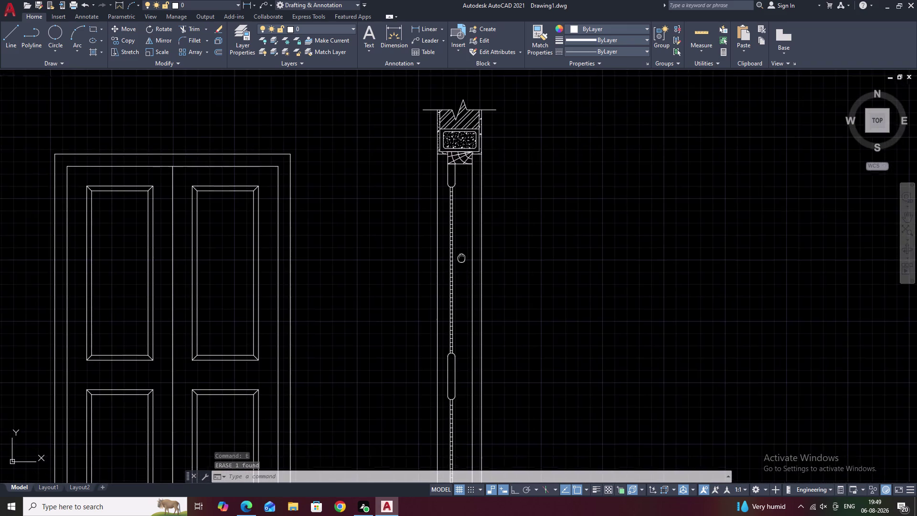
middle_drag(463, 253, 478, 202)
middle_drag(485, 288, 523, 173)
scroll(down, 3)
middle_drag(514, 312, 522, 293)
scroll(up, 3)
scroll(up, 3)
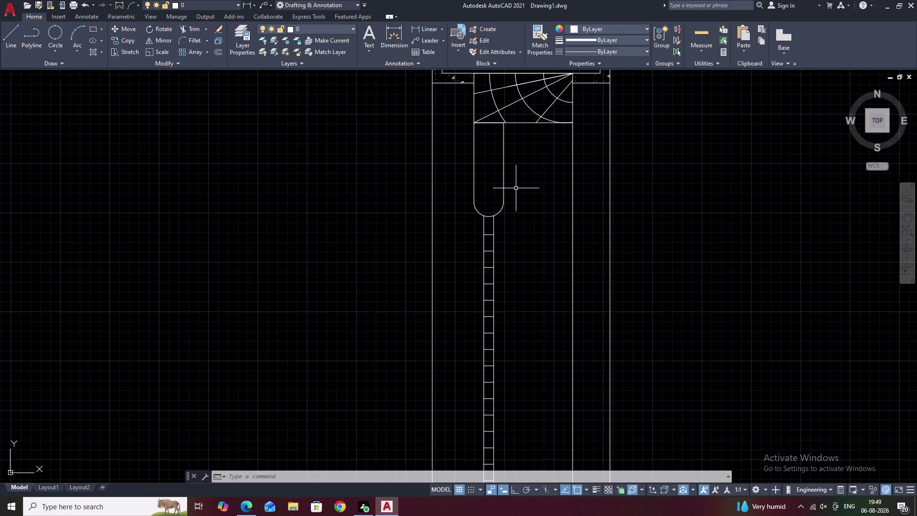
key(Escape)
key(Escape)
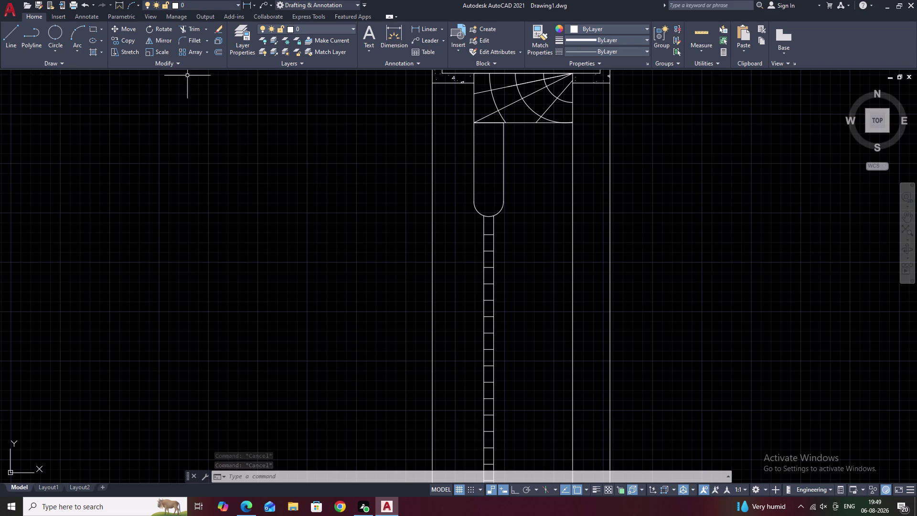
Hatch the upper rounded slot with the AR-PARQ1 parquet pattern.
text(H)
key(space)
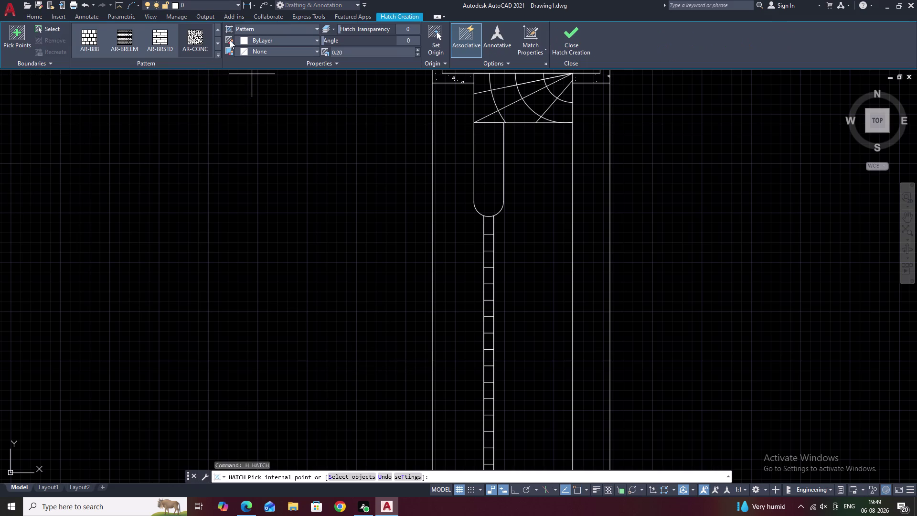
click(214, 54)
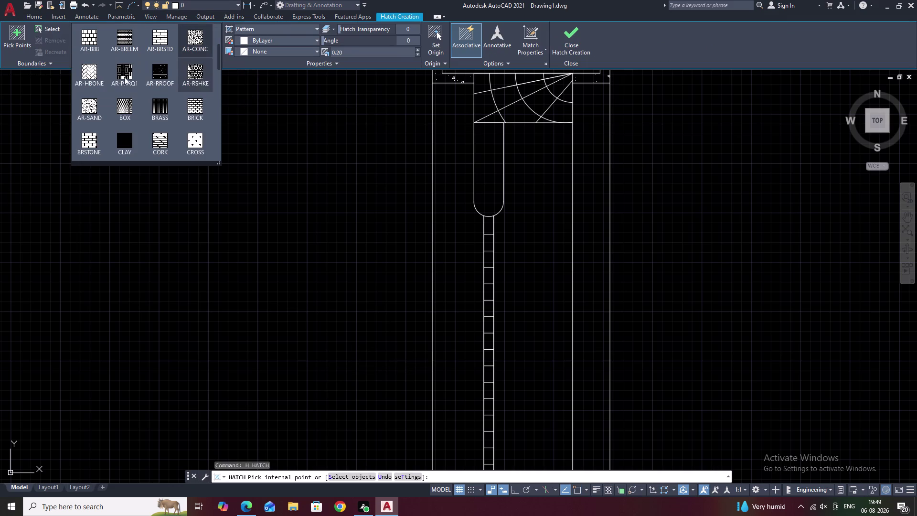
click(86, 71)
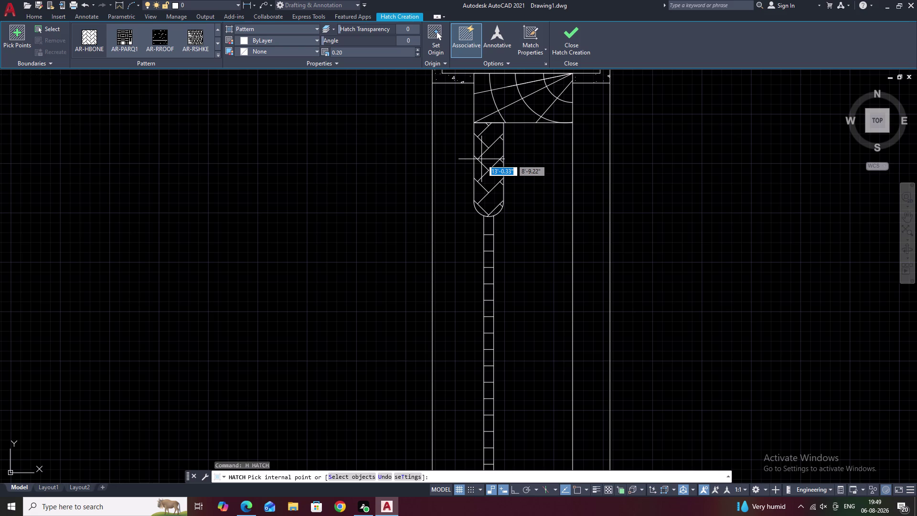
click(482, 142)
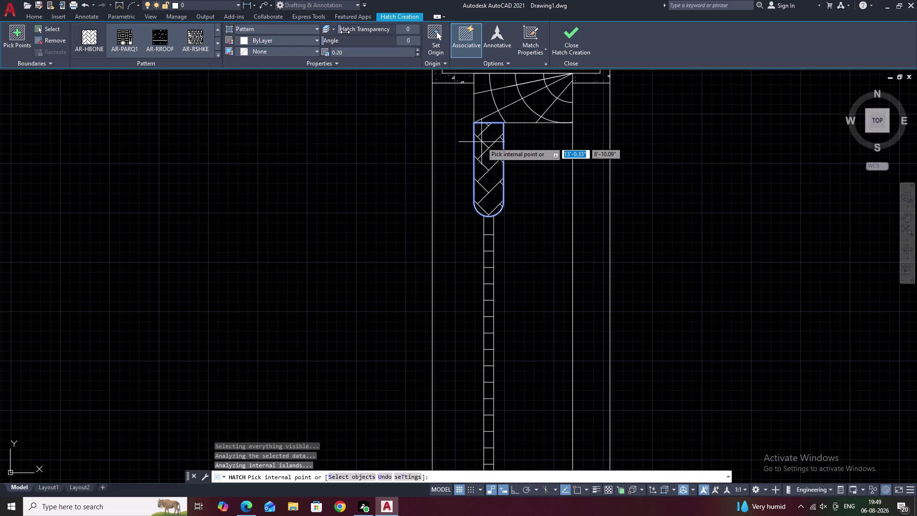
Set the hatch angle to 76 degrees.
drag(326, 40, 351, 45)
triple_click(351, 44)
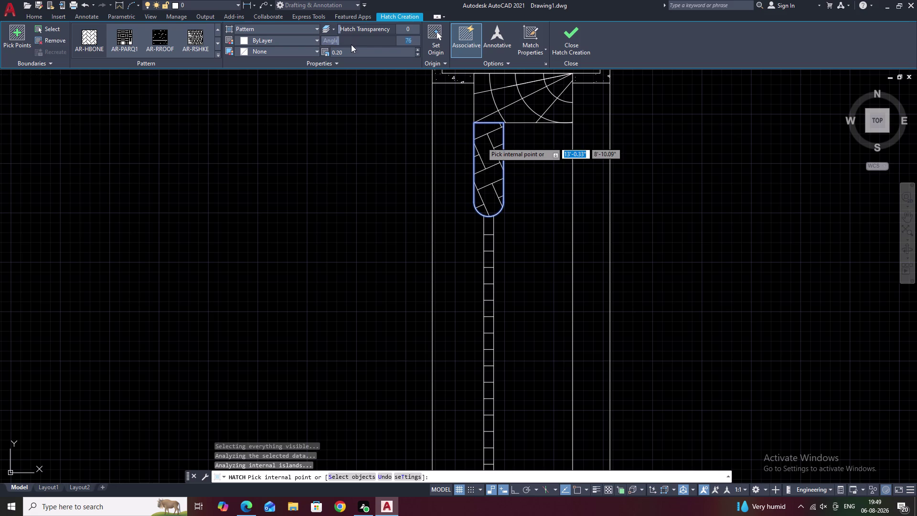
right_click(353, 45)
right_click(353, 44)
click(354, 44)
right_click(355, 44)
double_click(355, 44)
right_click(355, 44)
right_click(356, 44)
click(358, 44)
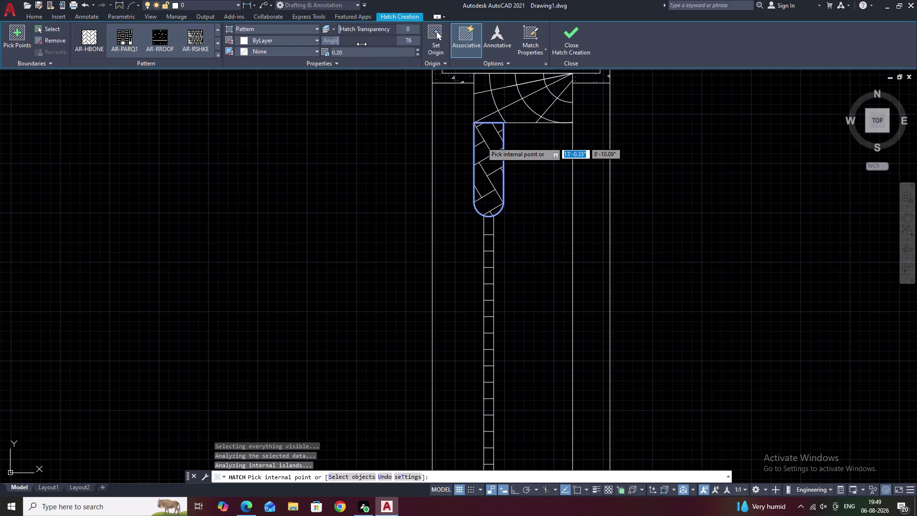
right_click(361, 44)
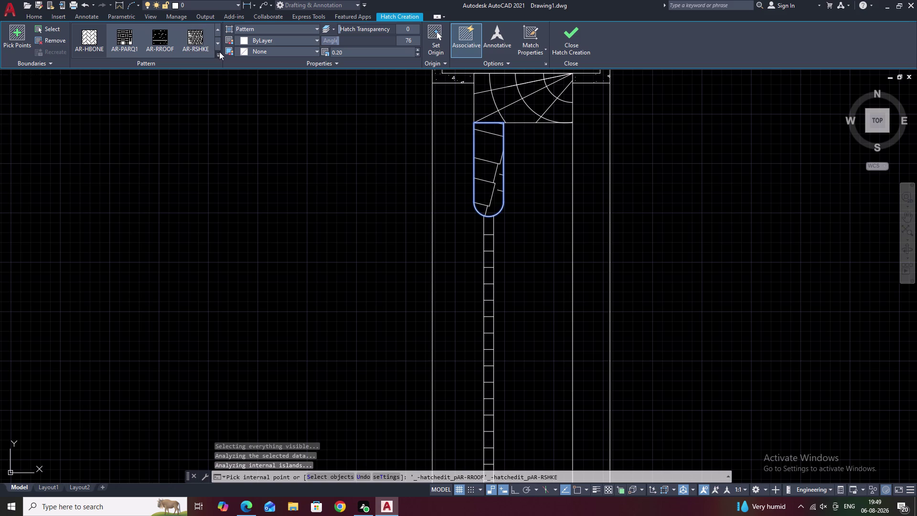
Browse the full hatch pattern list, then cancel the hatch.
click(219, 53)
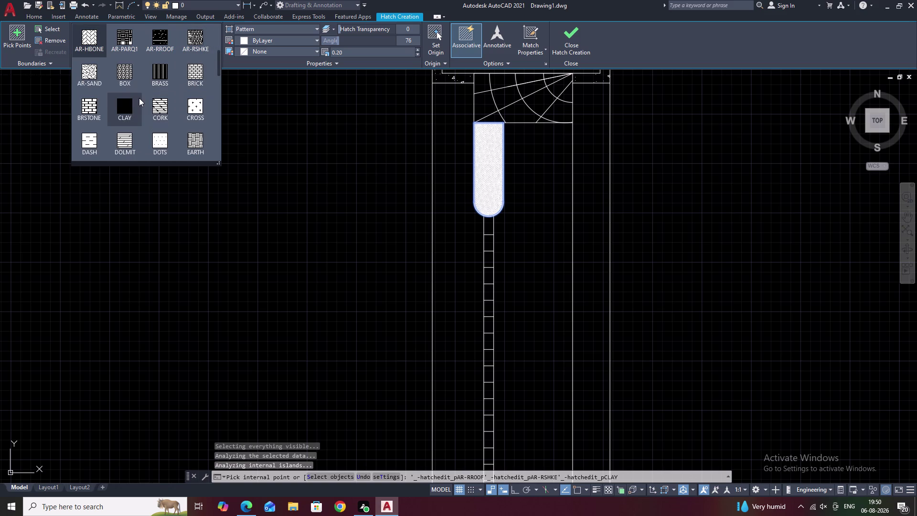
scroll(down, 3)
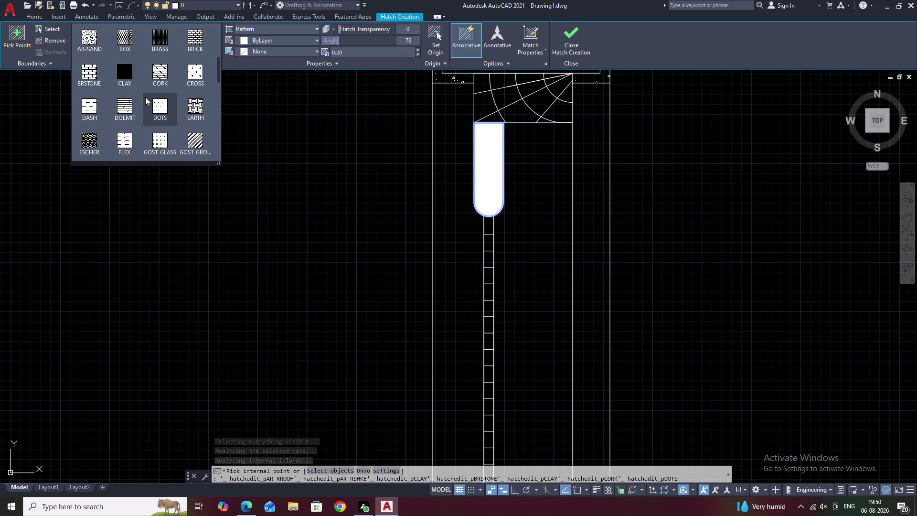
scroll(down, 3)
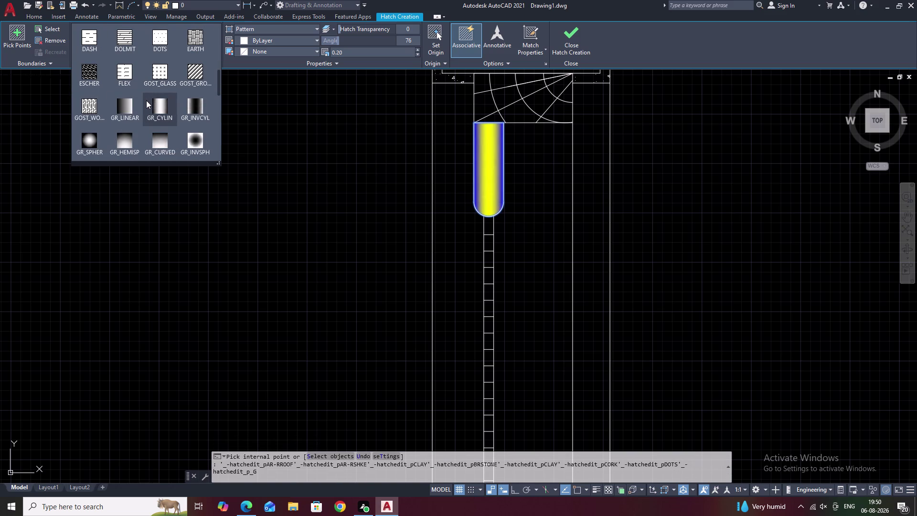
scroll(down, 3)
scroll(down, 3)
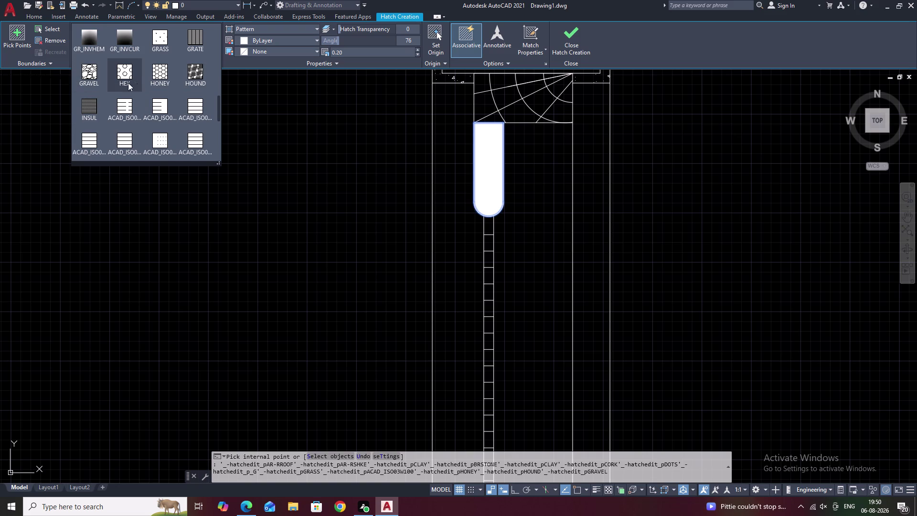
scroll(down, 3)
scroll(down, 3)
scroll(down, 3)
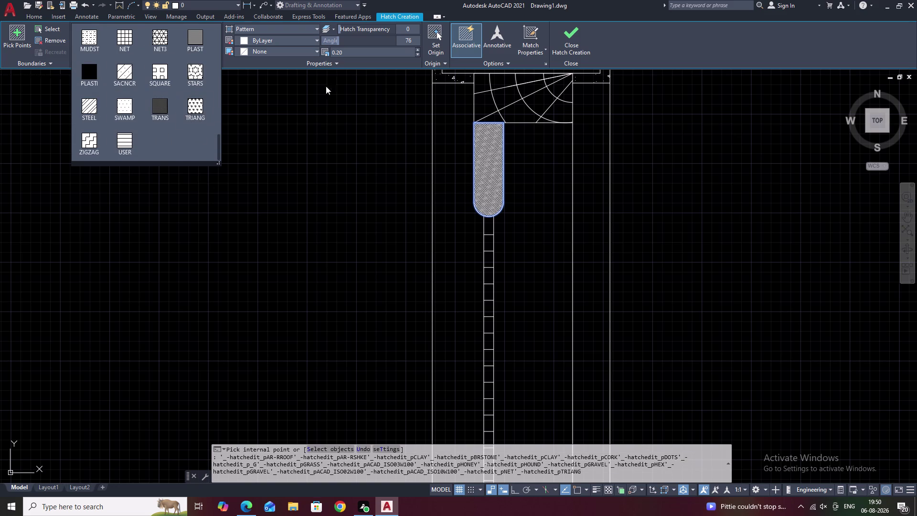
scroll(up, 3)
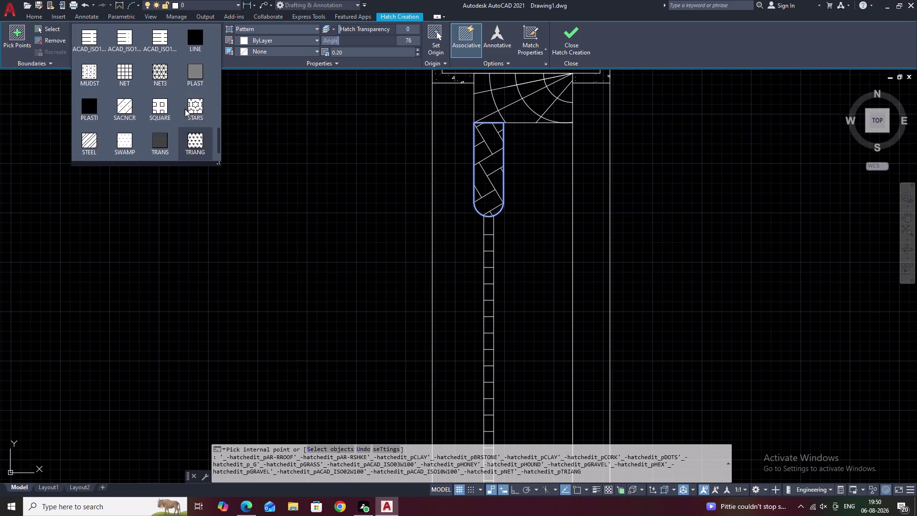
scroll(up, 3)
scroll(up, 3)
key(Escape)
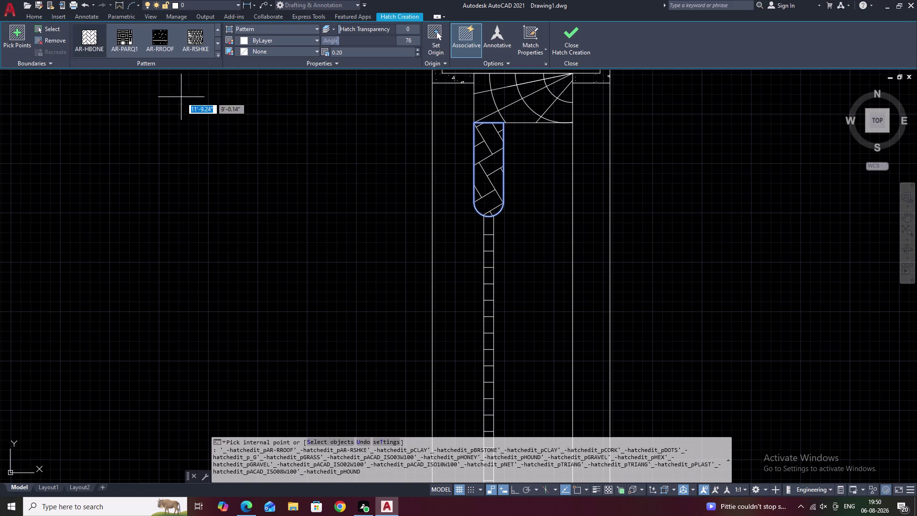
key(Escape)
scroll(down, 3)
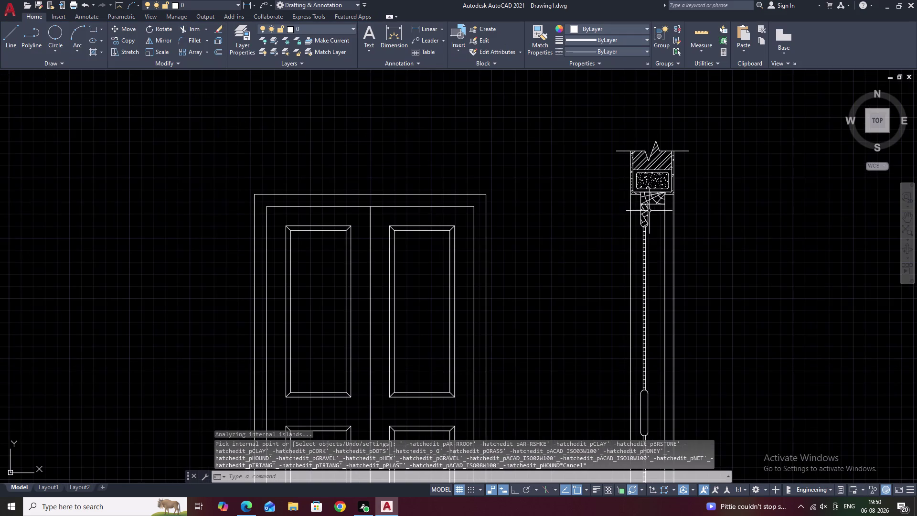
Pan down the door edge section to bring the middle slot into view.
middle_drag(744, 241, 723, 116)
middle_drag(640, 180, 658, 59)
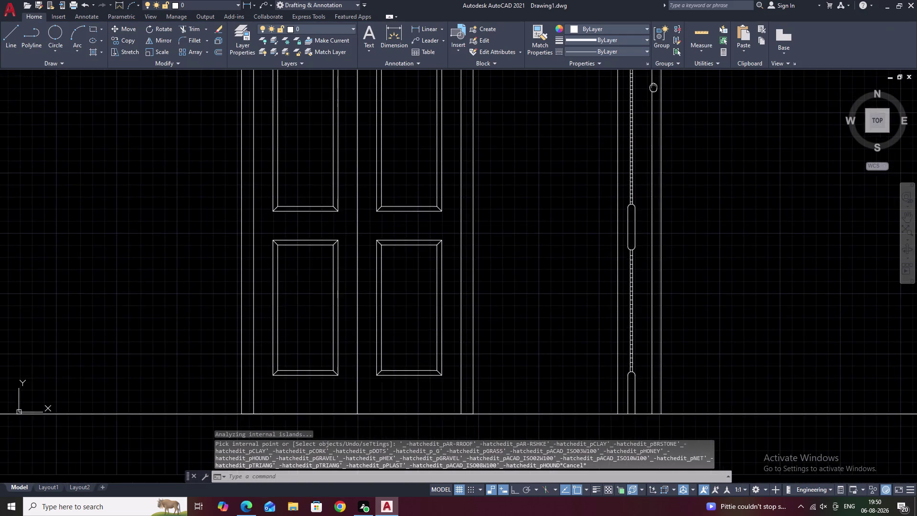
middle_drag(658, 59, 659, 59)
middle_drag(688, 215, 691, 125)
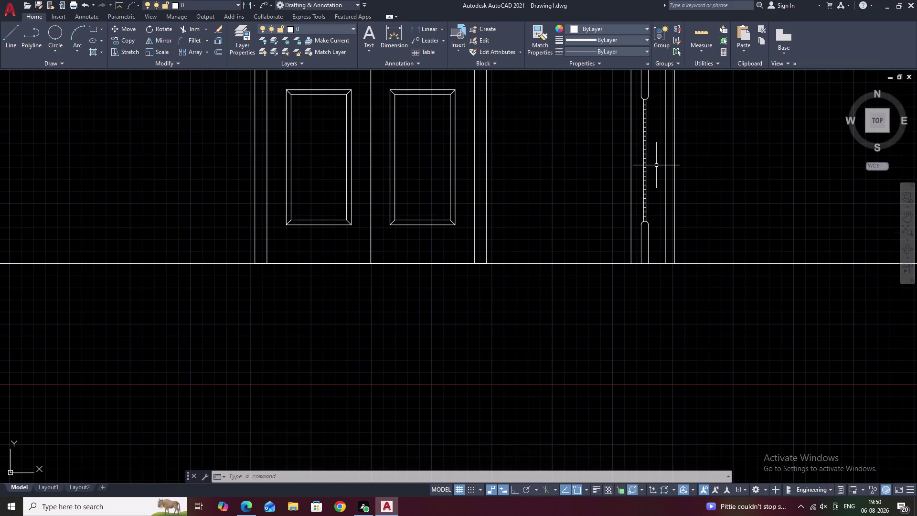
middle_drag(631, 137, 528, 300)
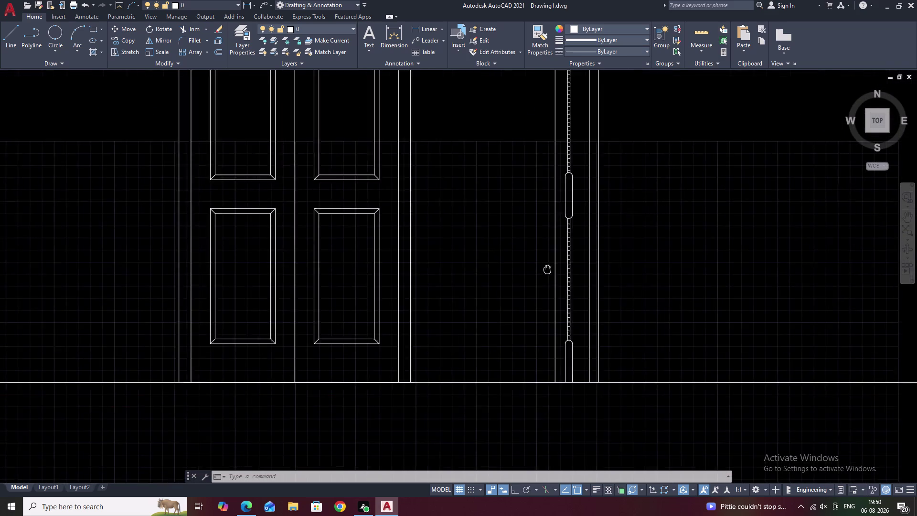
middle_drag(529, 301, 509, 334)
middle_drag(534, 180, 526, 202)
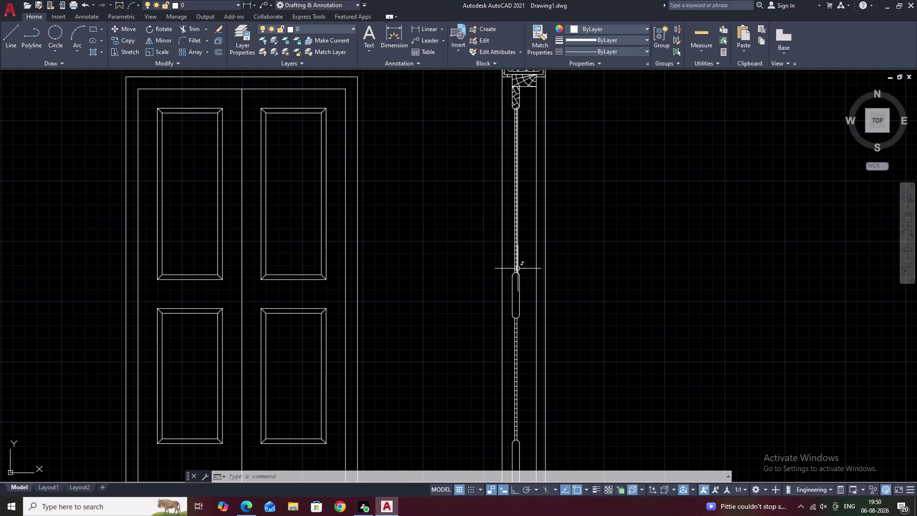
Start an AR-HBONE herringbone hatch and pick inside the middle slot.
text(H)
key(space)
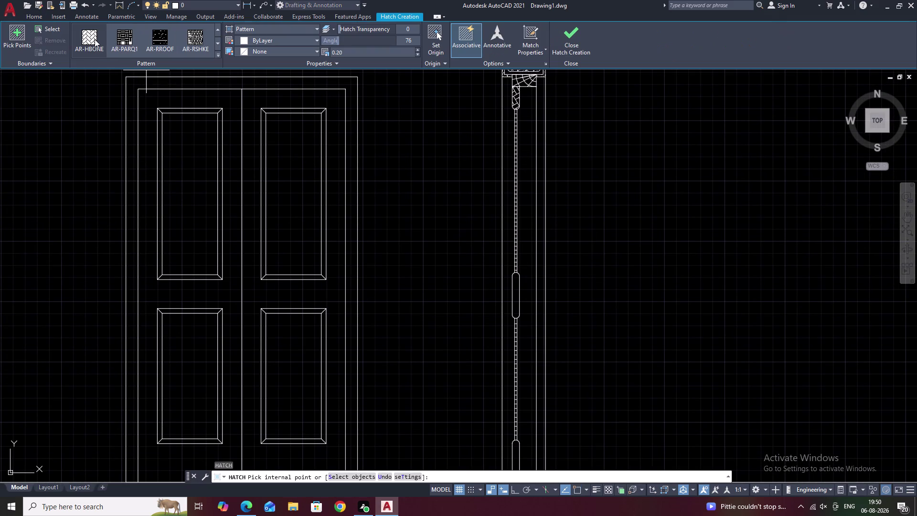
click(91, 38)
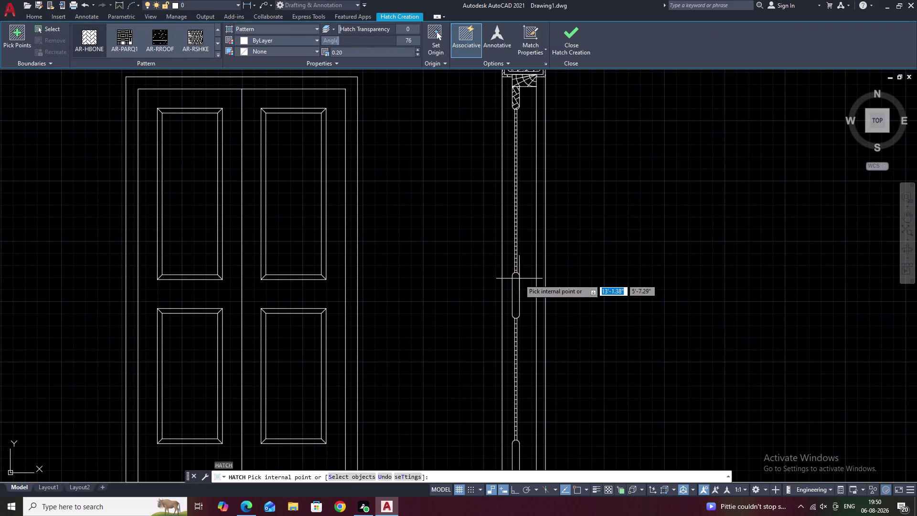
scroll(up, 3)
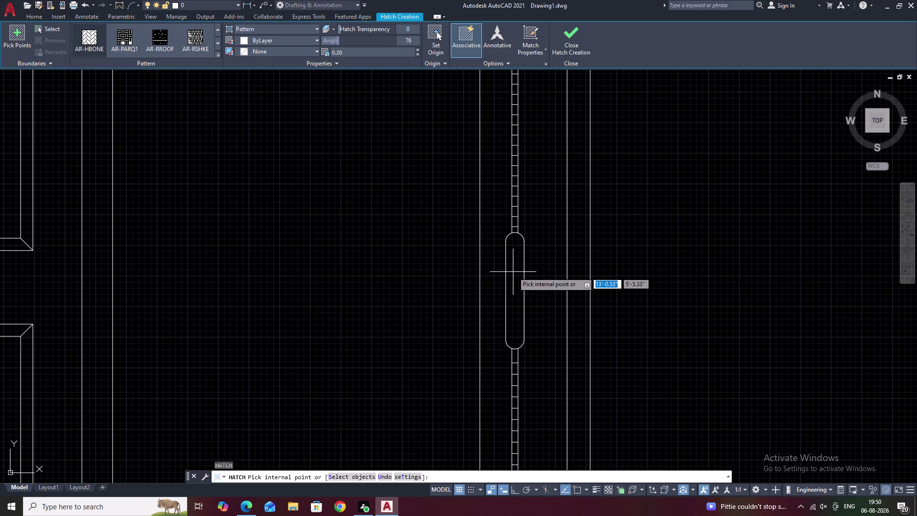
click(513, 272)
right_click(513, 272)
click(545, 246)
middle_drag(548, 318, 547, 226)
scroll(down, 3)
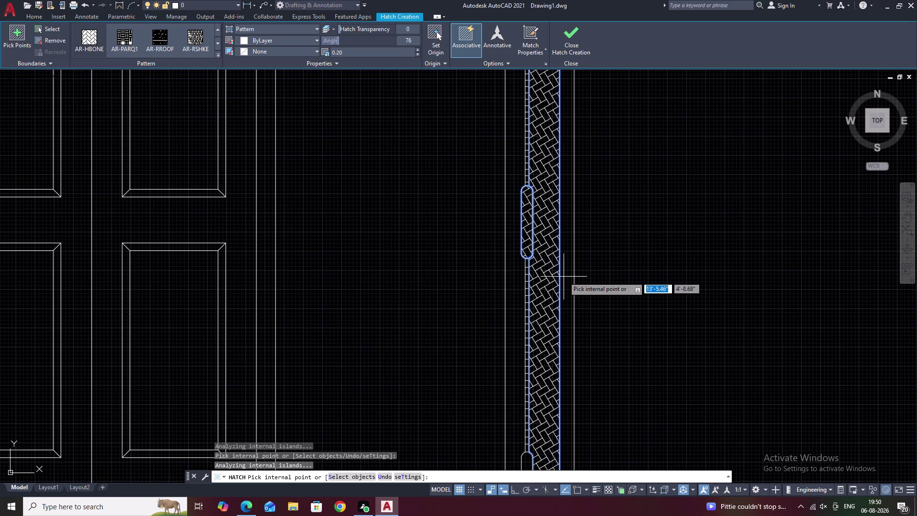
Undo the stray strip hatch, then hatch the middle and bottom slots.
key(ctrl+z)
click(528, 222)
right_click(529, 222)
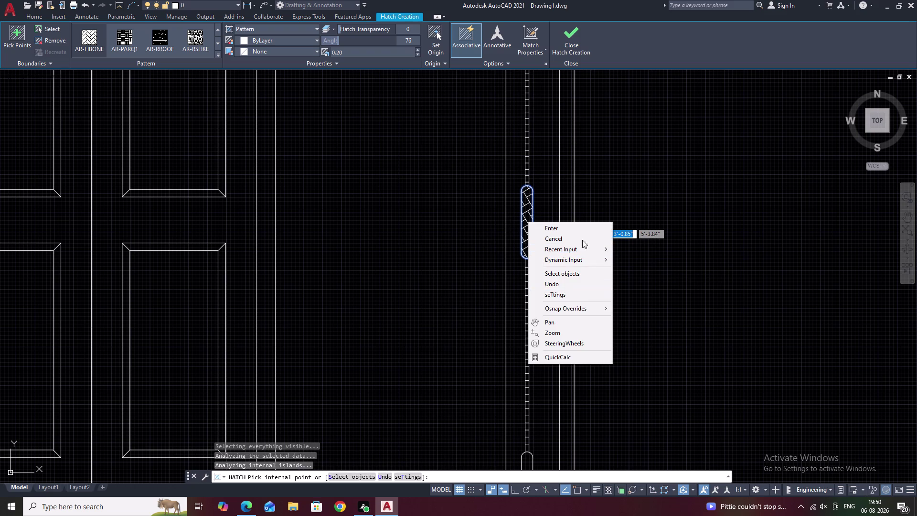
click(610, 195)
middle_drag(647, 243, 656, 31)
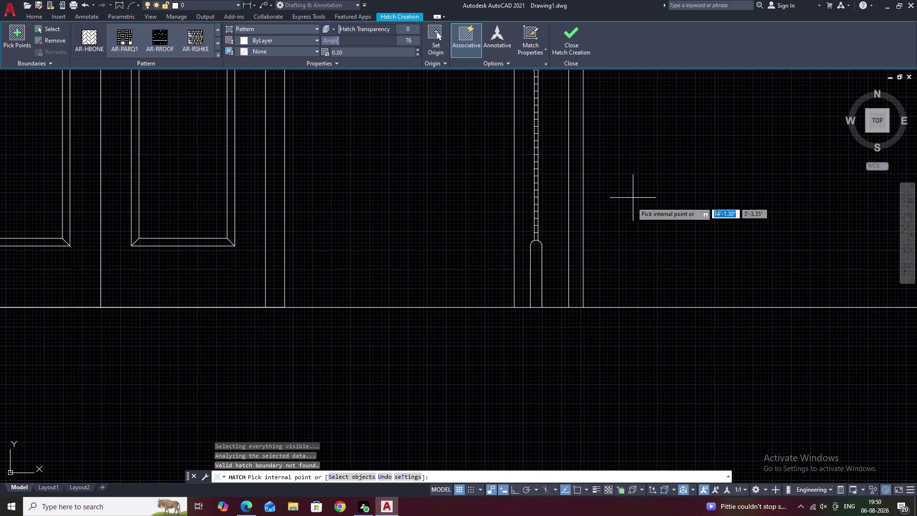
click(537, 278)
key(Escape)
Zoom out and select the middle slot's herringbone hatch.
scroll(down, 3)
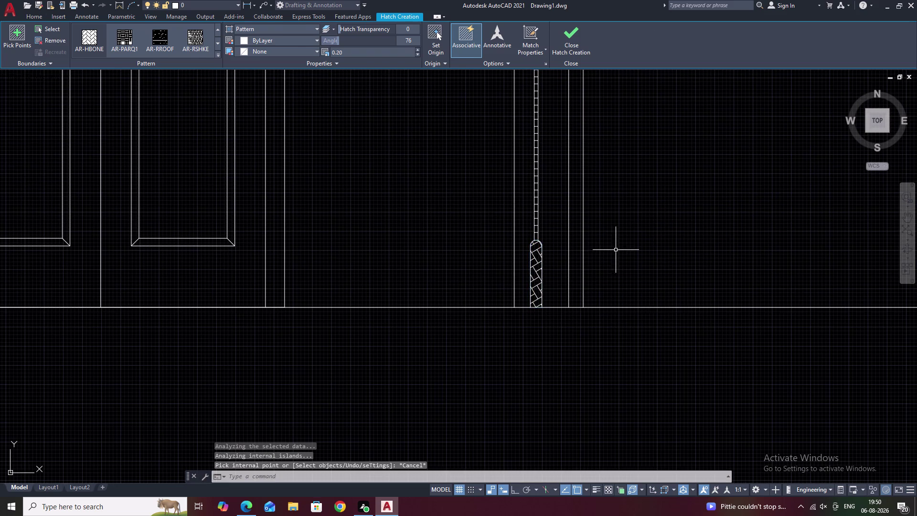
scroll(down, 3)
middle_drag(635, 225, 575, 344)
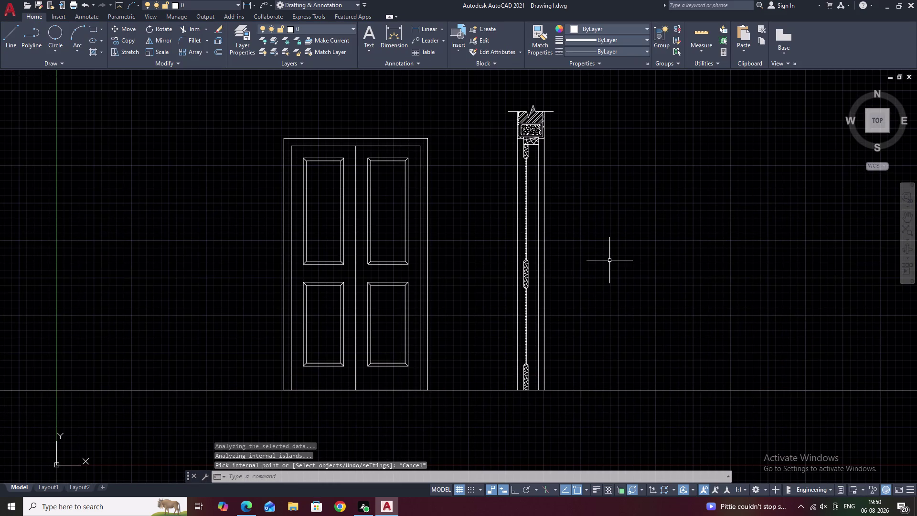
scroll(up, 3)
scroll(up, 3)
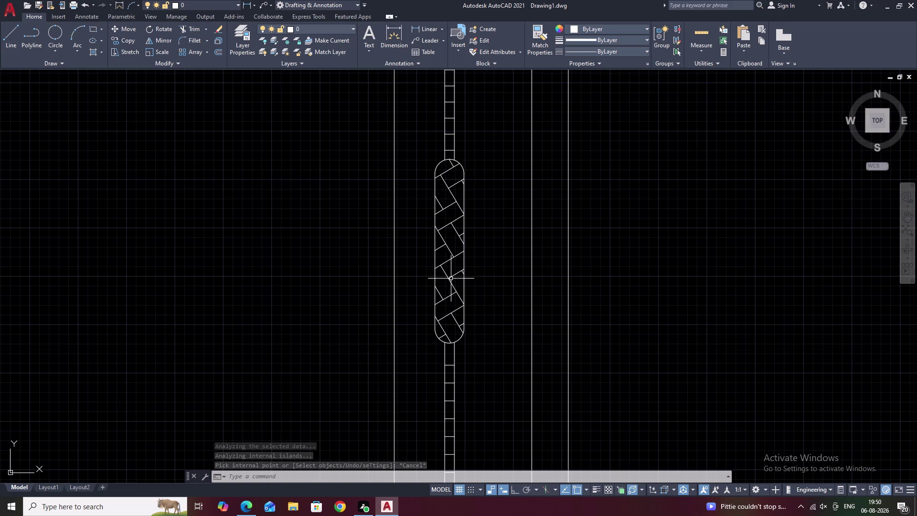
double_click(447, 284)
key(Escape)
click(447, 284)
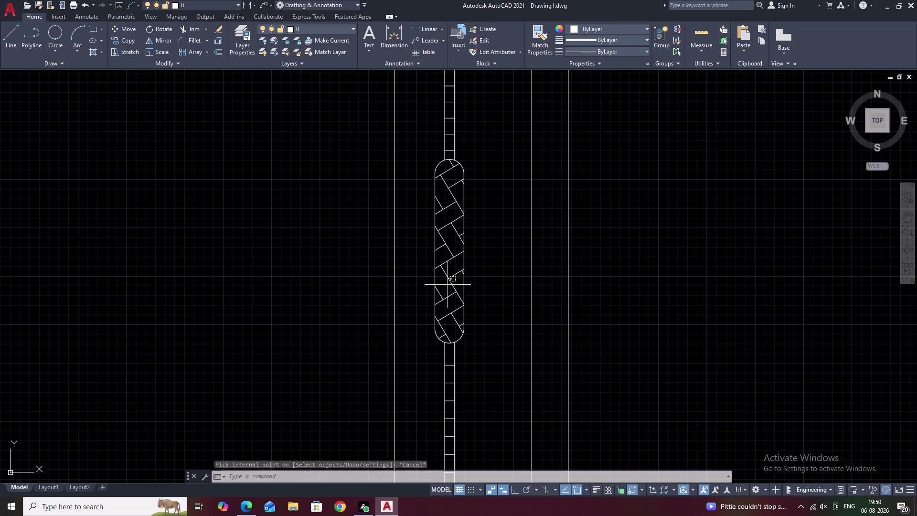
click(447, 281)
Open the middle slot's herringbone hatch and drag its angle slider to 157.
triple_click(450, 279)
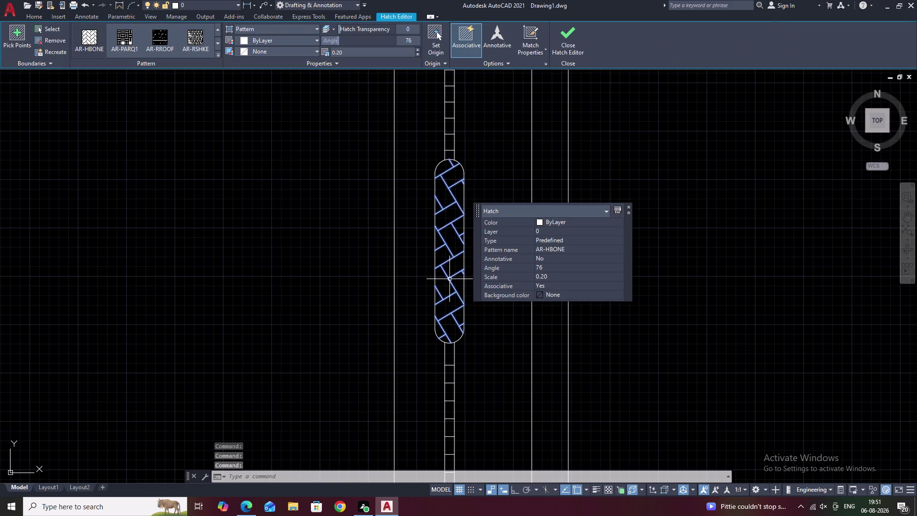
drag(336, 42, 362, 38)
click(366, 37)
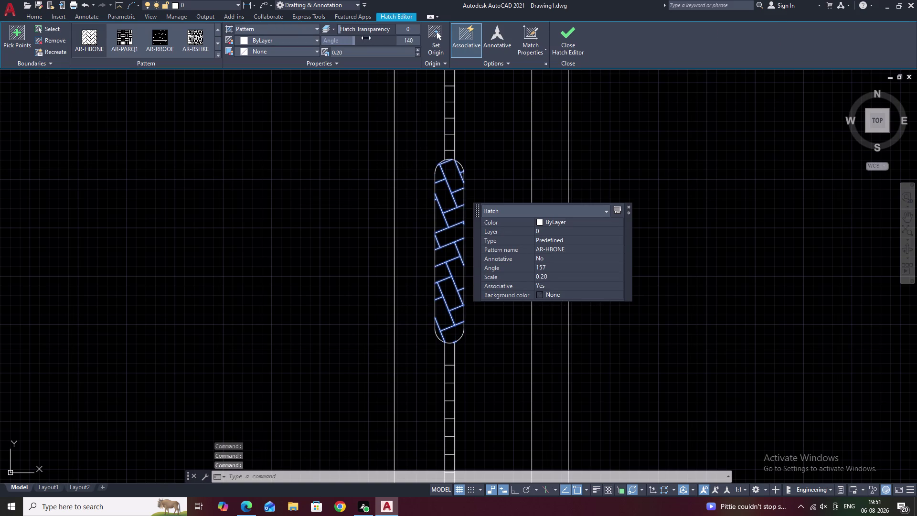
click(366, 38)
Confirm the 157° hatch angle and exit the Hatch Editor.
right_click(367, 38)
right_click(368, 37)
right_click(370, 37)
click(370, 37)
right_click(370, 37)
click(370, 38)
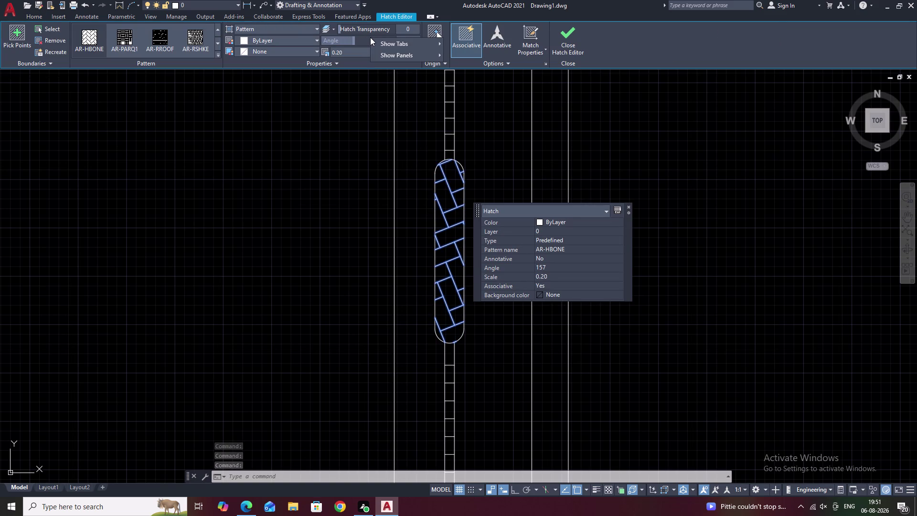
key(Escape)
scroll(up, 3)
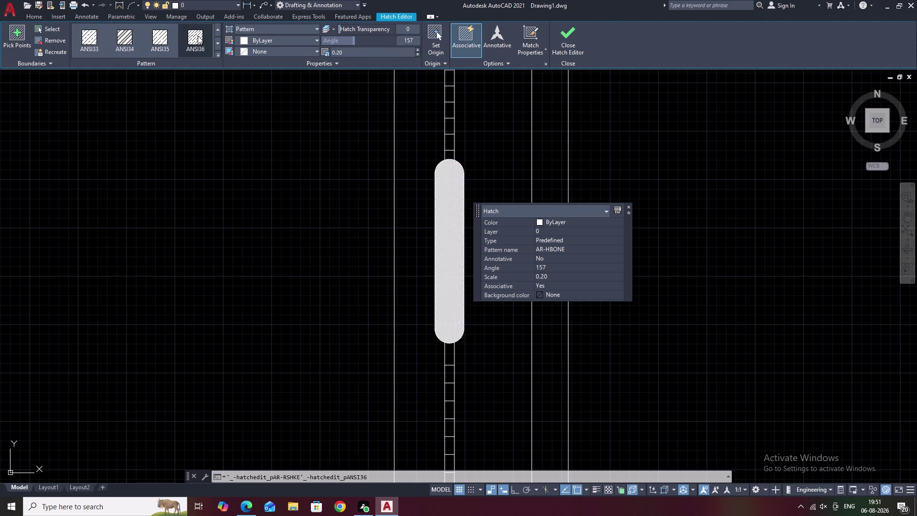
scroll(up, 3)
scroll(down, 3)
key(Escape)
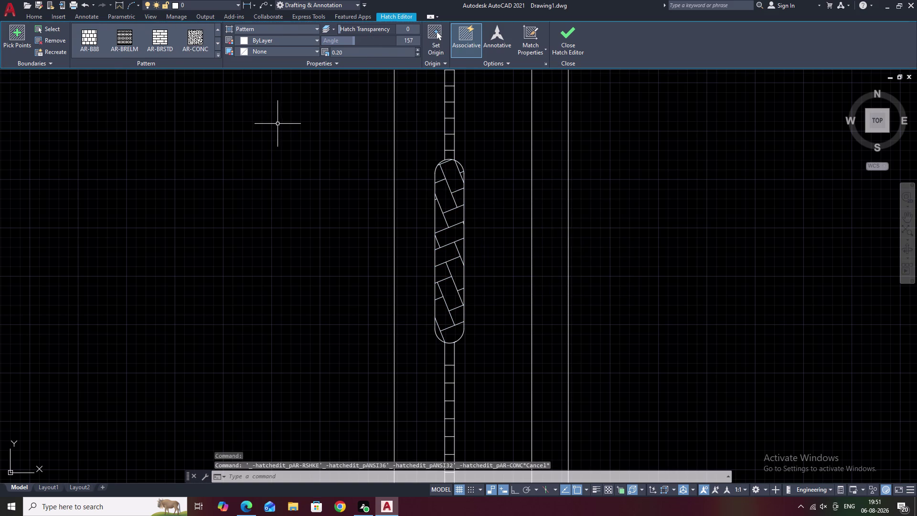
text(H)
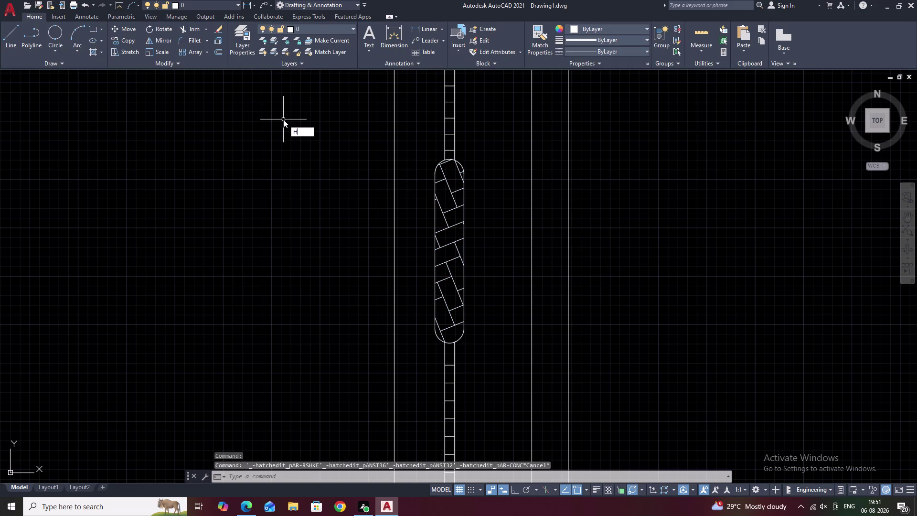
key(space)
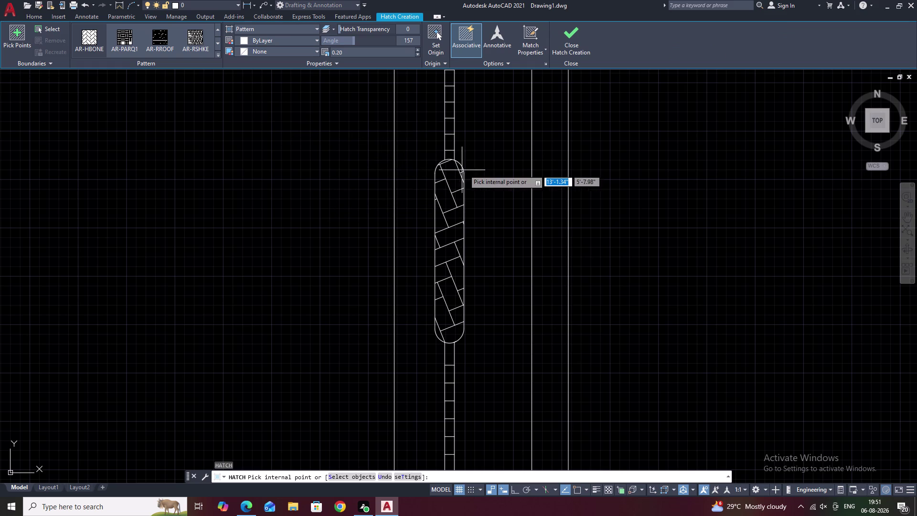
key(Escape)
scroll(down, 3)
scroll(down, 3)
middle_drag(516, 174, 509, 212)
scroll(up, 3)
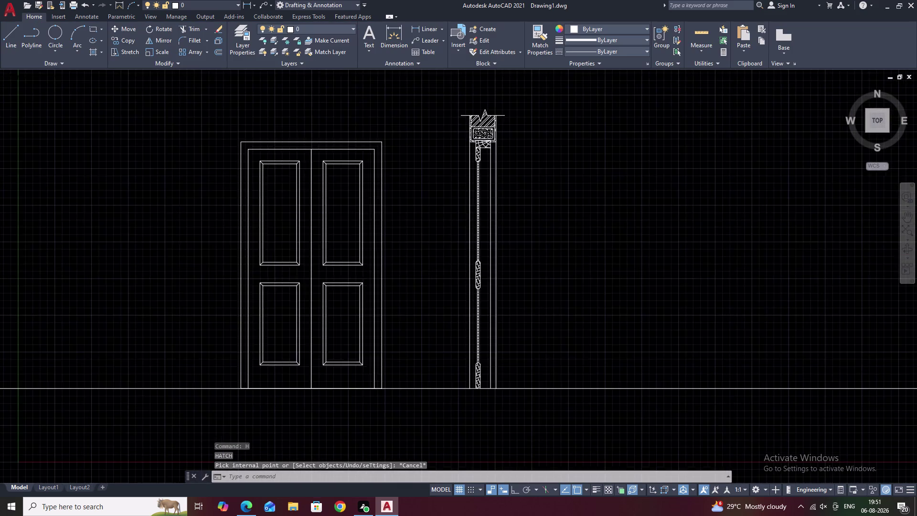
middle_drag(528, 182, 542, 139)
key(Escape)
scroll(down, 3)
middle_drag(582, 255, 582, 242)
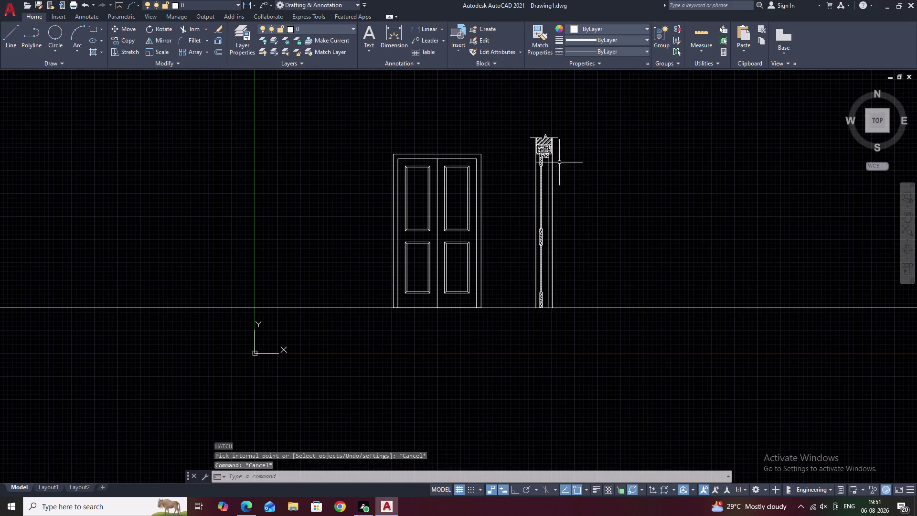
scroll(up, 3)
middle_drag(557, 166, 567, 113)
middle_drag(572, 183, 577, 141)
middle_drag(589, 256, 589, 225)
middle_drag(579, 275, 585, 230)
scroll(down, 3)
middle_drag(582, 269, 560, 333)
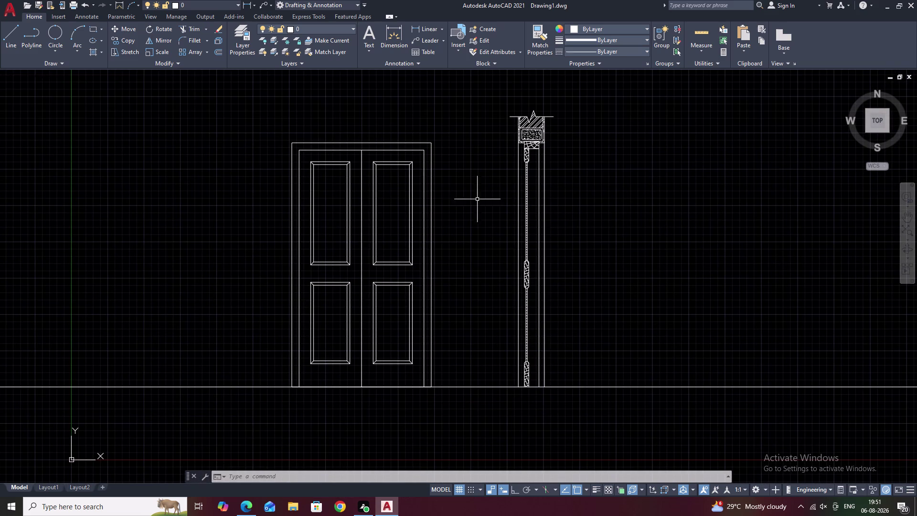
middle_drag(431, 256, 483, 245)
Pan and zoom toward the bottom of the door along its lower edge.
middle_drag(484, 320, 495, 293)
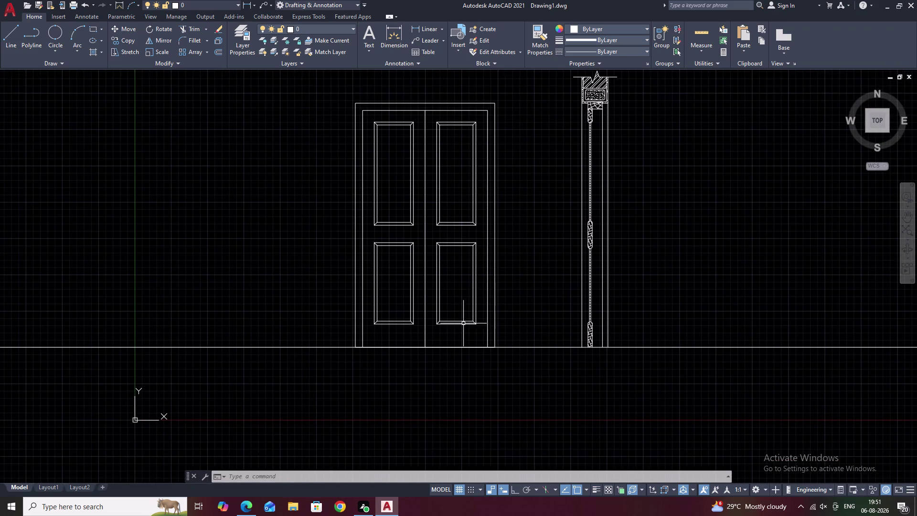
middle_drag(464, 323, 480, 296)
middle_drag(352, 333, 378, 311)
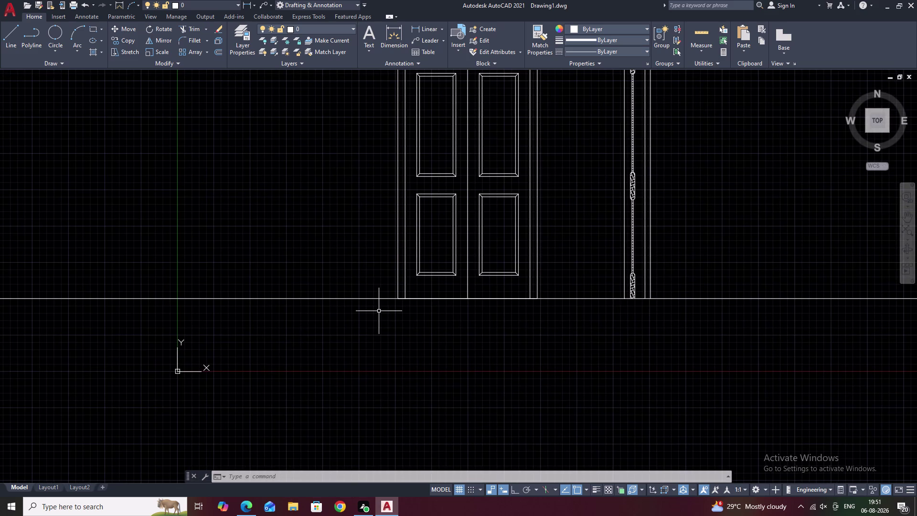
scroll(up, 3)
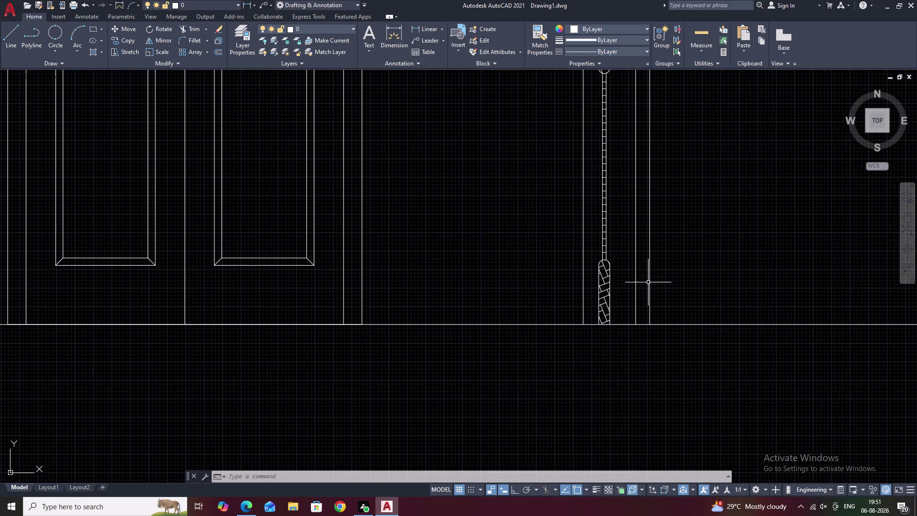
scroll(up, 3)
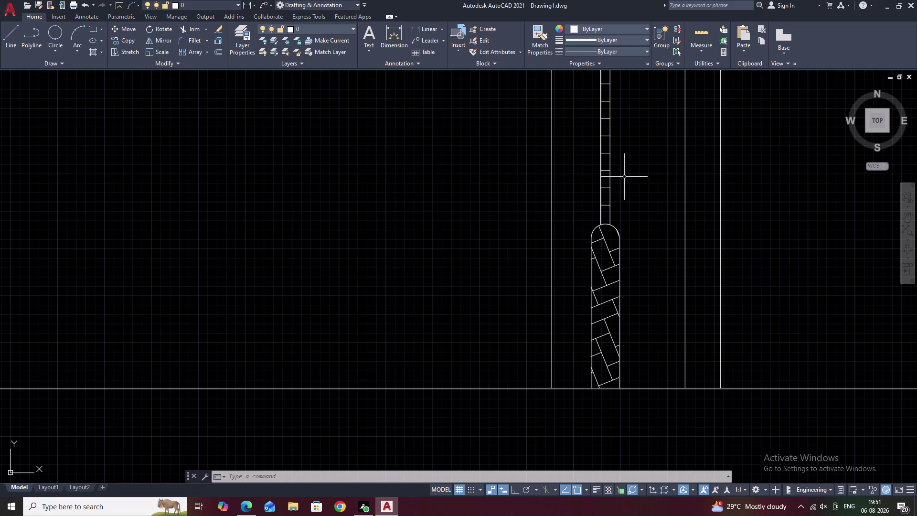
middle_drag(624, 176, 644, 463)
middle_drag(639, 153, 627, 405)
middle_drag(640, 166, 624, 466)
middle_drag(626, 214, 621, 515)
middle_drag(654, 92, 627, 457)
scroll(up, 3)
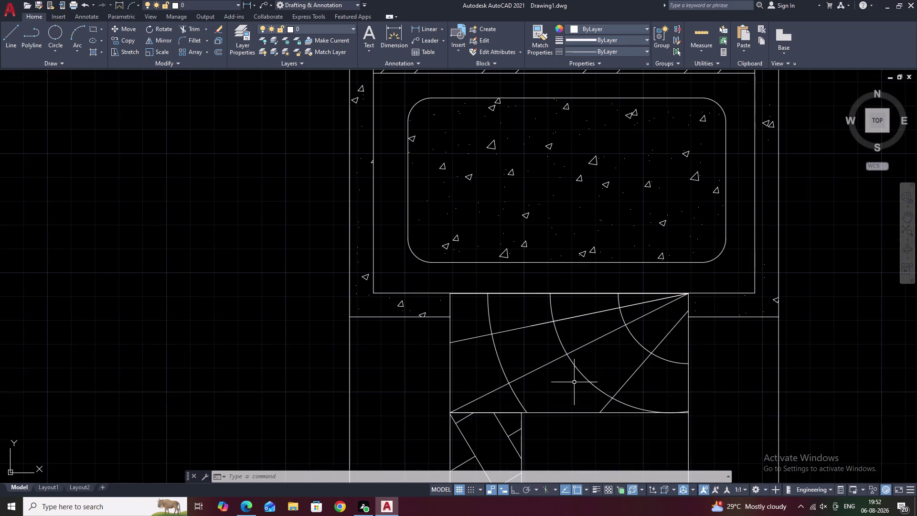
Bring the rounded leaf-edge strip into view and select its AR-PARQ1 hatch.
middle_drag(630, 440, 704, 199)
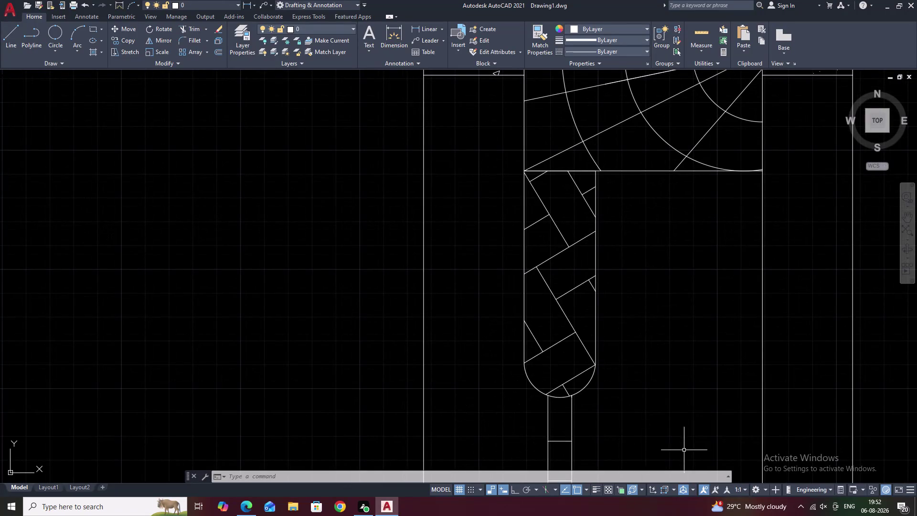
middle_drag(684, 449, 698, 365)
scroll(down, 3)
middle_drag(699, 400, 717, 283)
middle_drag(720, 365, 746, 233)
middle_drag(759, 372, 766, 341)
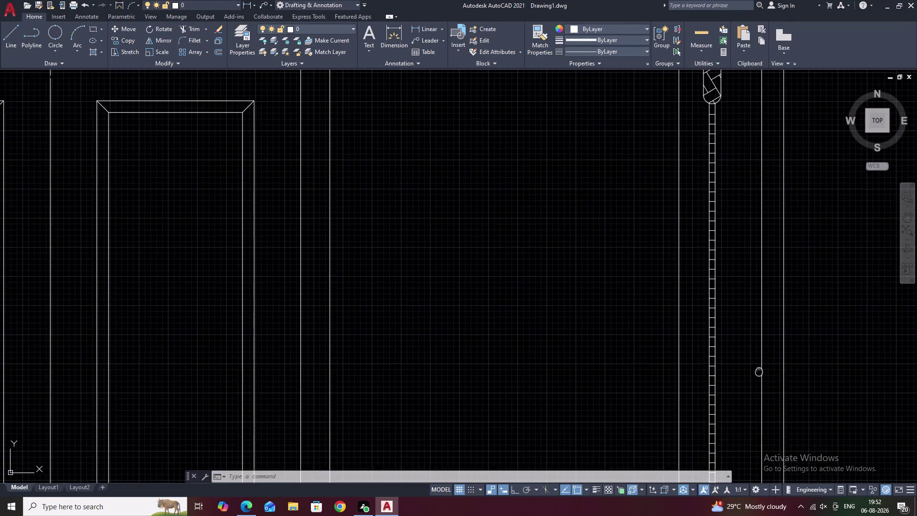
middle_drag(766, 342, 807, 189)
scroll(down, 3)
middle_drag(817, 273, 847, 142)
scroll(down, 3)
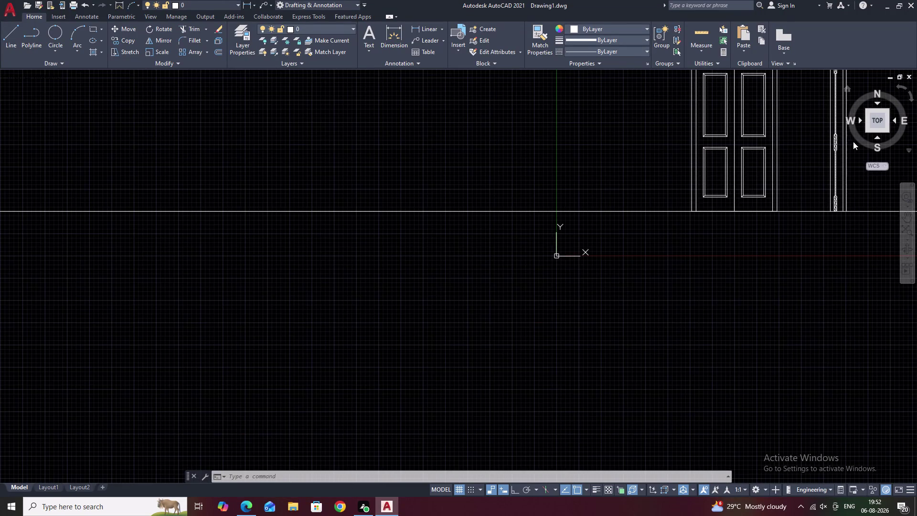
middle_drag(853, 142, 714, 214)
scroll(up, 3)
scroll(up, 3)
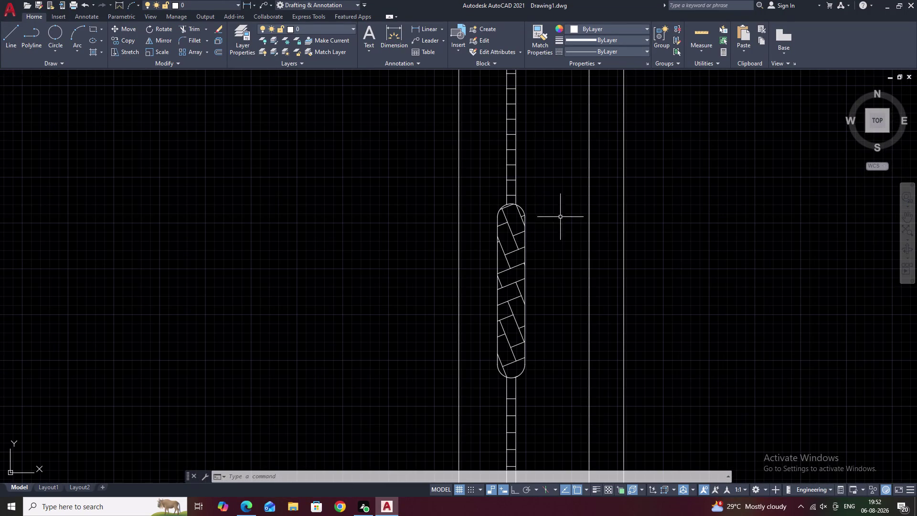
click(510, 268)
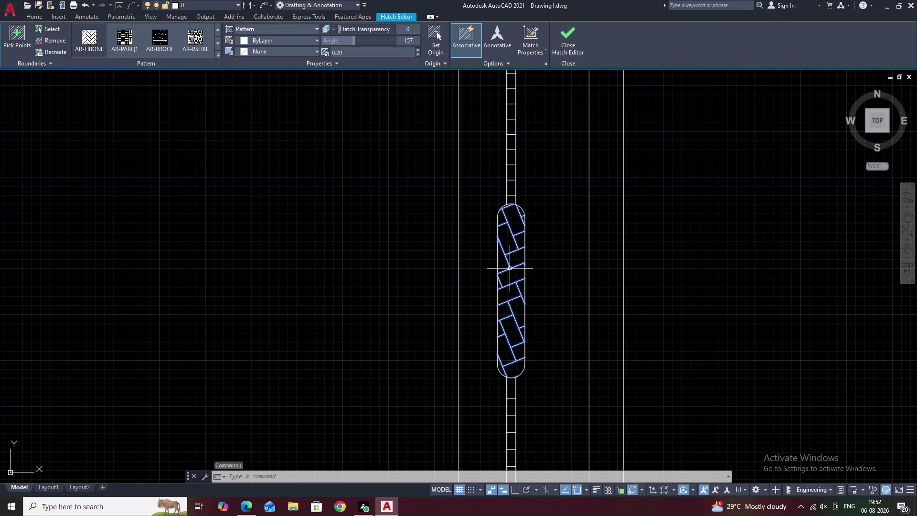
Erase the selected leaf-edge strip hatch with E.
text(E)
key(space)
scroll(down, 3)
middle_drag(531, 306, 551, 138)
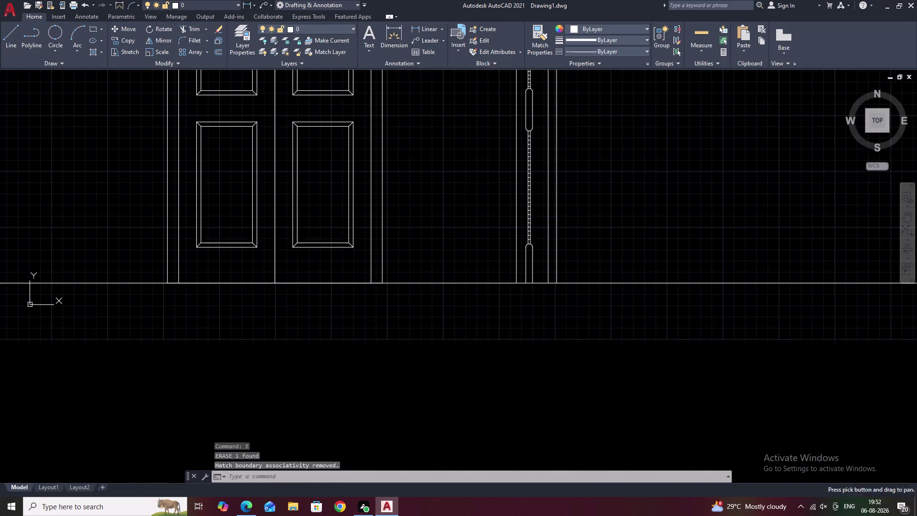
scroll(up, 3)
scroll(down, 3)
middle_drag(578, 177, 575, 360)
middle_drag(575, 212, 573, 221)
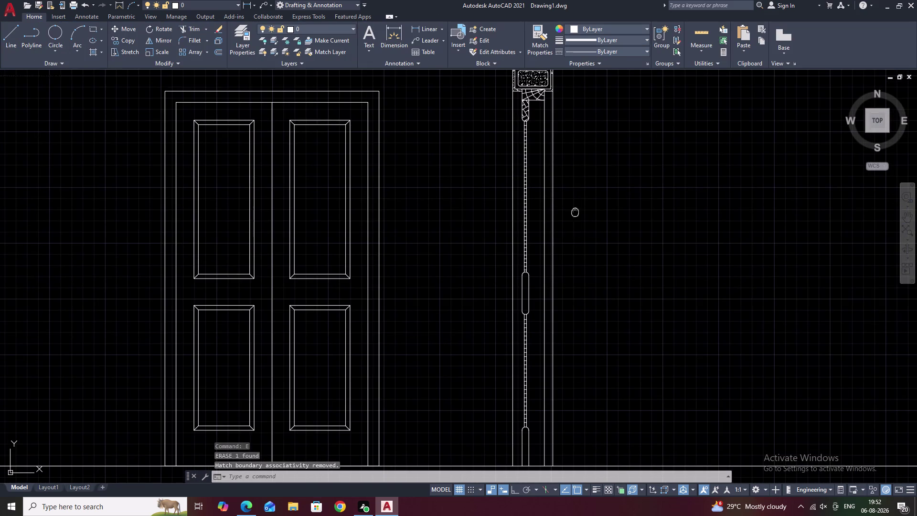
middle_drag(573, 221, 570, 279)
scroll(up, 3)
key(Escape)
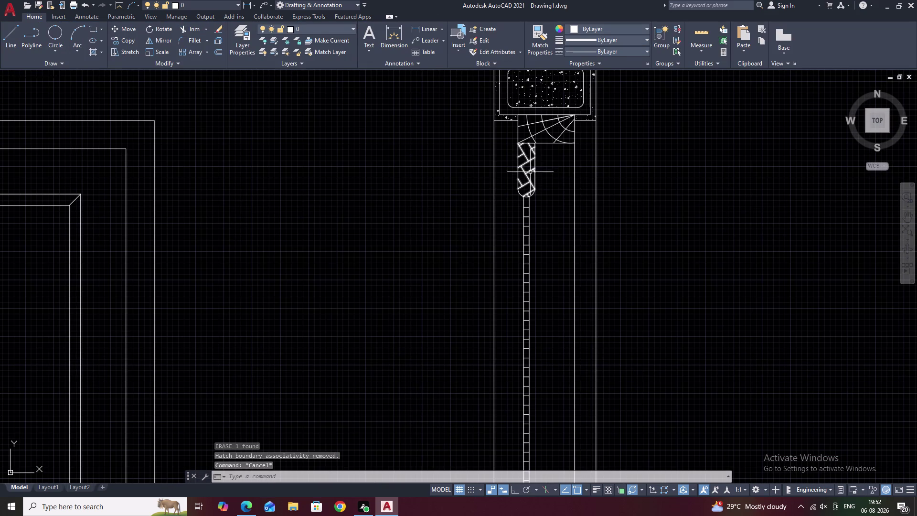
Erase the remaining leaf-edge fill and pan to the empty area below the door.
click(530, 173)
text(E)
key(space)
scroll(down, 3)
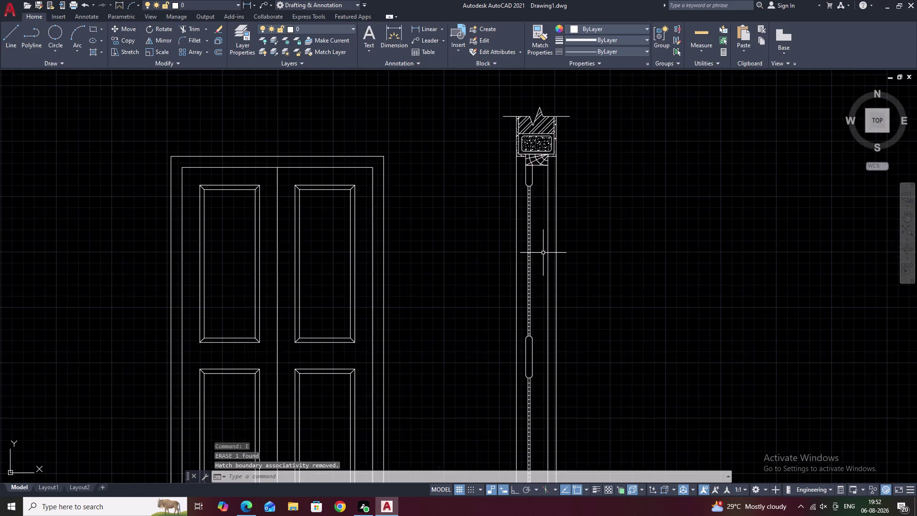
middle_drag(543, 256, 557, 141)
middle_drag(568, 266, 581, 138)
middle_drag(564, 308, 577, 253)
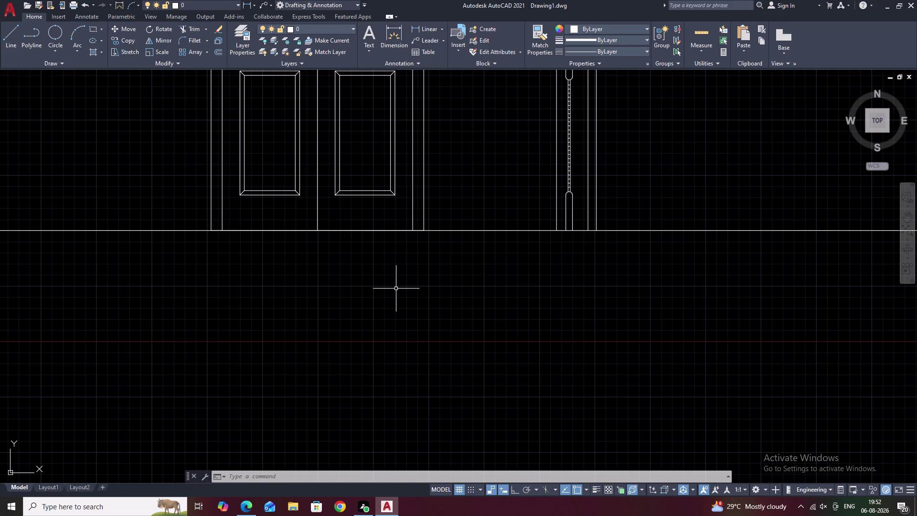
middle_drag(396, 289, 494, 292)
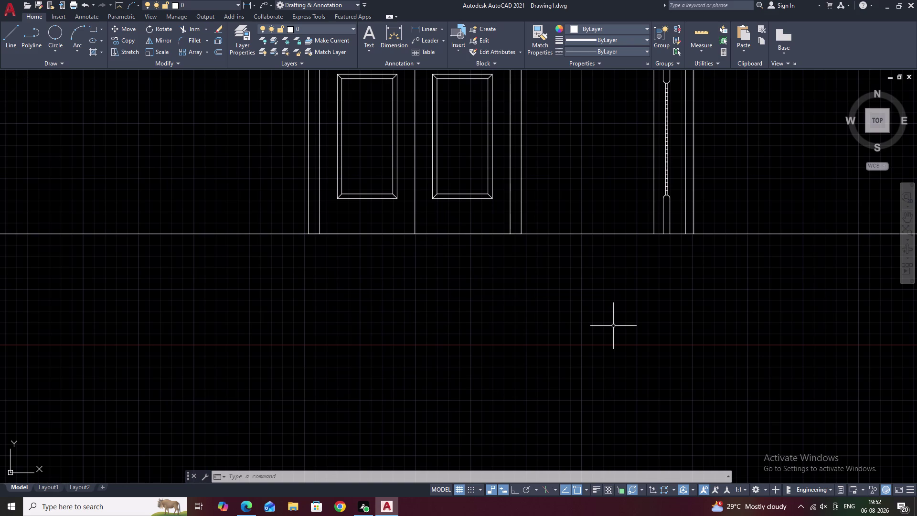
Draw a three-sided bracket of 9-unit orthogonal lines below the door elevation.
text(L)
key(space)
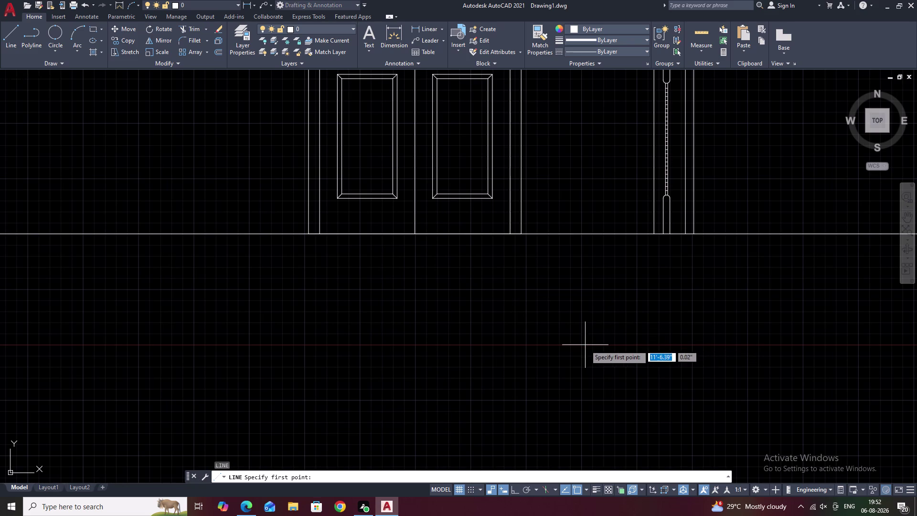
click(651, 344)
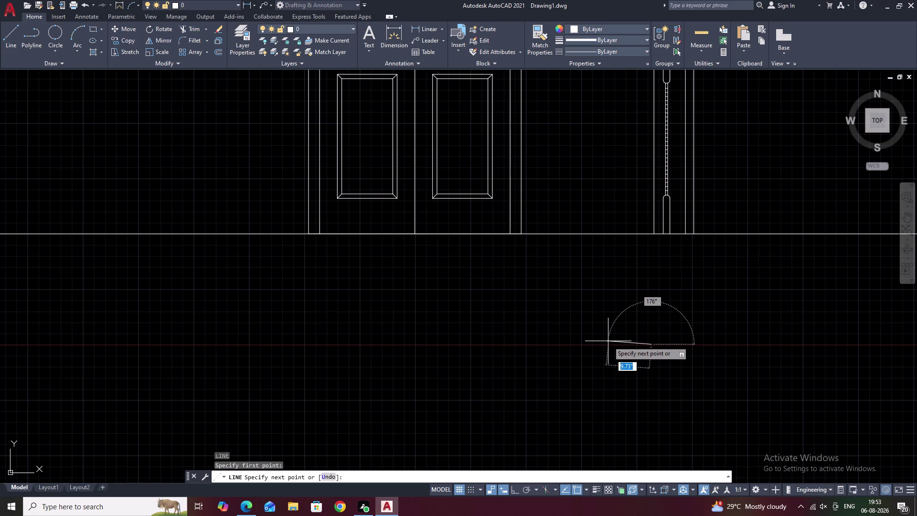
key(F8)
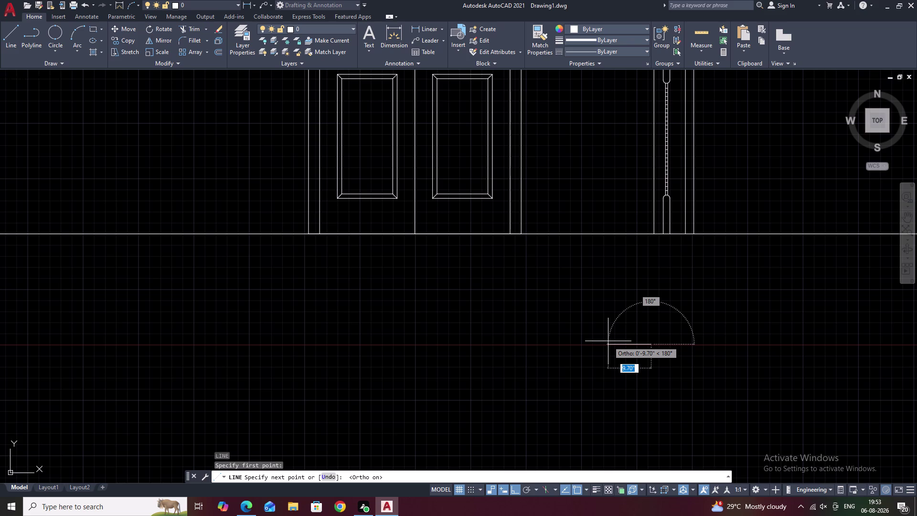
key(9)
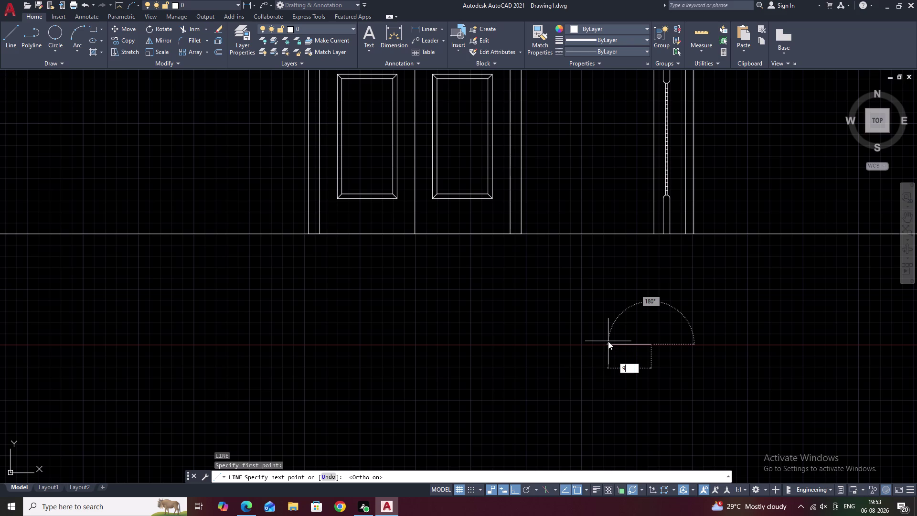
key(space)
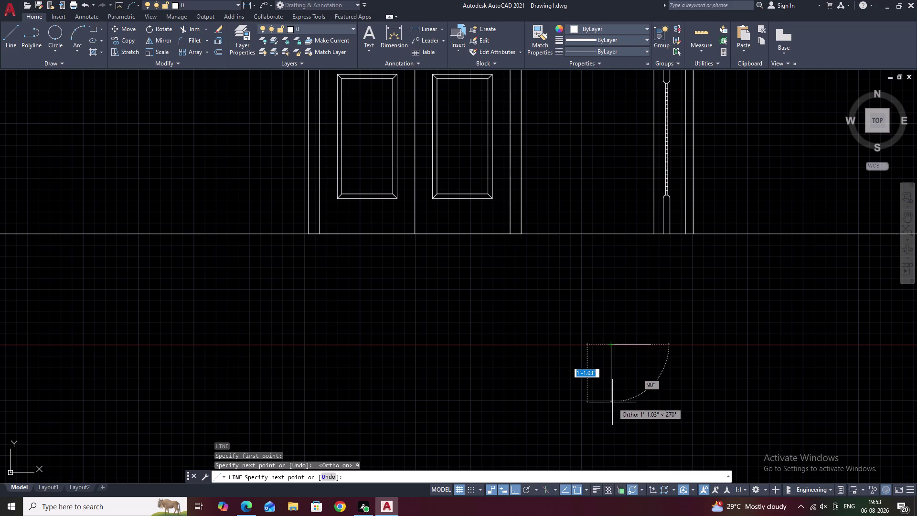
text(9)
key(space)
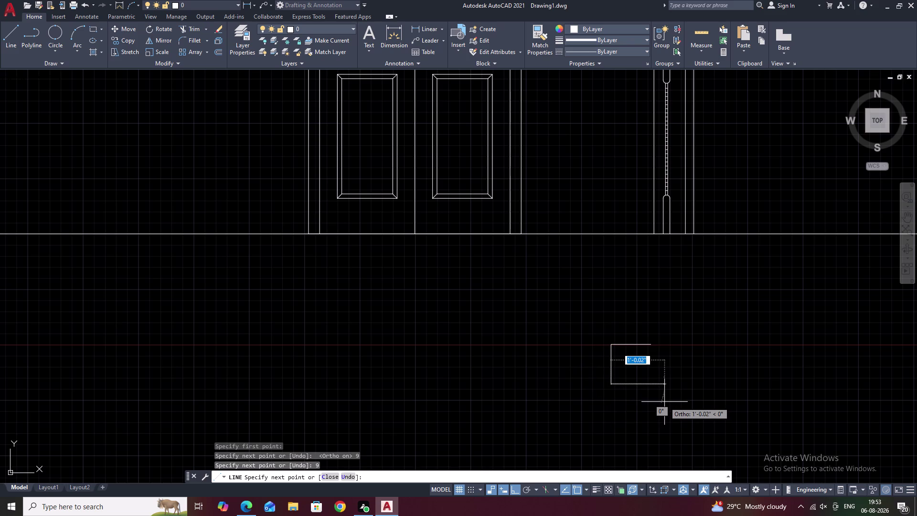
text(9)
key(space)
key(Escape)
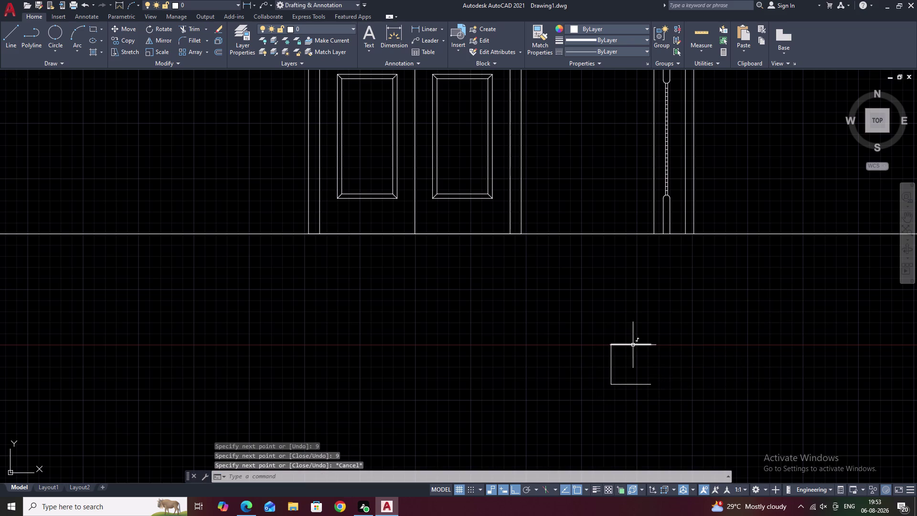
scroll(up, 3)
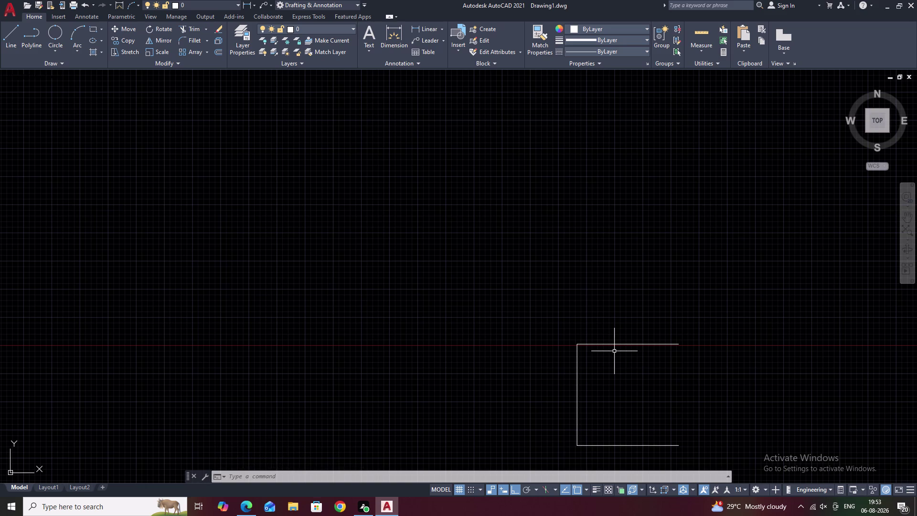
key(o)
key(space)
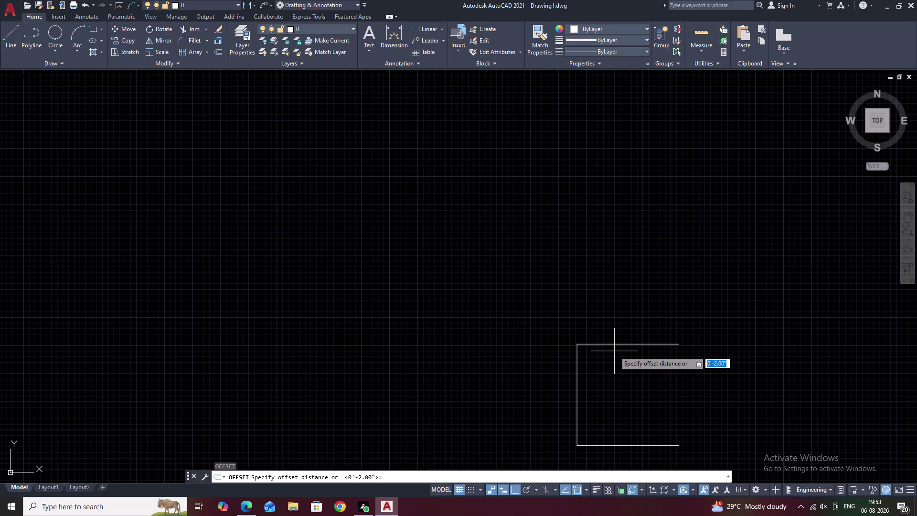
text(.5)
key(space)
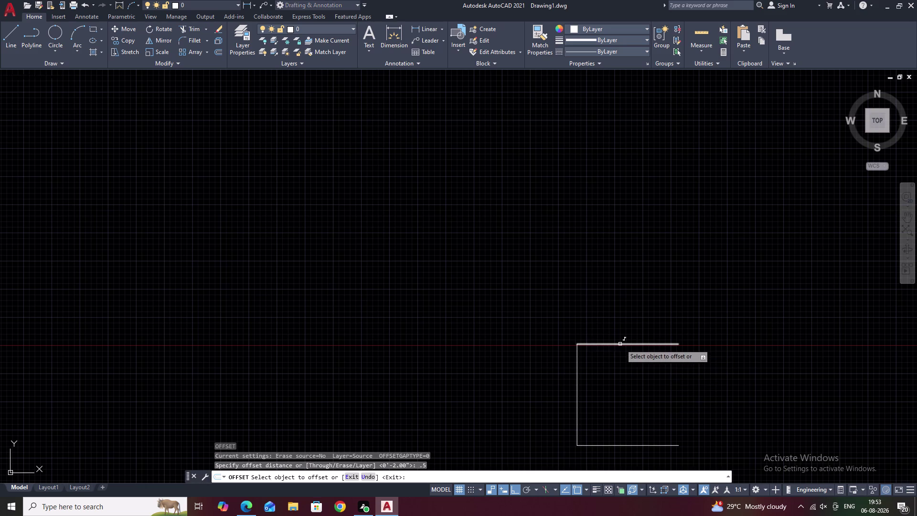
click(620, 344)
key(space)
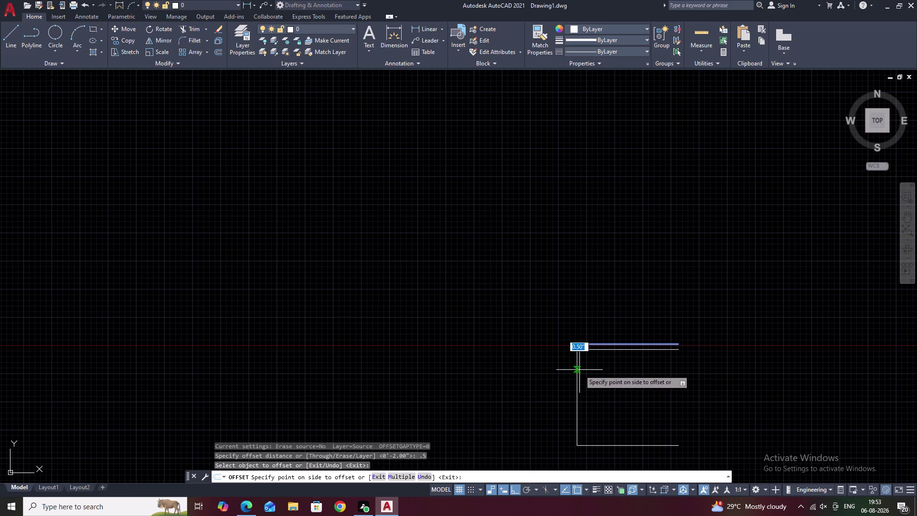
key(Escape)
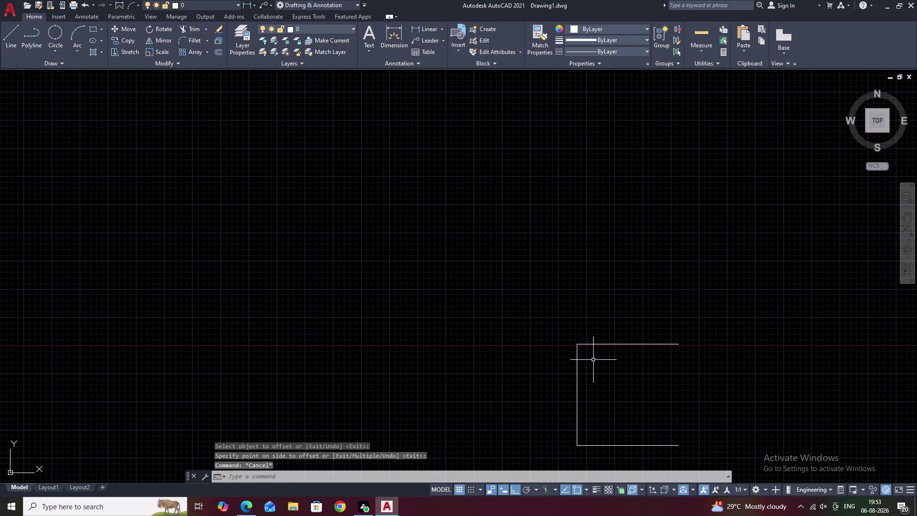
key(Escape)
middle_drag(581, 370, 586, 329)
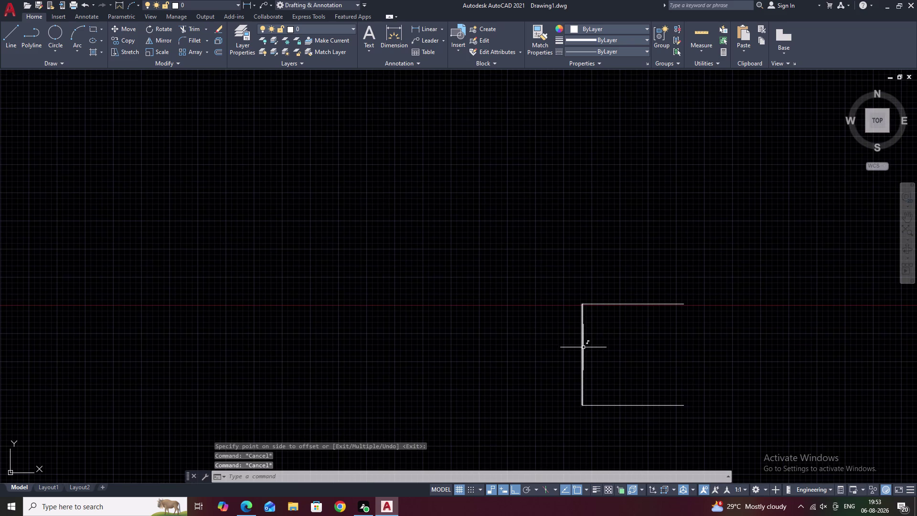
click(583, 347)
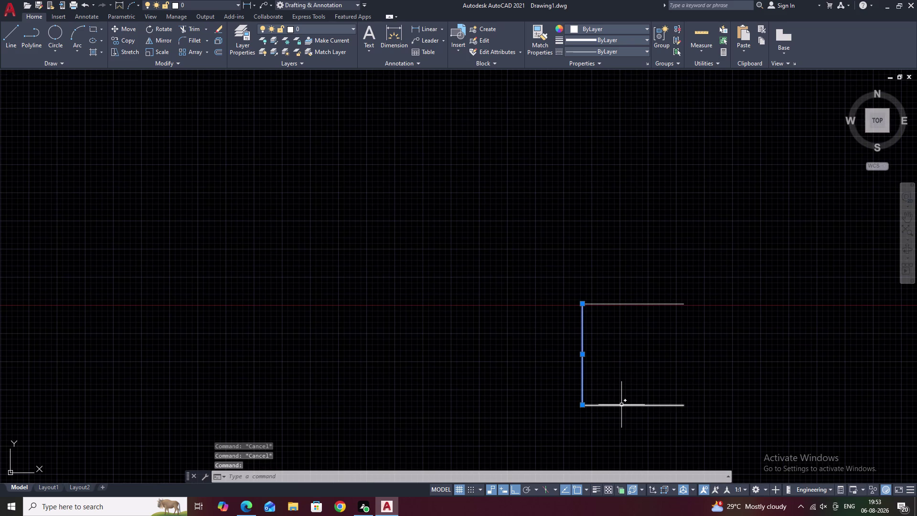
click(621, 406)
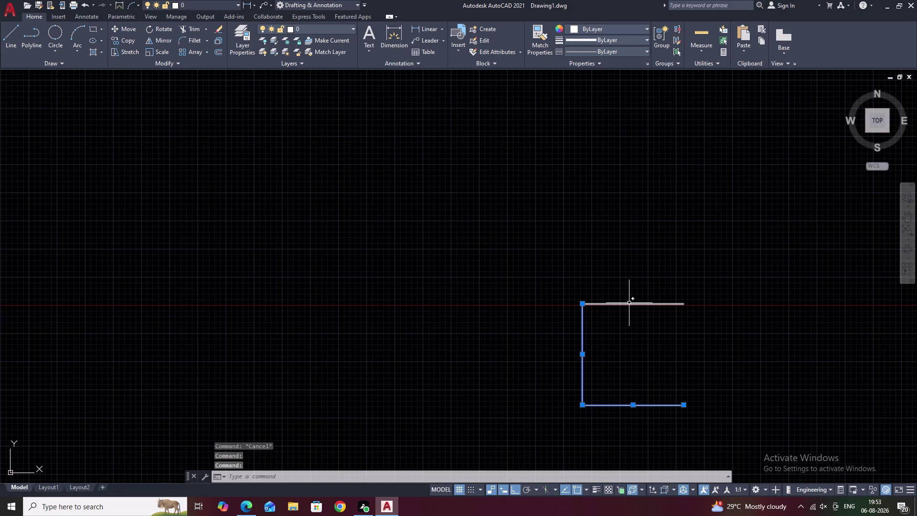
click(629, 304)
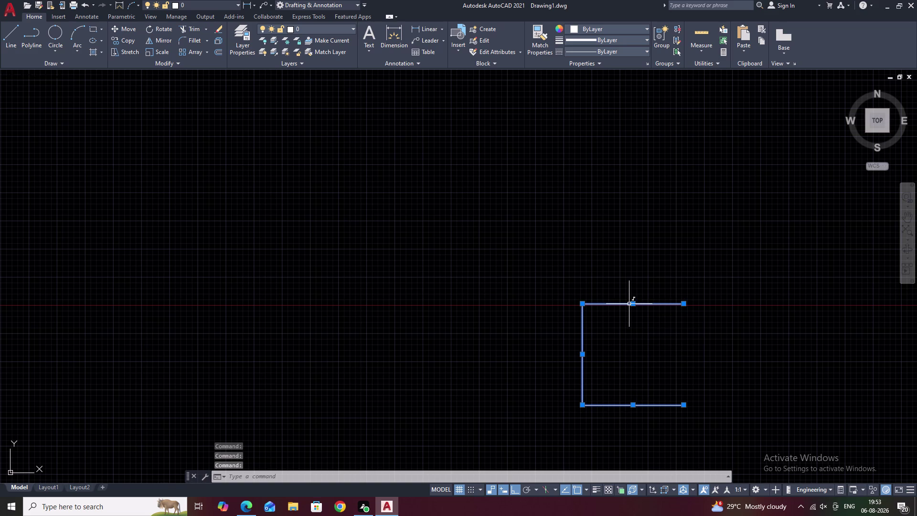
text(J)
key(space)
key(p)
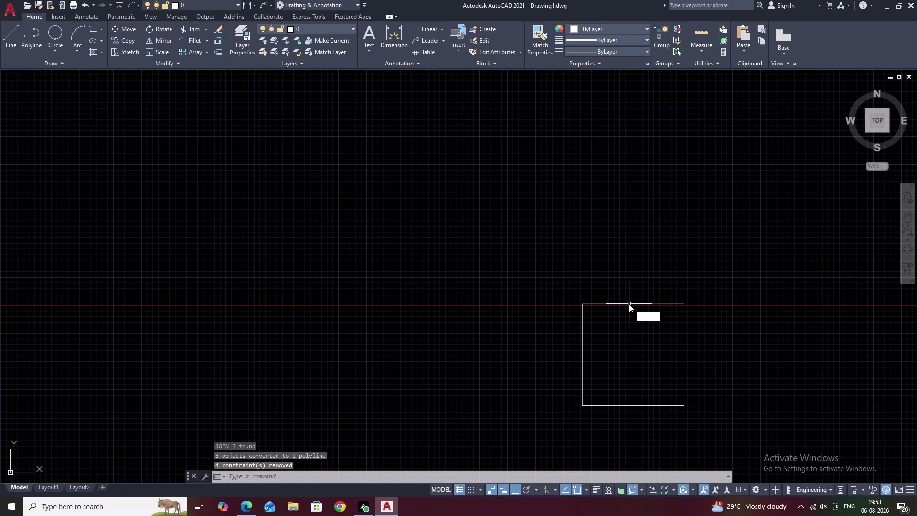
key(BackSpace)
text(O .)
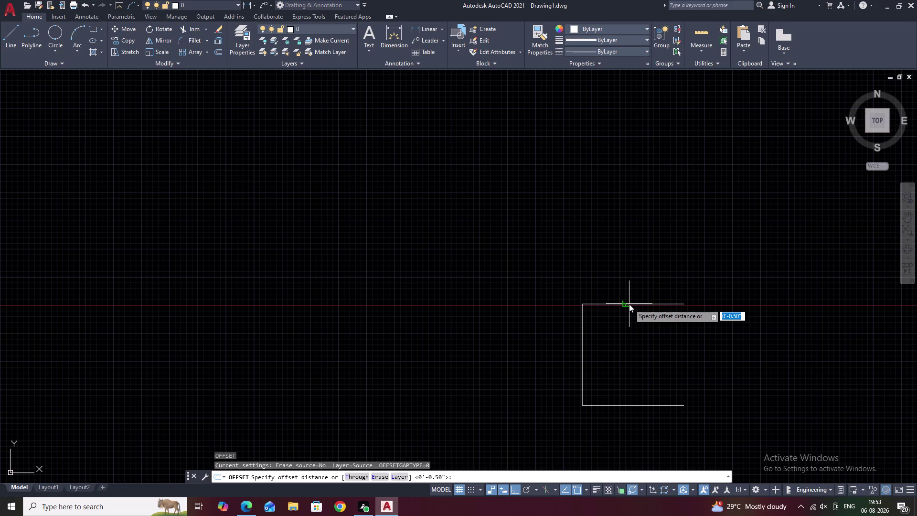
text(5)
key(space)
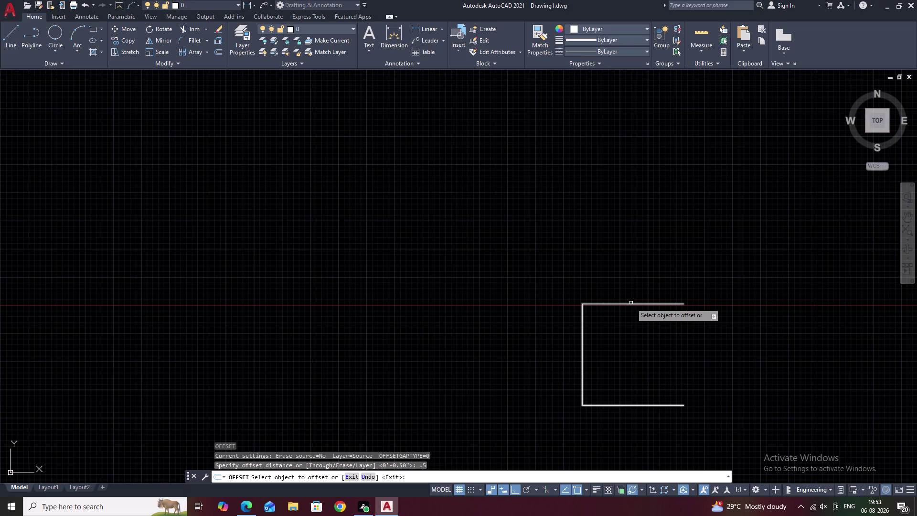
click(625, 302)
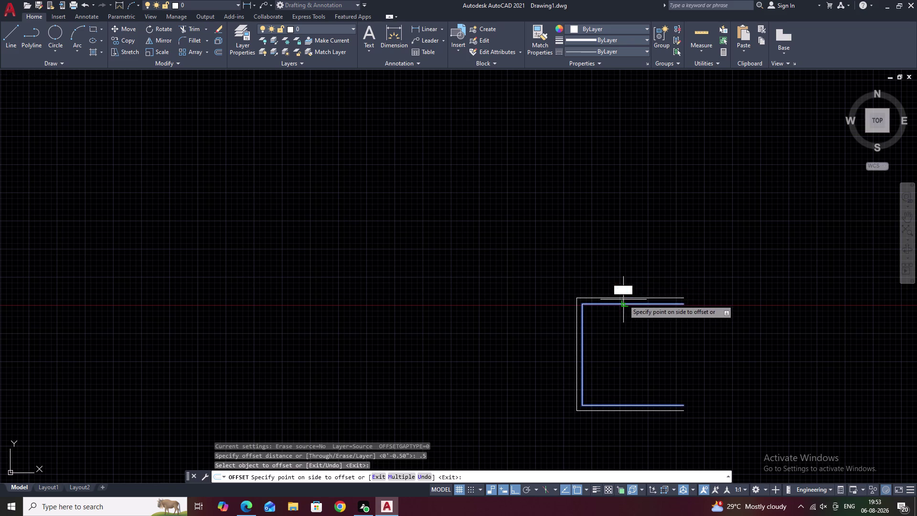
click(621, 290)
middle_drag(655, 330, 662, 309)
key(Escape)
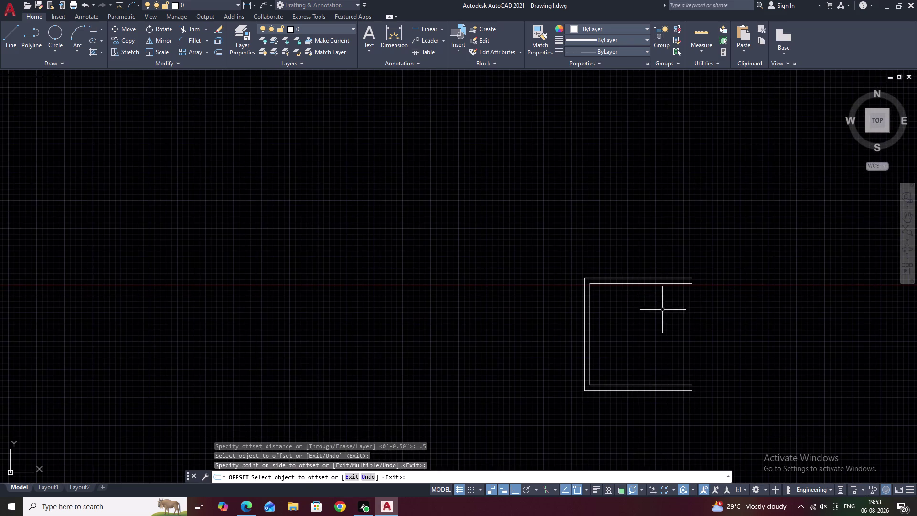
middle_drag(624, 344, 736, 347)
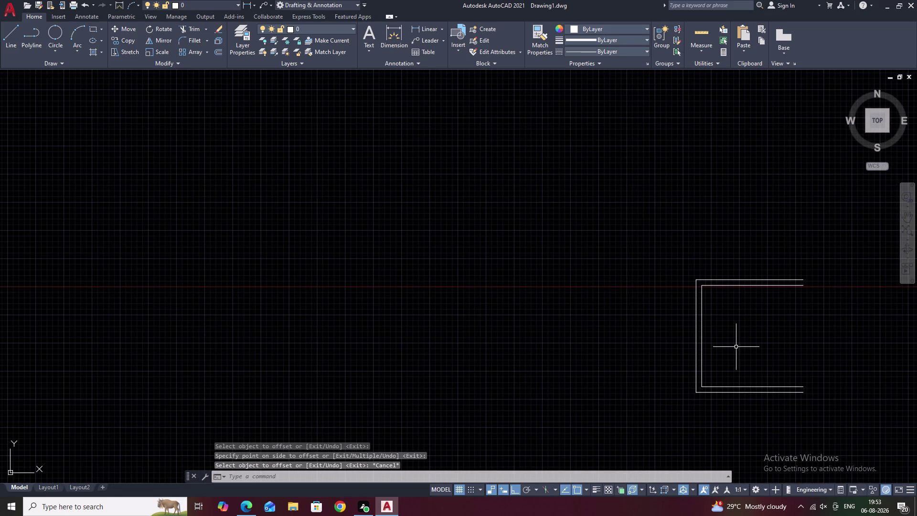
middle_drag(643, 337, 670, 337)
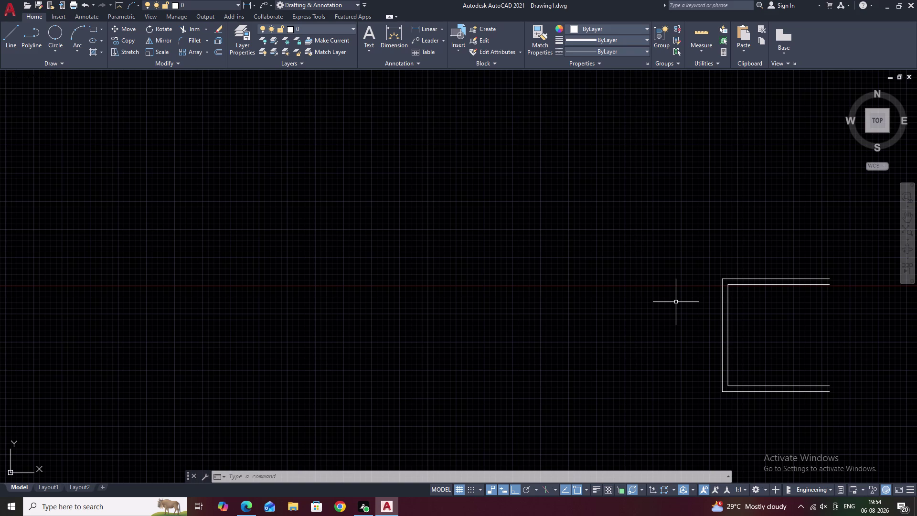
text(R)
text(E)
key(space)
click(524, 217)
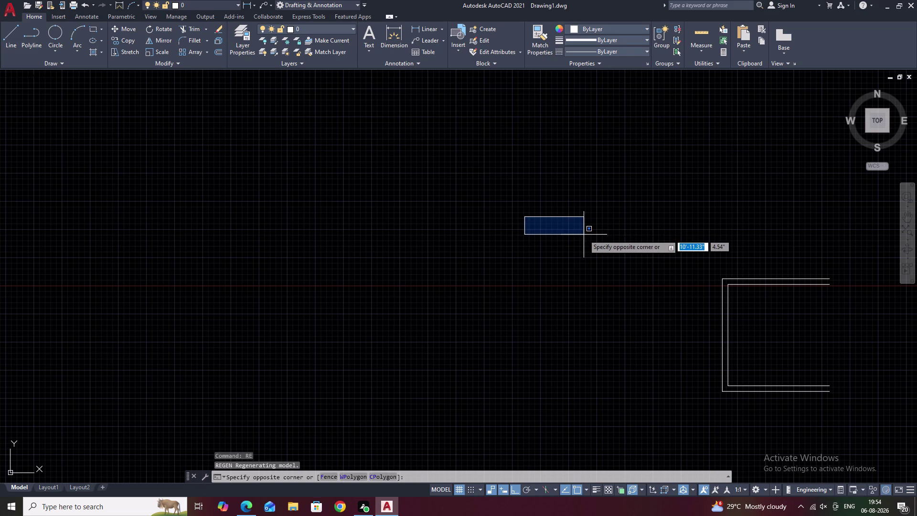
key(Escape)
key(Escape)
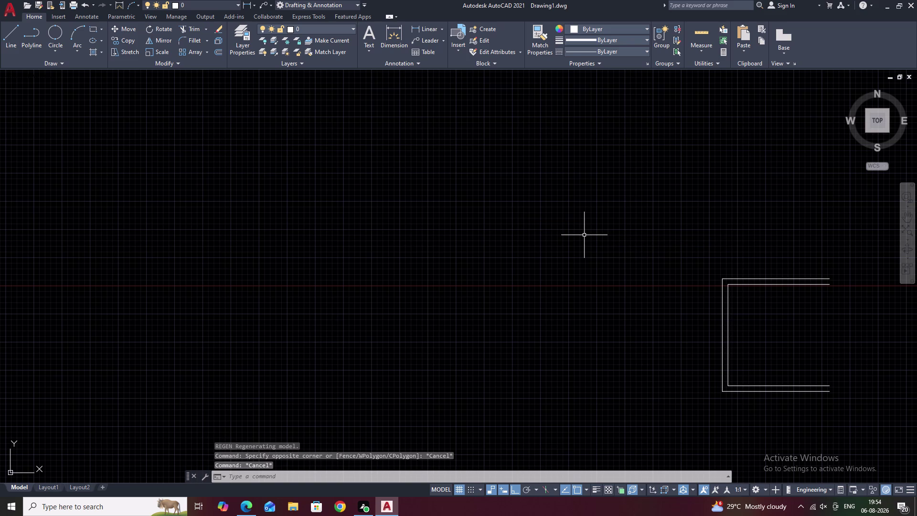
text(REC)
key(space)
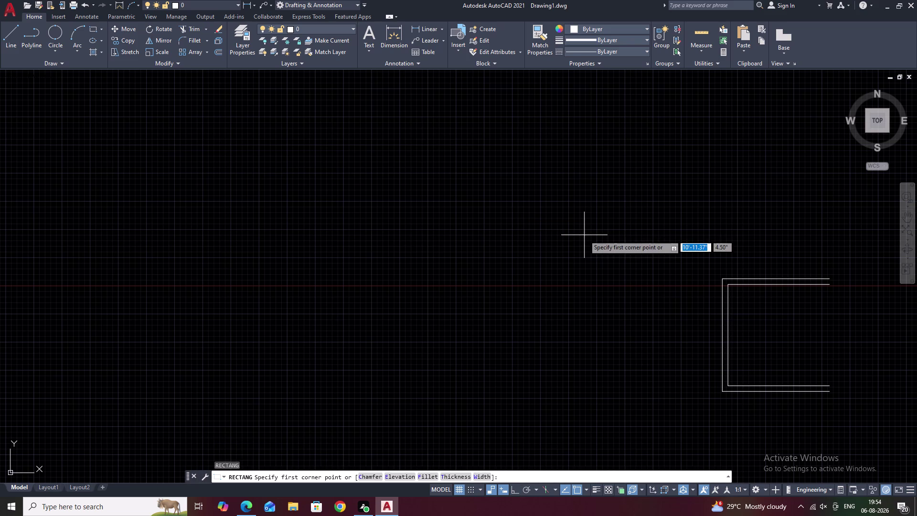
click(458, 204)
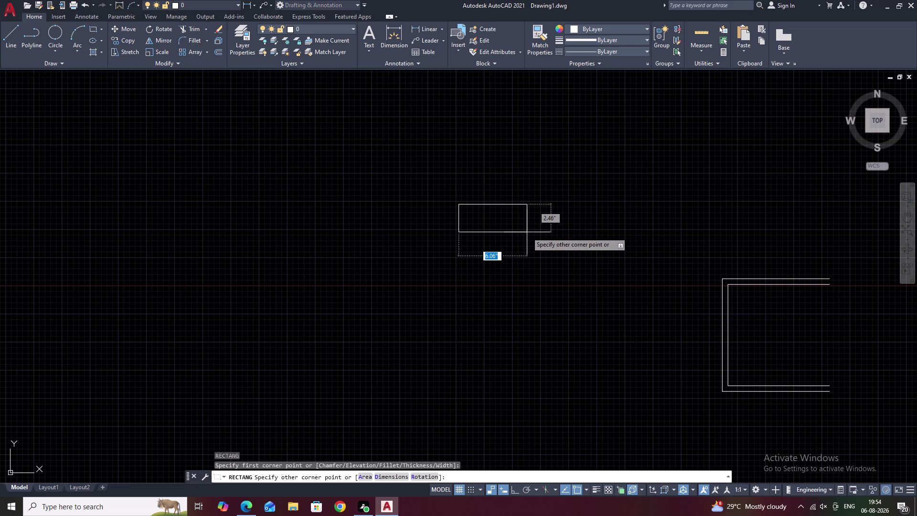
key(5)
key(space)
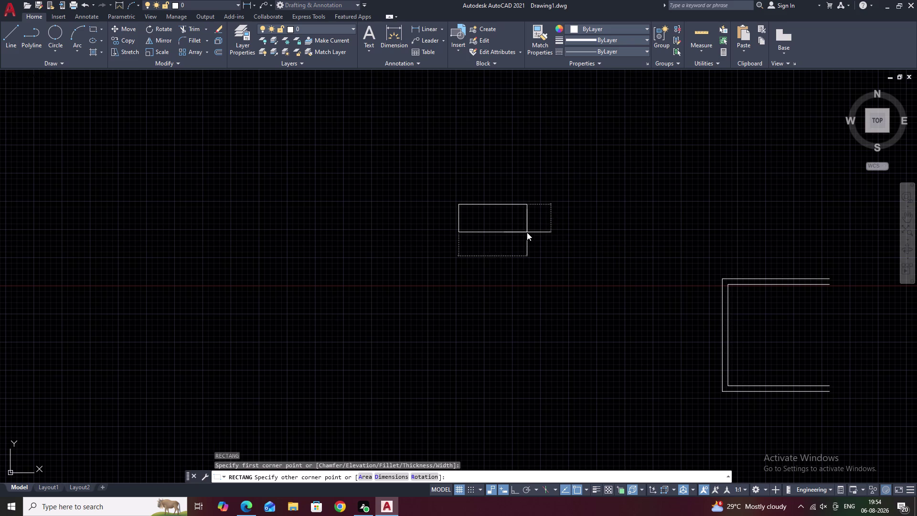
text(2.5)
key(space)
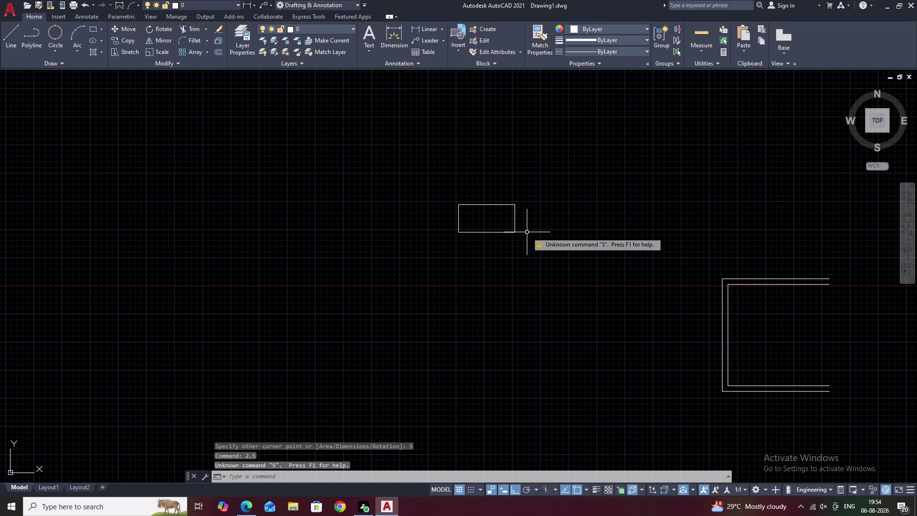
drag(519, 190, 474, 255)
click(474, 258)
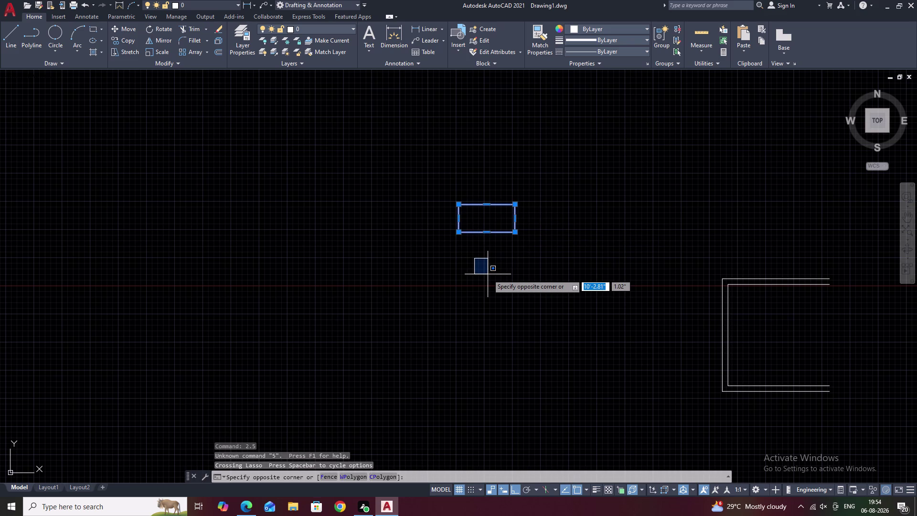
text(E)
key(space)
text(R)
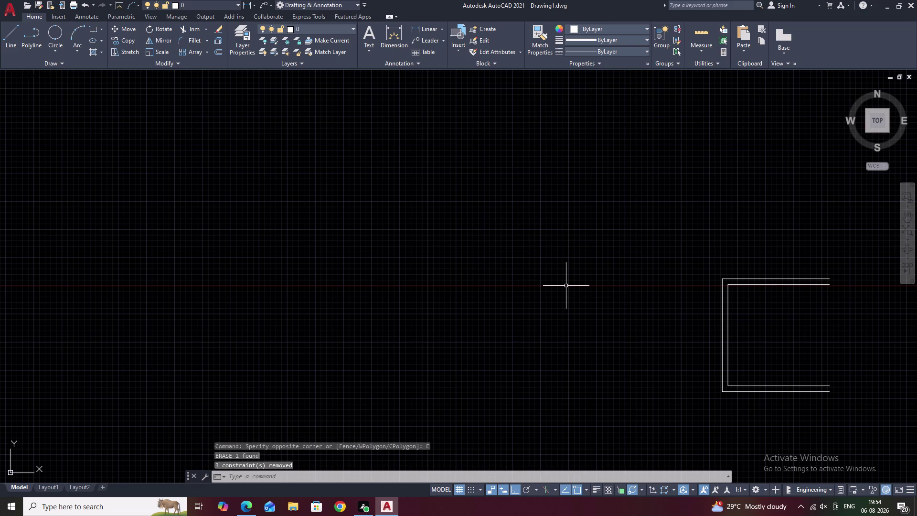
text(EC)
key(space)
Draw a 5 by 2.5 rectangle above the door frame.
click(542, 226)
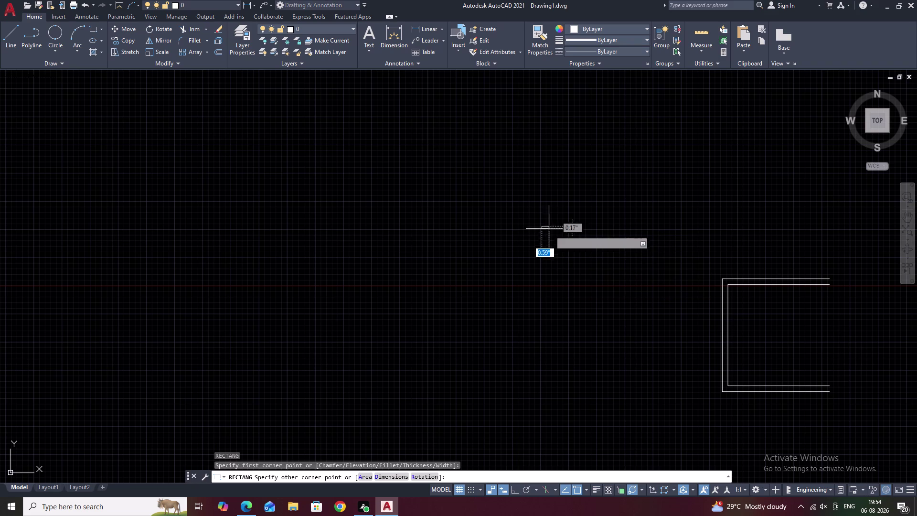
text(D 5)
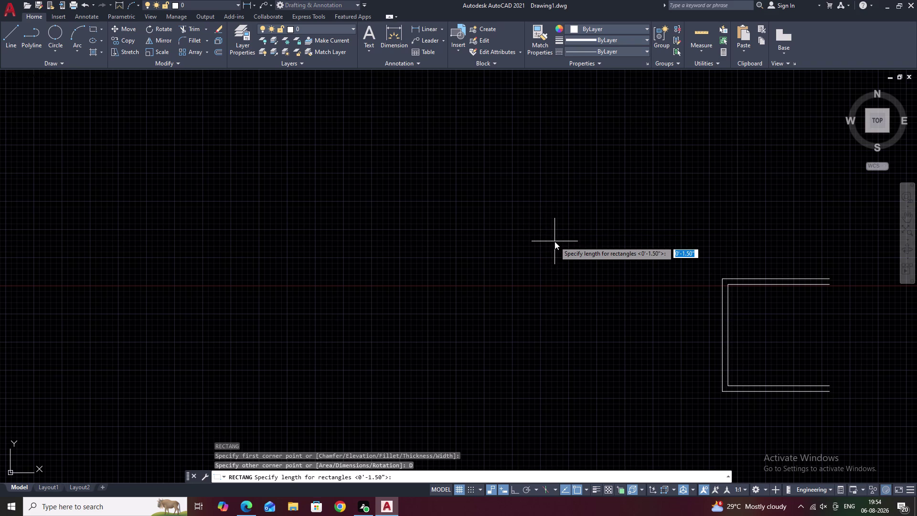
key(space)
text(2.5)
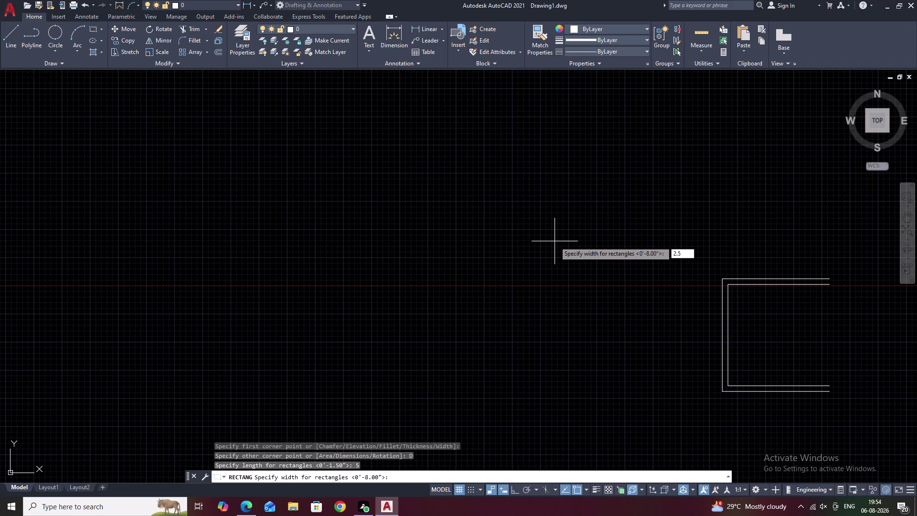
key(space)
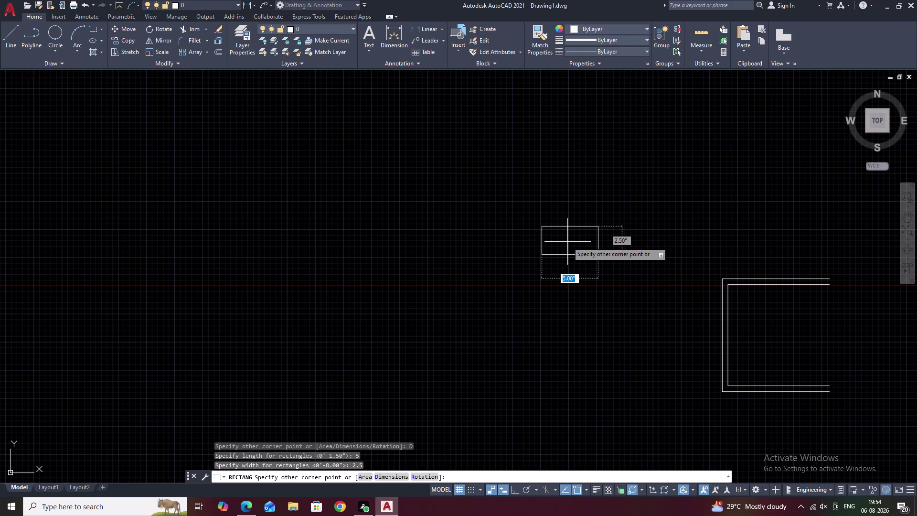
click(574, 242)
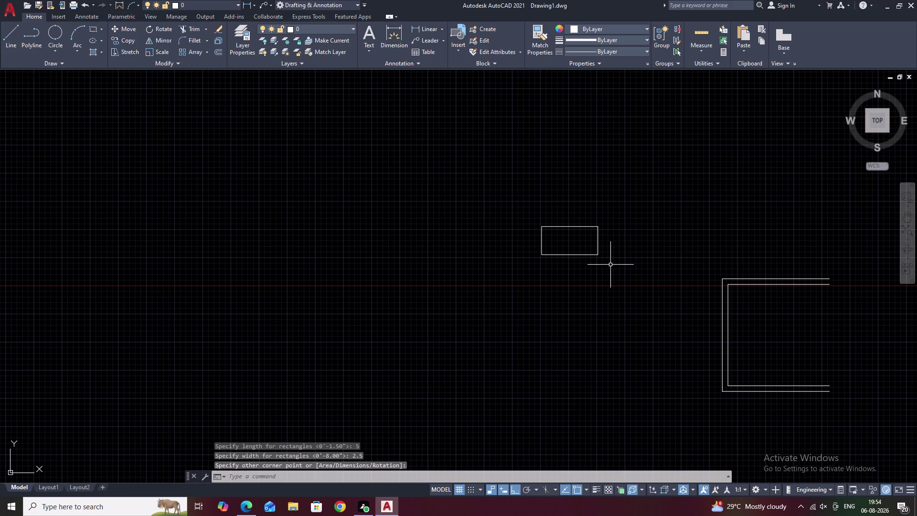
key(Escape)
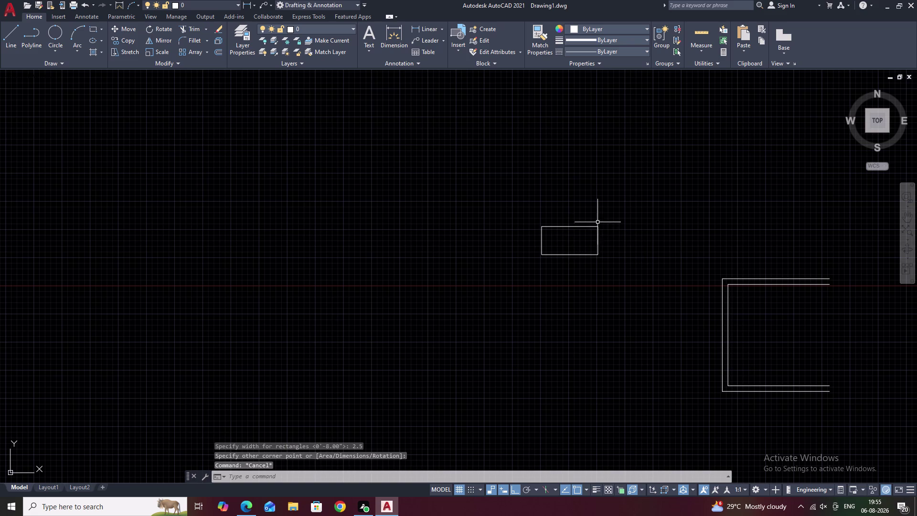
Rotate the 5 by 2.5 rectangle 90° upright about its right corner.
drag(573, 214, 575, 292)
key(e)
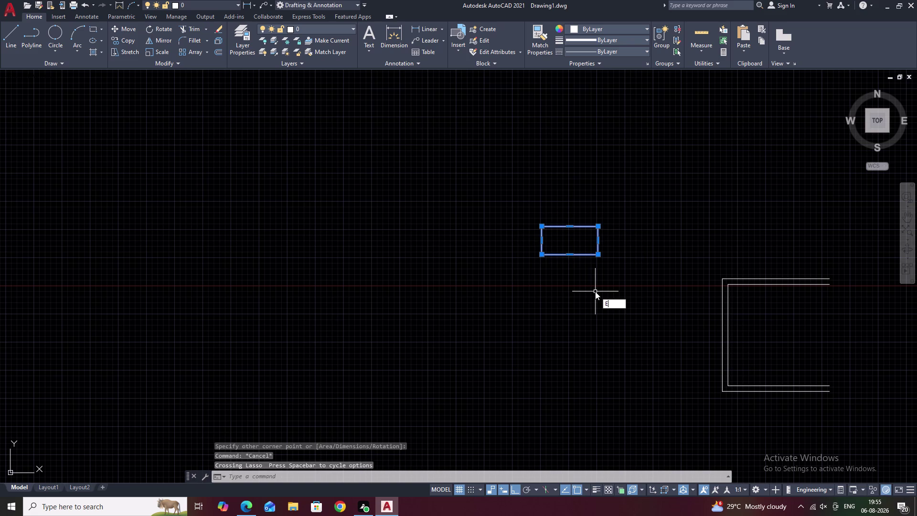
key(BackSpace)
text(RO)
key(space)
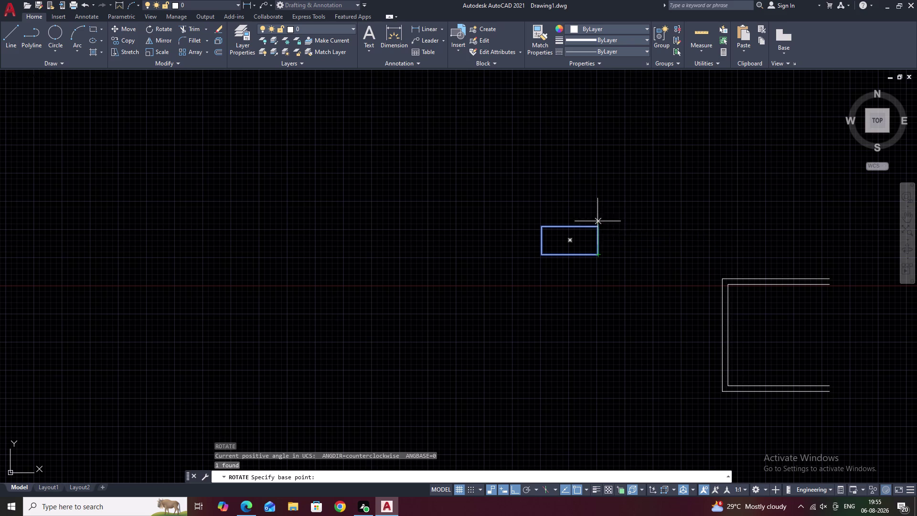
key(Escape)
drag(594, 212, 559, 206)
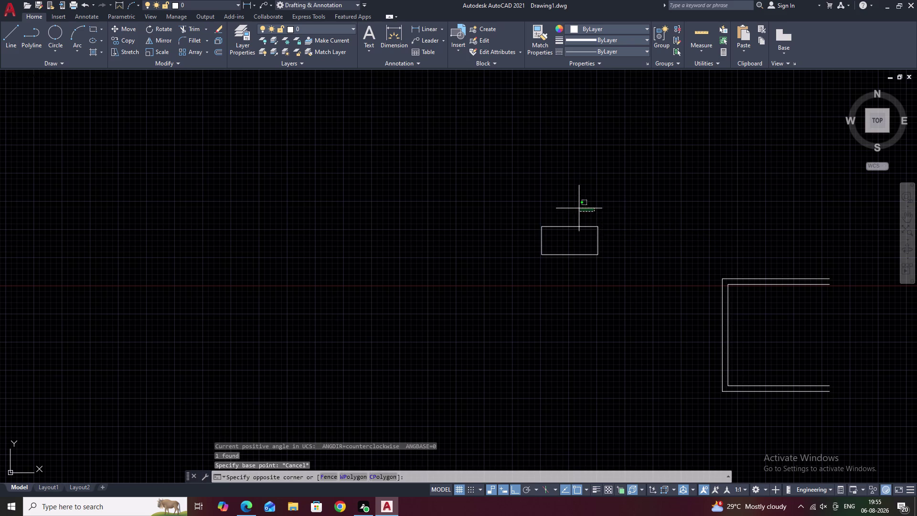
drag(559, 205, 594, 302)
text(RO)
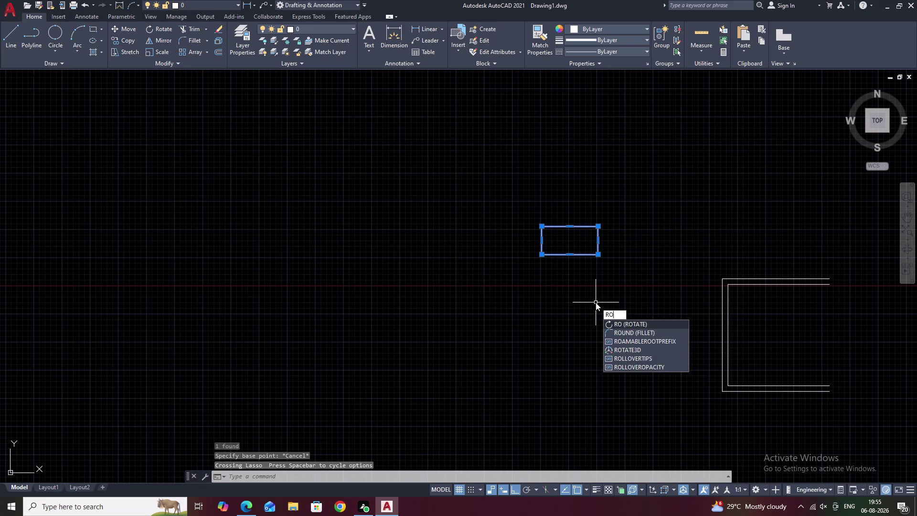
key(space)
click(600, 227)
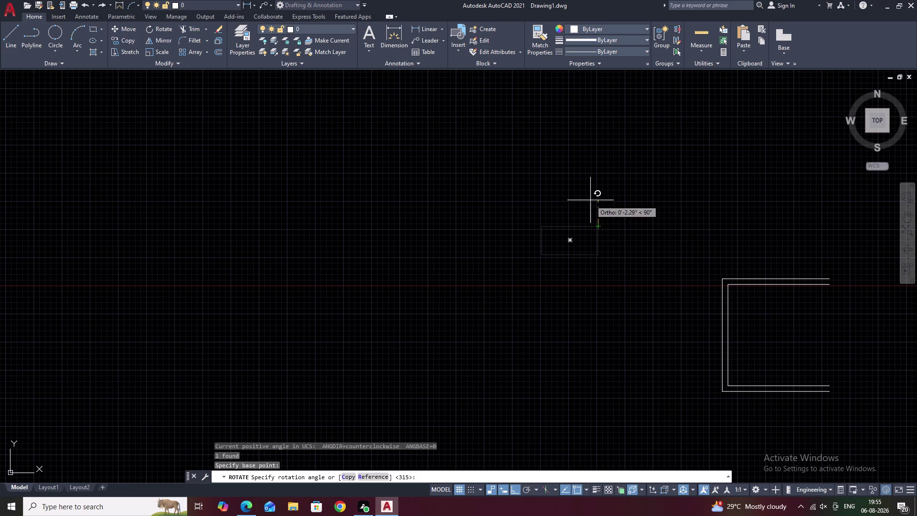
click(598, 197)
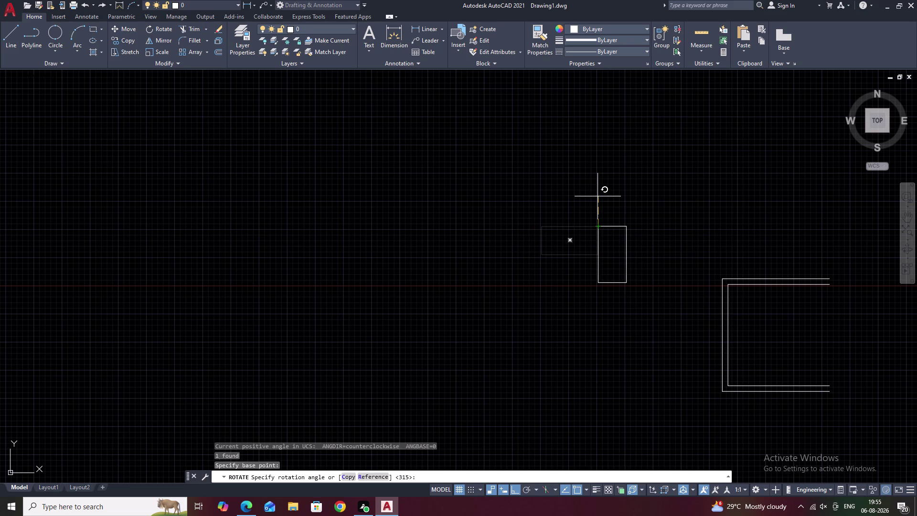
Select the upright rectangle.
key(Escape)
drag(631, 213, 580, 258)
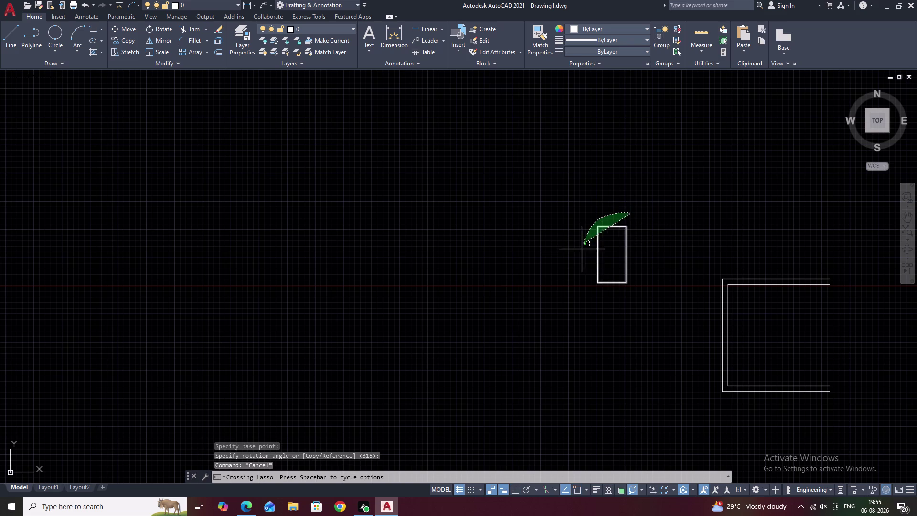
drag(581, 258, 588, 304)
drag(590, 306, 625, 326)
click(655, 311)
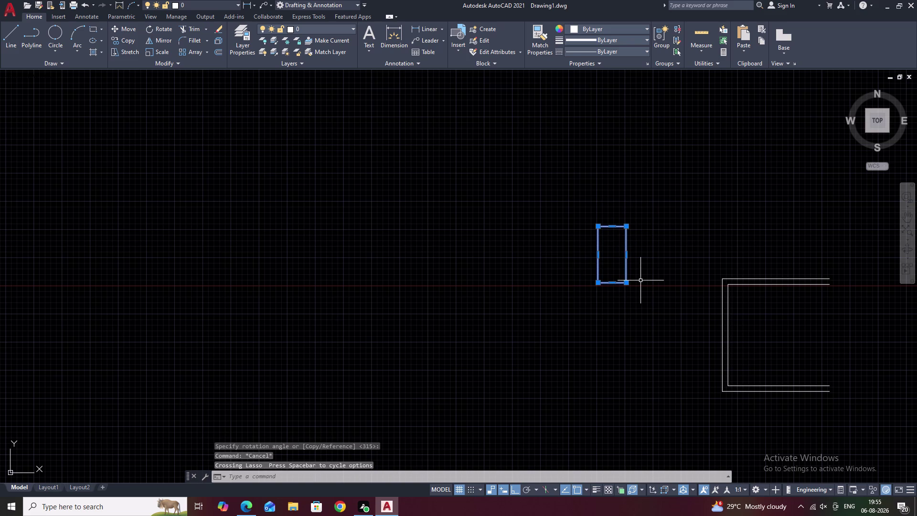
Move the upright rectangle flush against the bracket's outer edge.
text(M)
key(space)
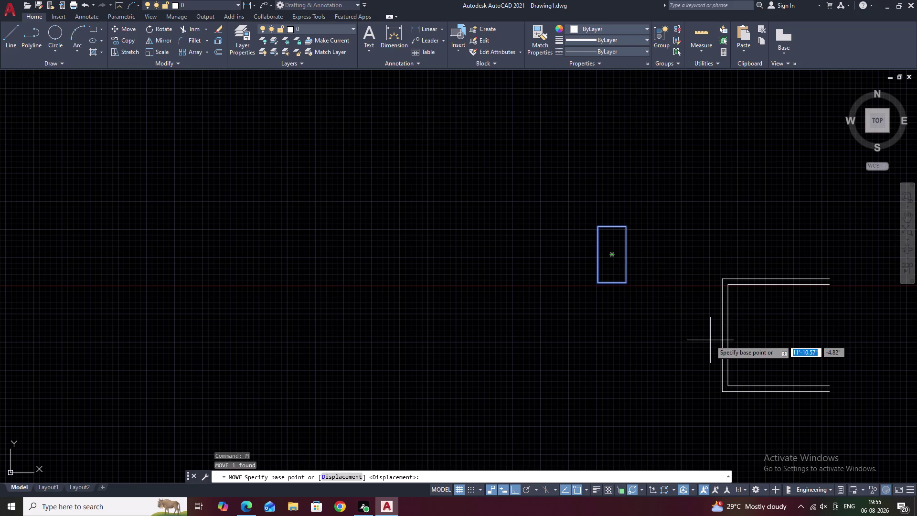
key(F8)
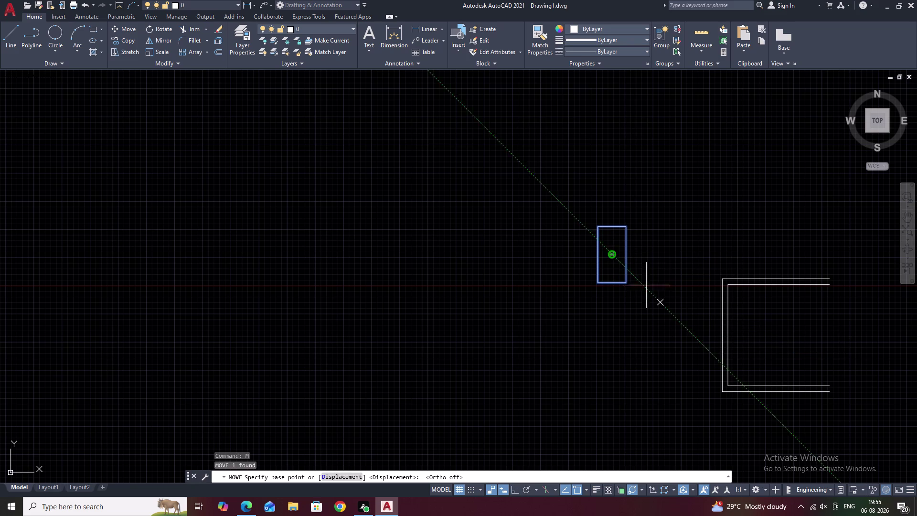
click(612, 254)
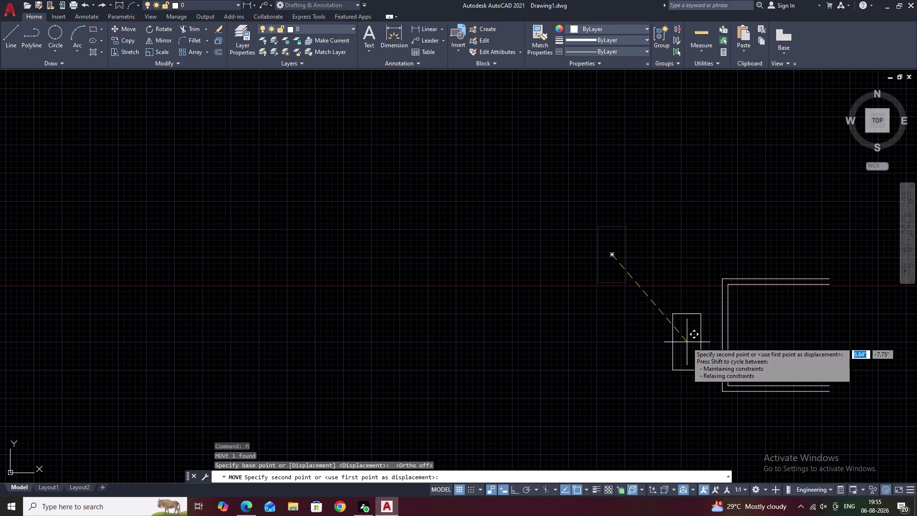
middle_drag(706, 335, 699, 295)
scroll(up, 3)
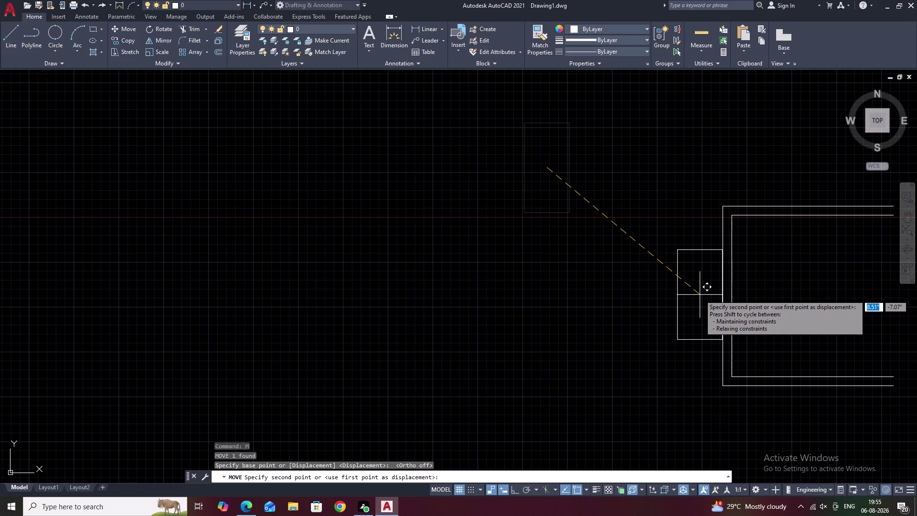
click(700, 295)
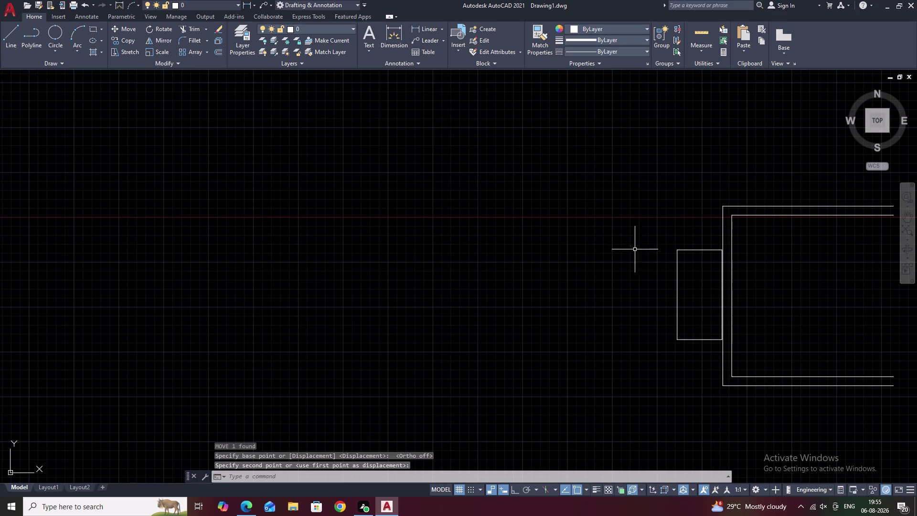
scroll(up, 3)
Shift the long vertical line slightly sideways and redraw the display.
drag(721, 187, 632, 287)
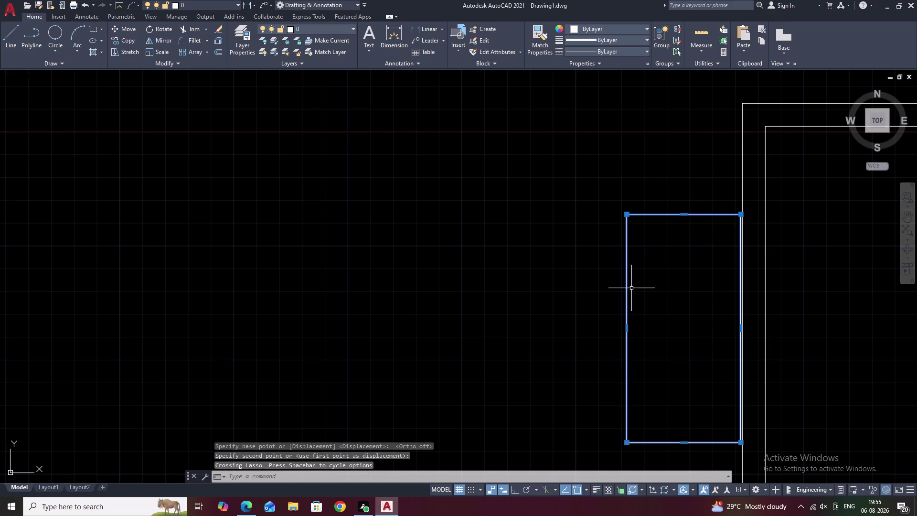
scroll(up, 3)
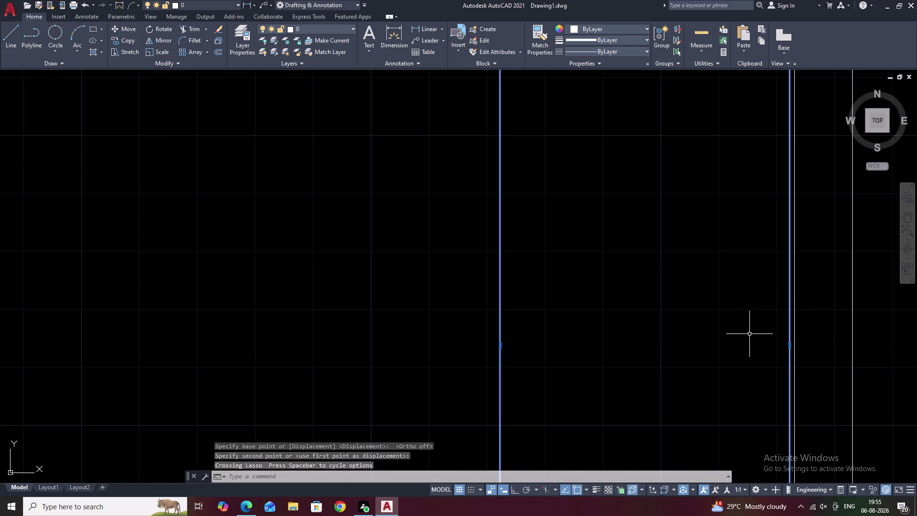
text(M)
key(space)
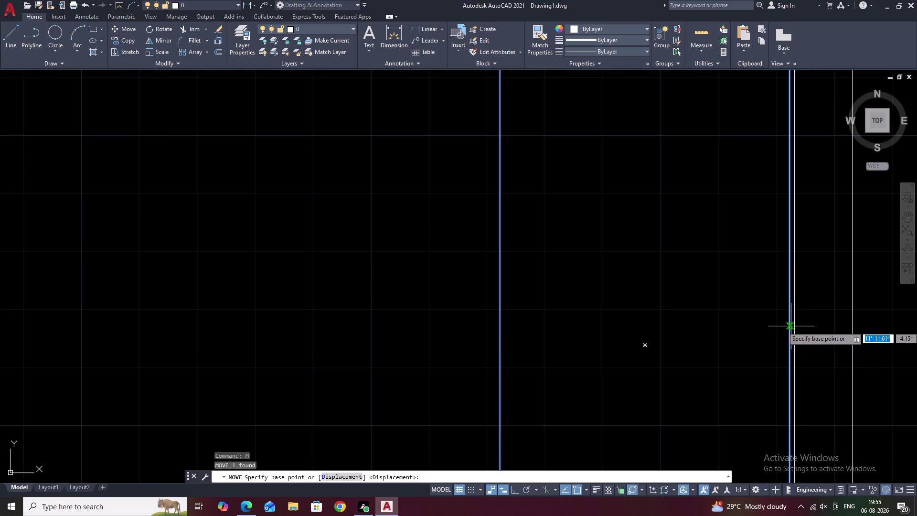
click(791, 327)
click(795, 326)
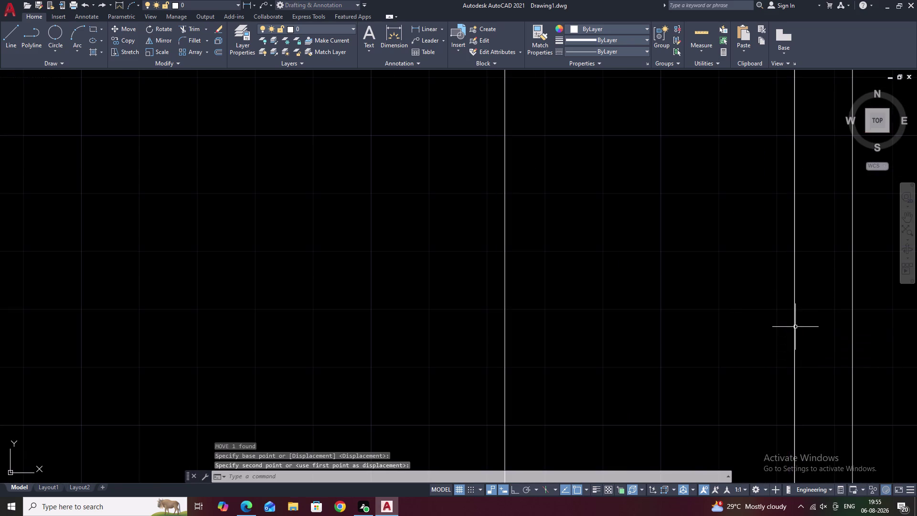
scroll(down, 3)
scroll(down, 3)
middle_drag(753, 317, 631, 311)
key(Escape)
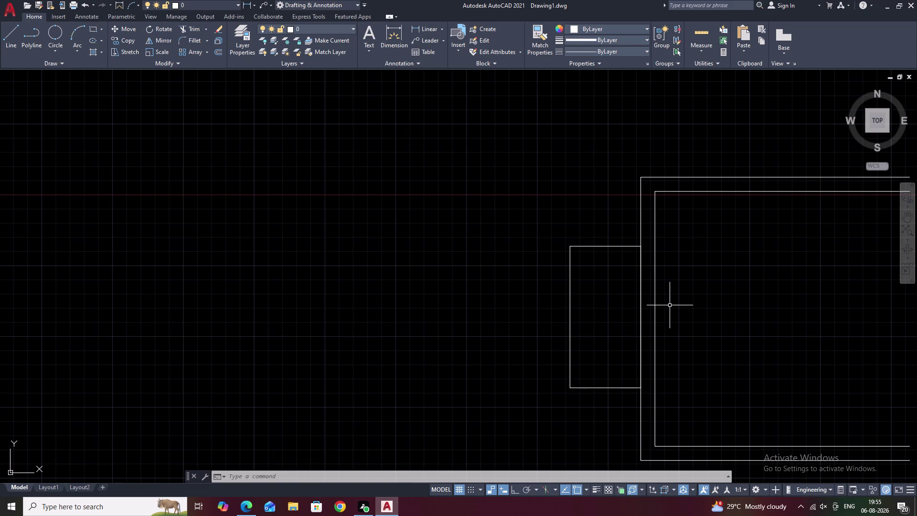
key(r)
key(space)
Draw a 1 by 4 rectangle above the door frame with RECTANG.
key(Escape)
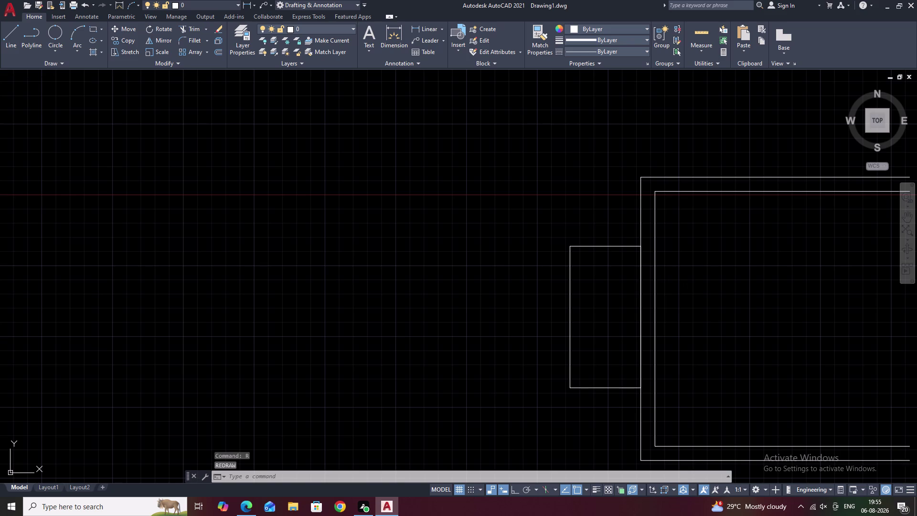
text(REC)
key(space)
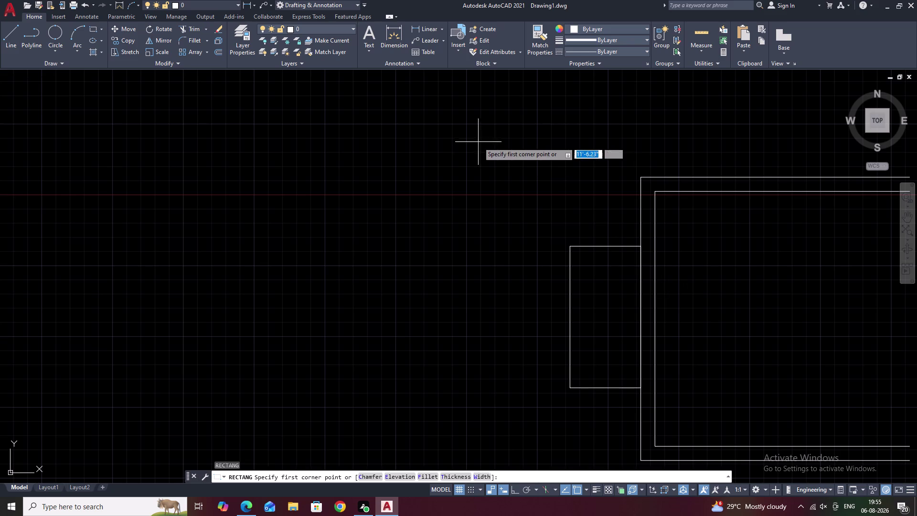
click(446, 146)
text(D)
key(space)
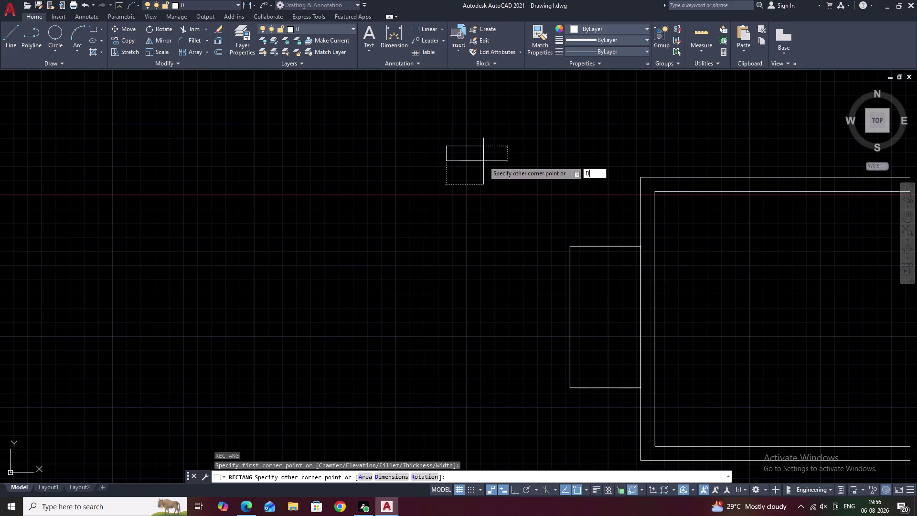
key(1)
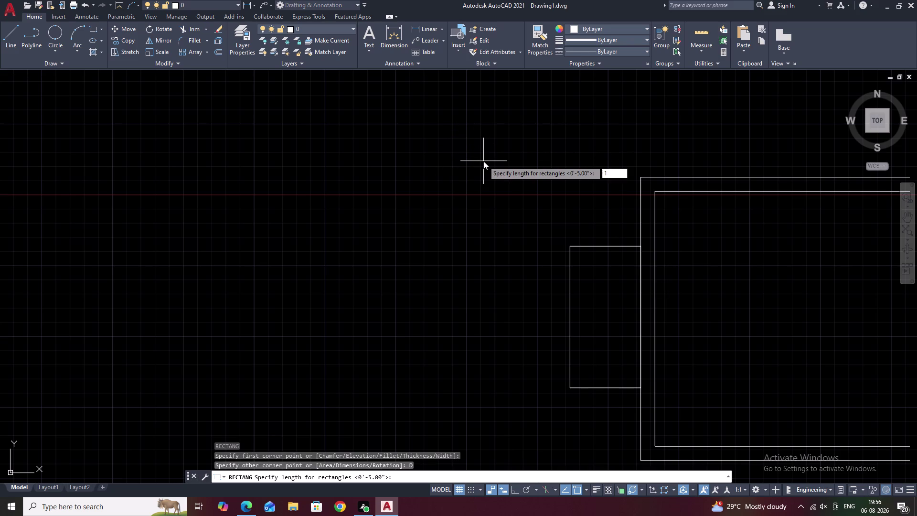
key(space)
text(4)
key(space)
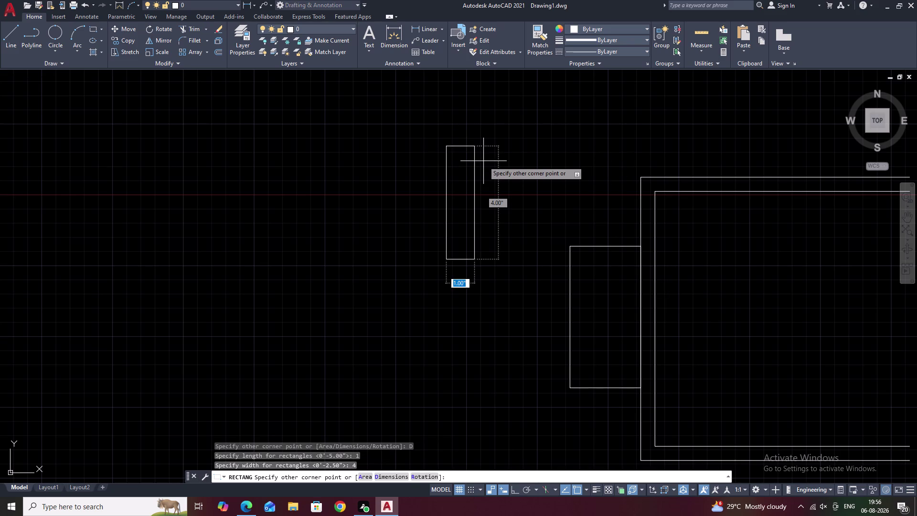
click(478, 168)
key(Escape)
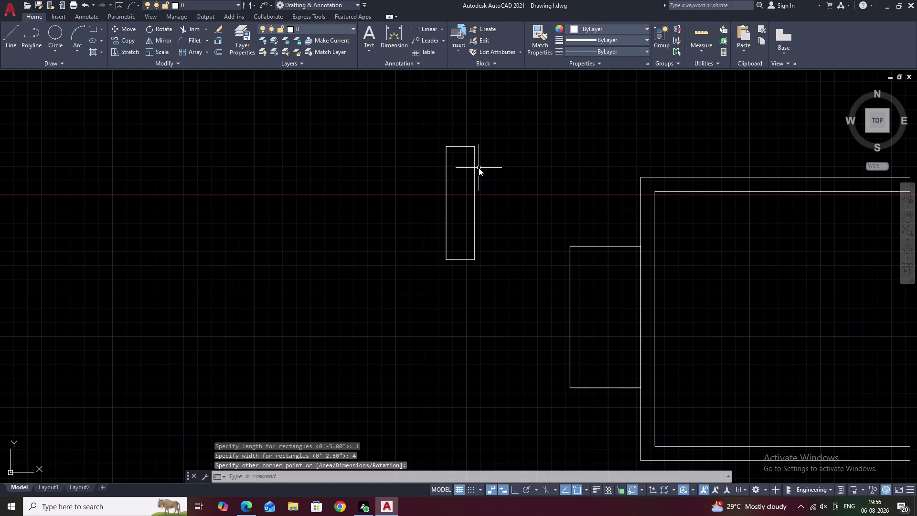
Rotate the 1 by 4 rectangle 90° about its top corner to lie horizontally.
drag(479, 135, 482, 298)
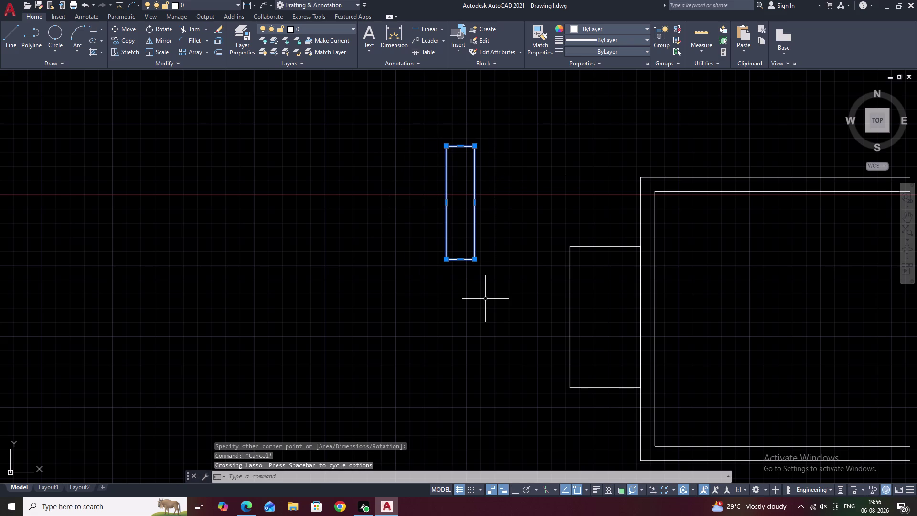
text(RO)
key(space)
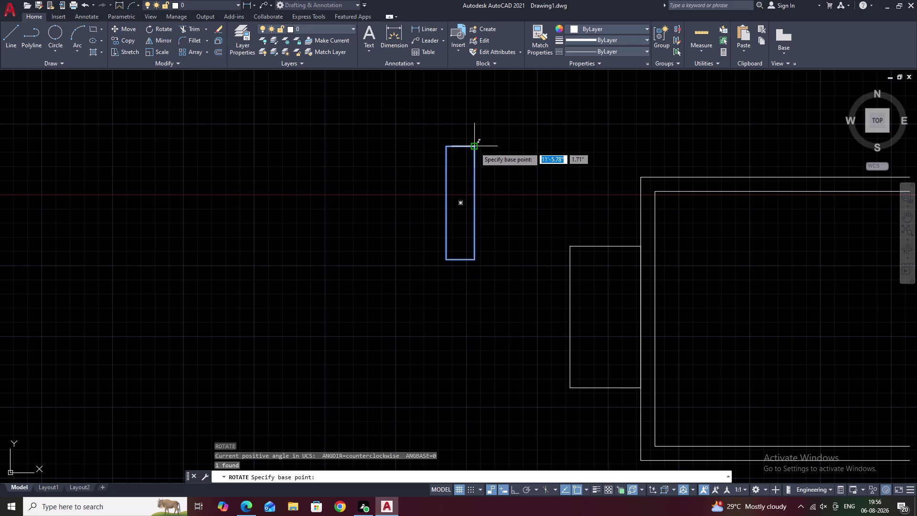
click(475, 147)
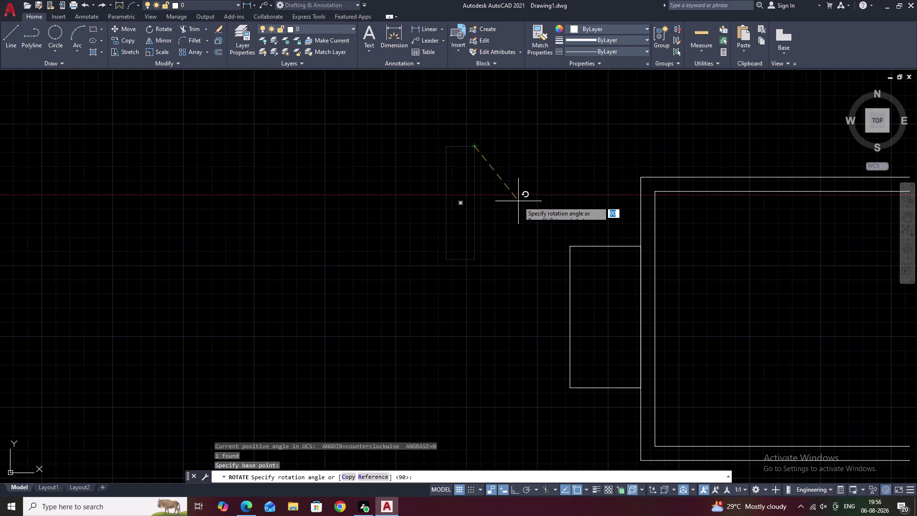
click(474, 194)
key(grave)
scroll(up, 3)
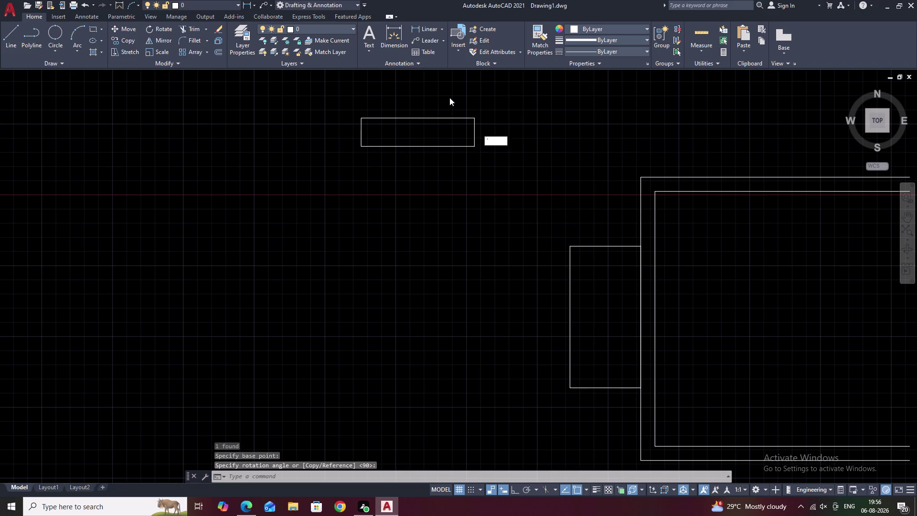
key(space)
click(390, 30)
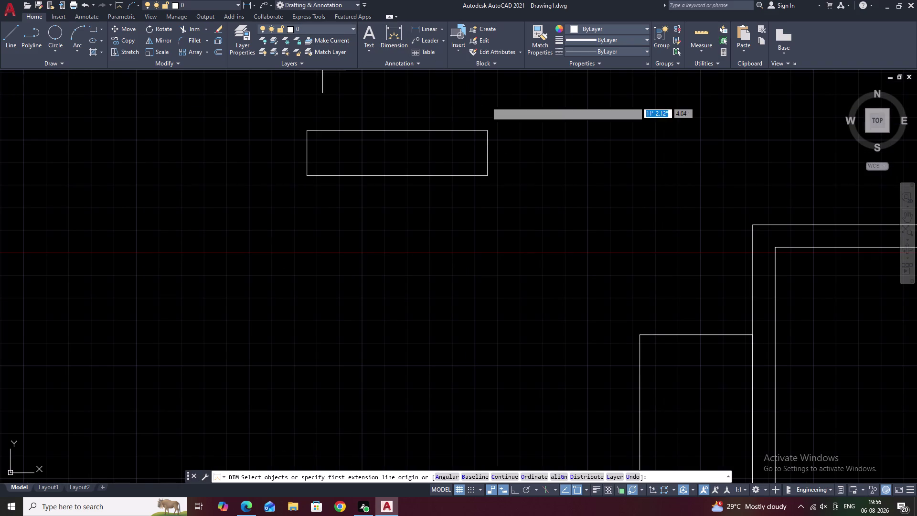
click(487, 177)
click(487, 127)
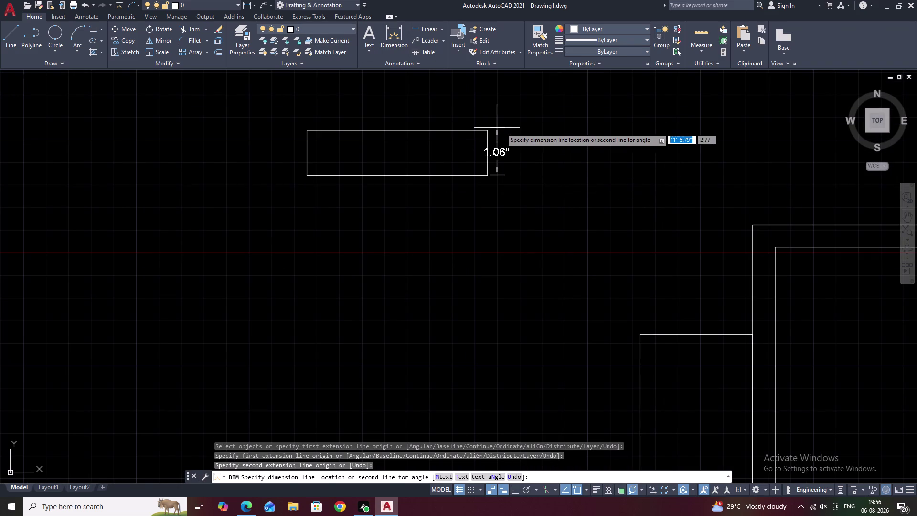
key(Escape)
key(space)
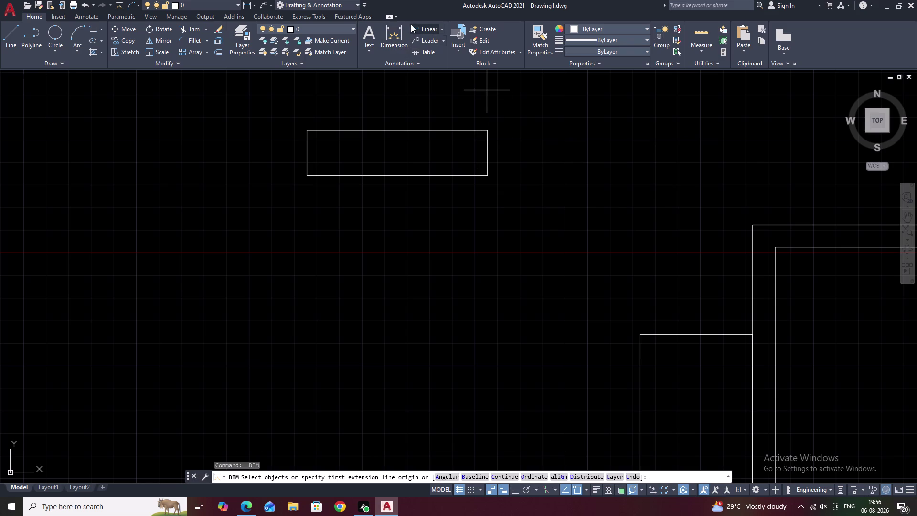
click(411, 24)
scroll(up, 3)
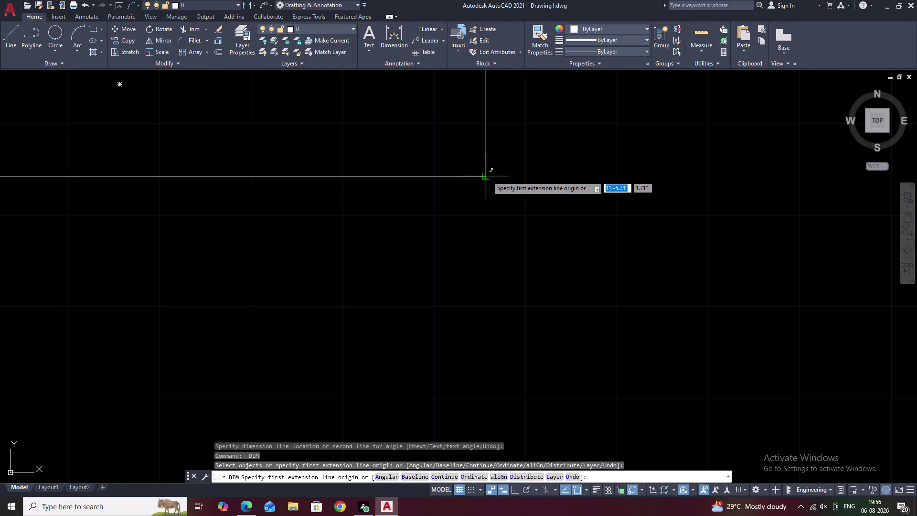
click(487, 176)
middle_drag(513, 131, 520, 269)
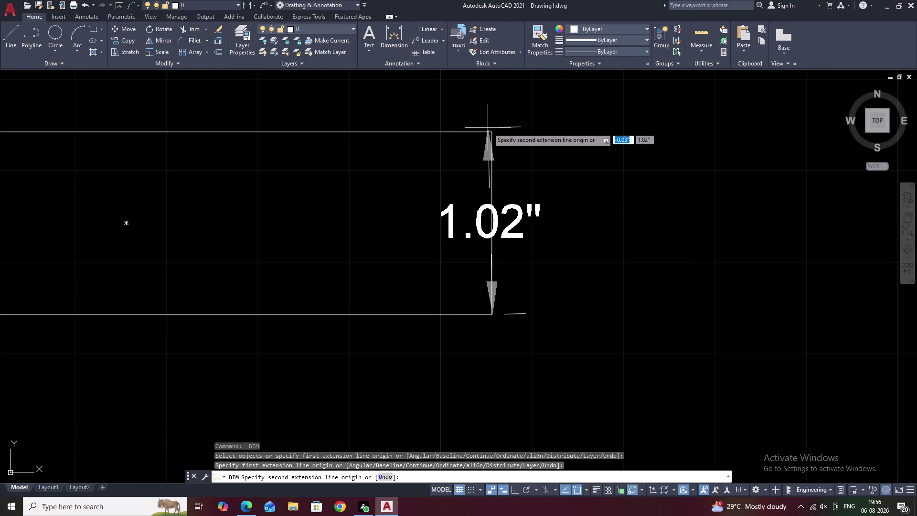
key(Escape)
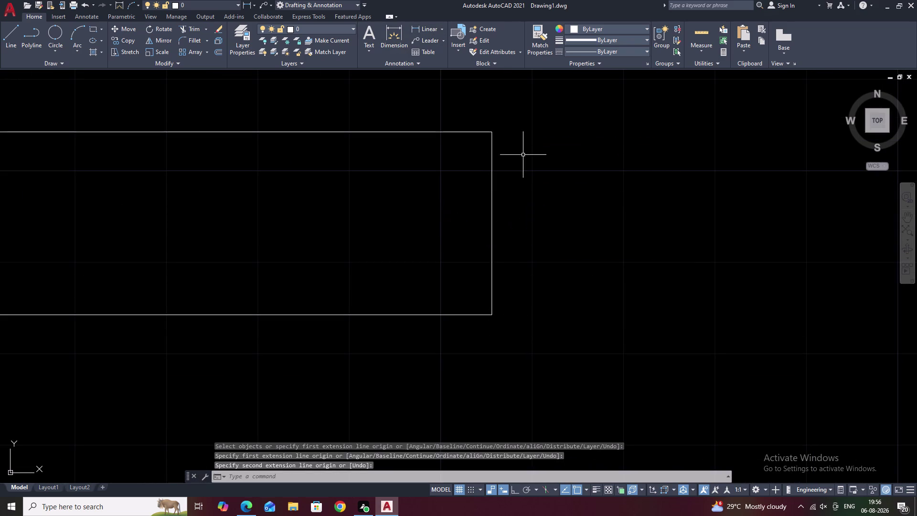
key(Escape)
scroll(down, 3)
middle_drag(486, 202, 509, 238)
drag(514, 210, 486, 210)
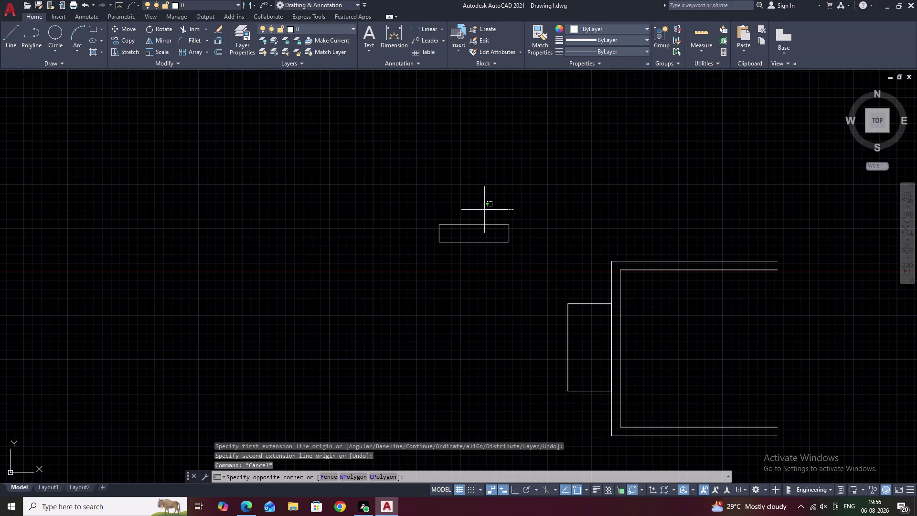
Move the horizontal rectangle by its right corner onto the jamb's outer edge.
drag(486, 210, 470, 294)
text(M)
key(space)
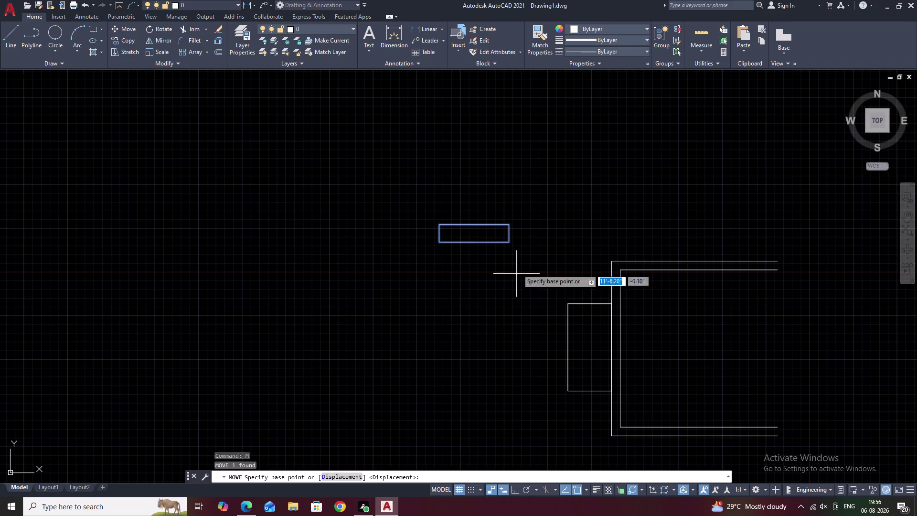
scroll(up, 3)
click(498, 214)
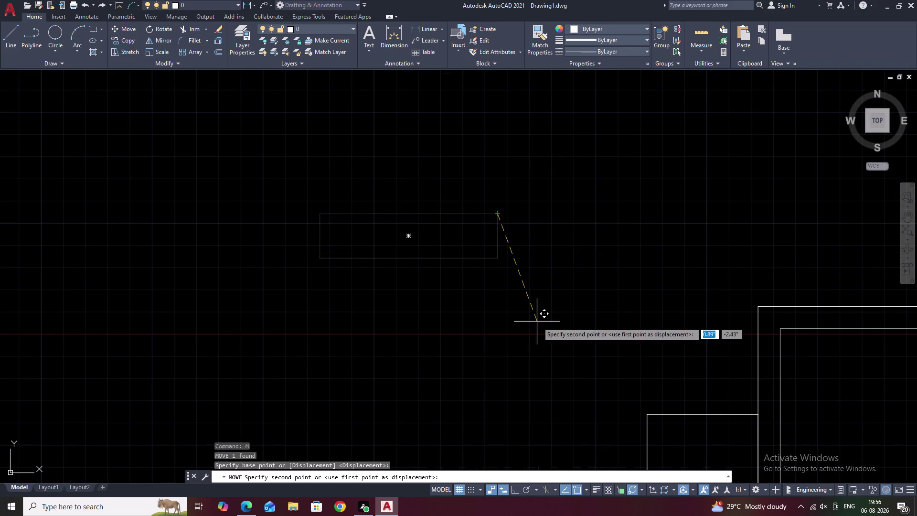
middle_drag(543, 339, 534, 182)
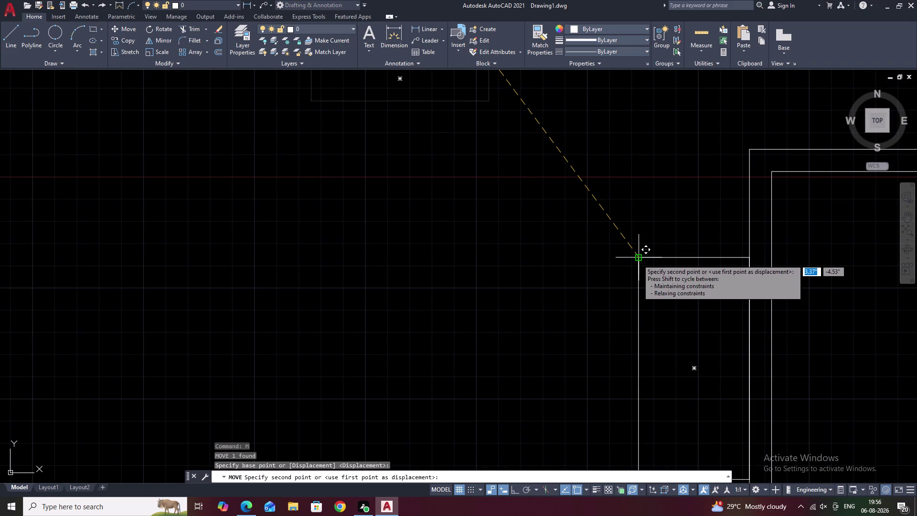
click(637, 260)
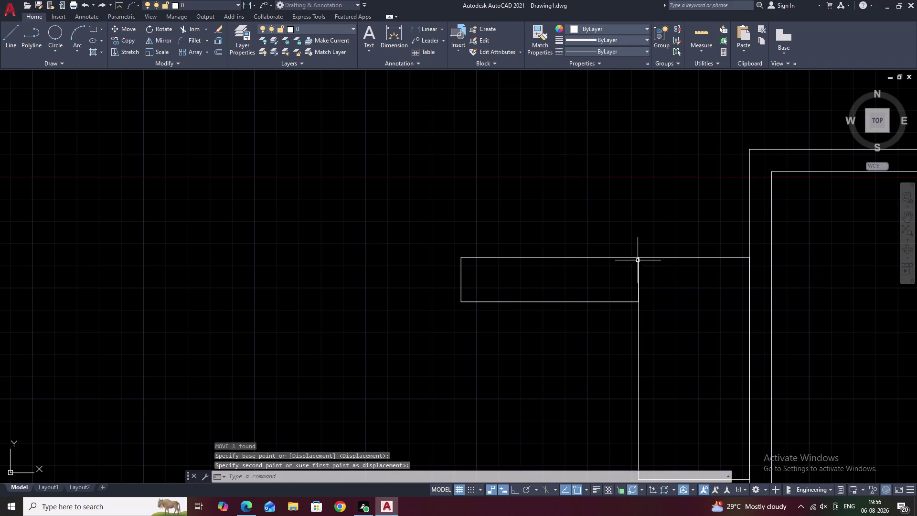
scroll(down, 3)
middle_drag(527, 264, 607, 240)
key(Escape)
Draw a 2-point circle across the rectangle's left end, top corner to bottom corner.
scroll(down, 3)
middle_drag(510, 234, 527, 234)
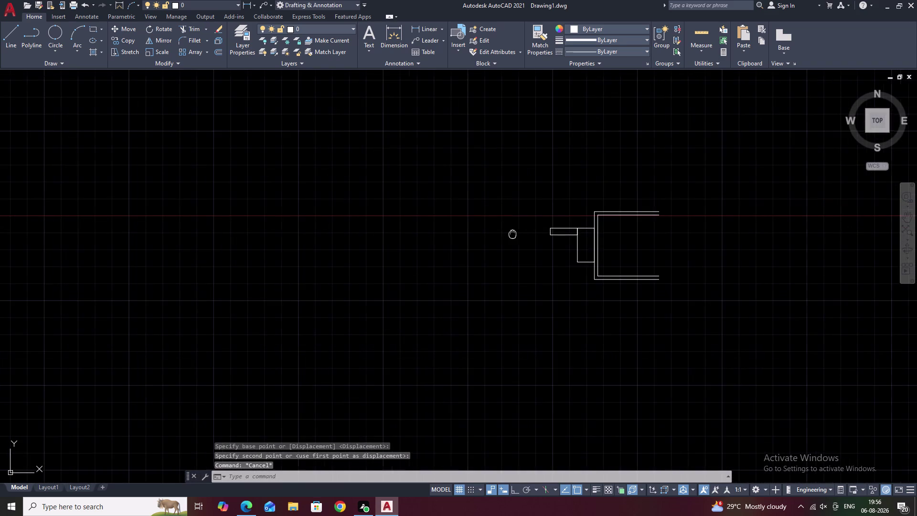
middle_drag(527, 234, 539, 248)
scroll(up, 3)
scroll(up, 3)
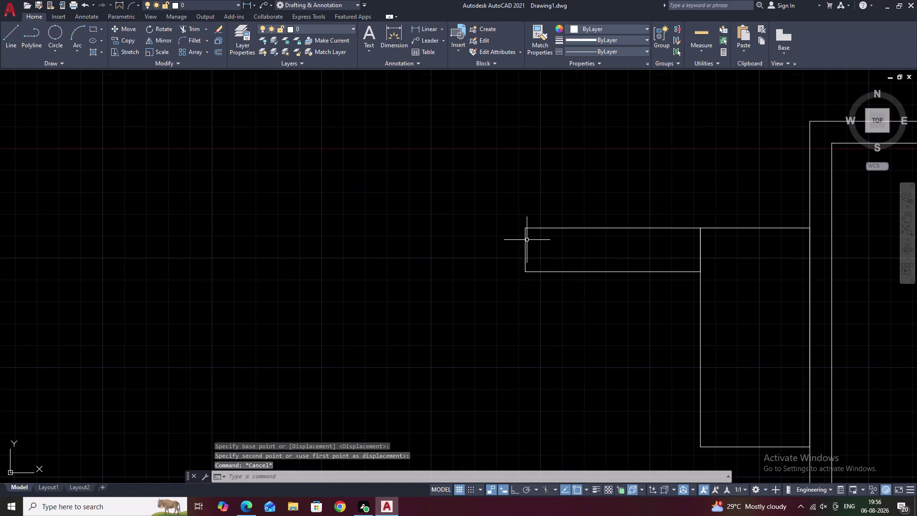
text(C)
key(space)
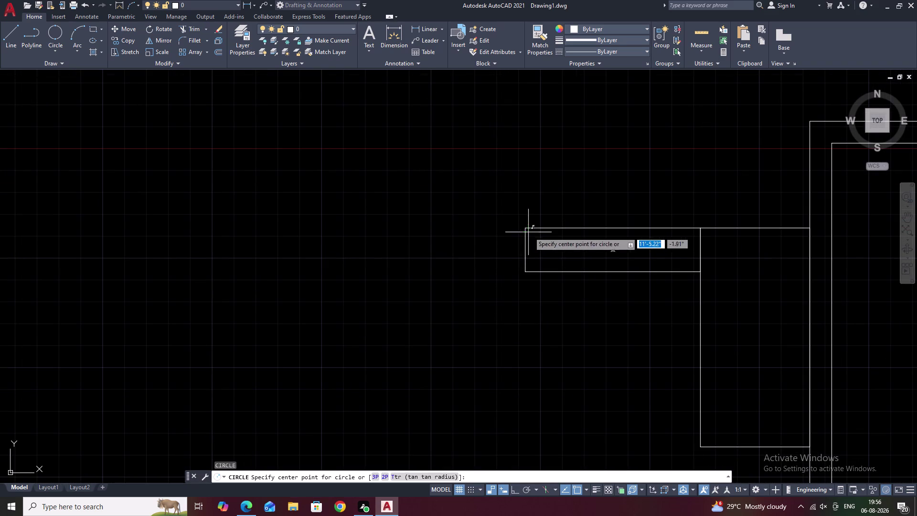
click(55, 33)
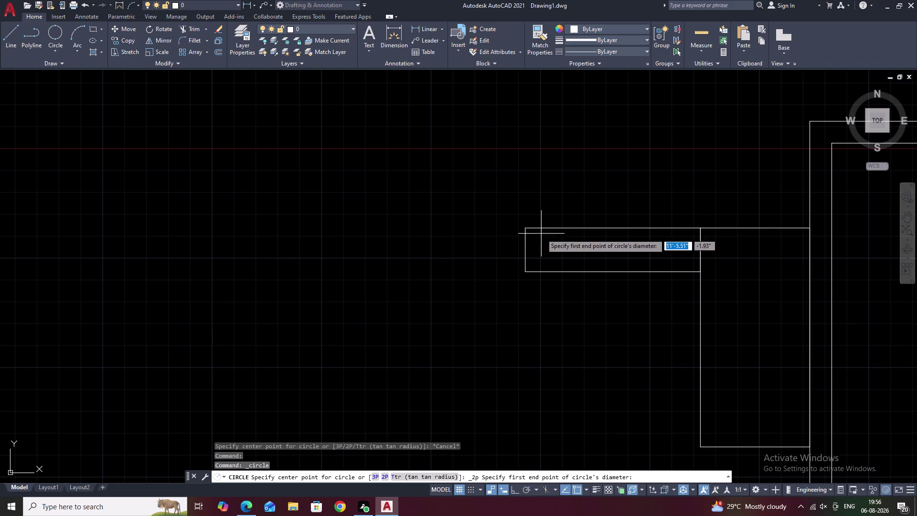
click(524, 228)
click(525, 272)
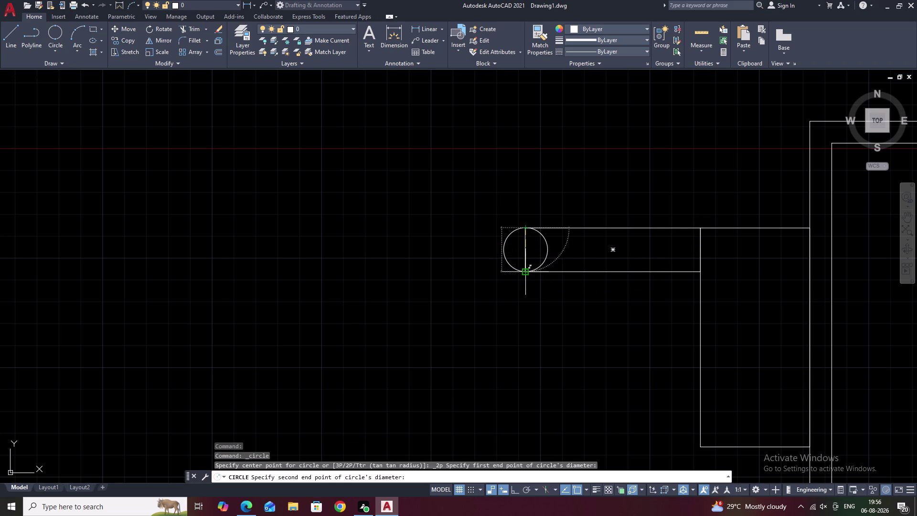
key(Escape)
Trim the extra circle half and end line to leave a rounded cap.
text(TR)
key(space)
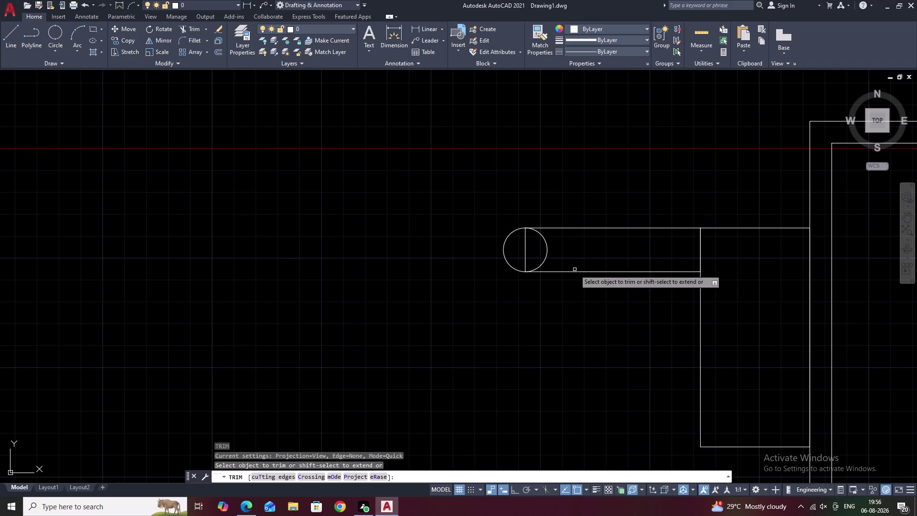
drag(577, 255, 523, 255)
scroll(down, 3)
key(Escape)
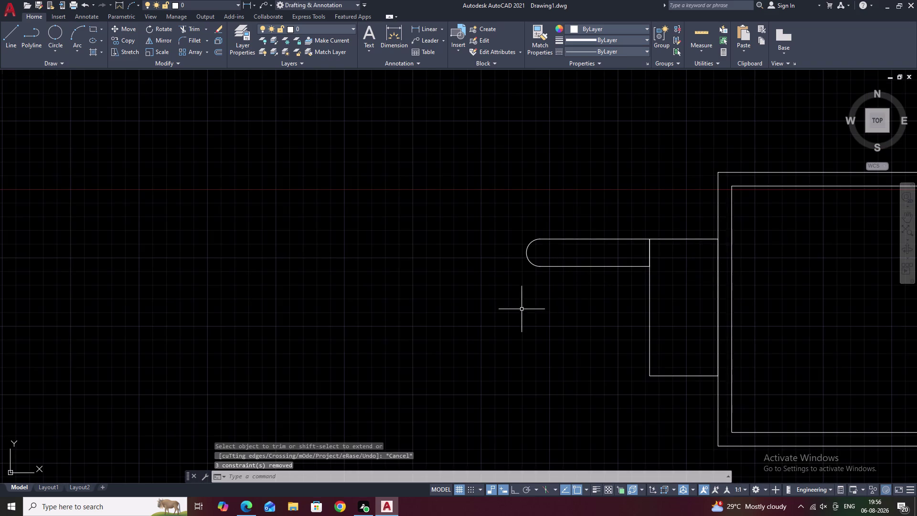
scroll(down, 3)
middle_drag(533, 318, 621, 285)
scroll(down, 3)
middle_drag(534, 288, 578, 279)
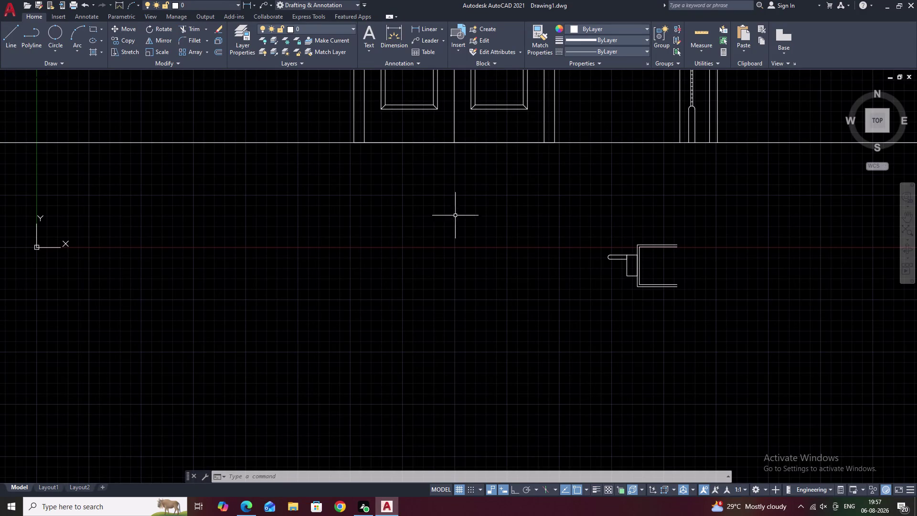
Mirror the right jamb detail across a vertical line, keeping the original.
click(698, 238)
drag(698, 238, 585, 320)
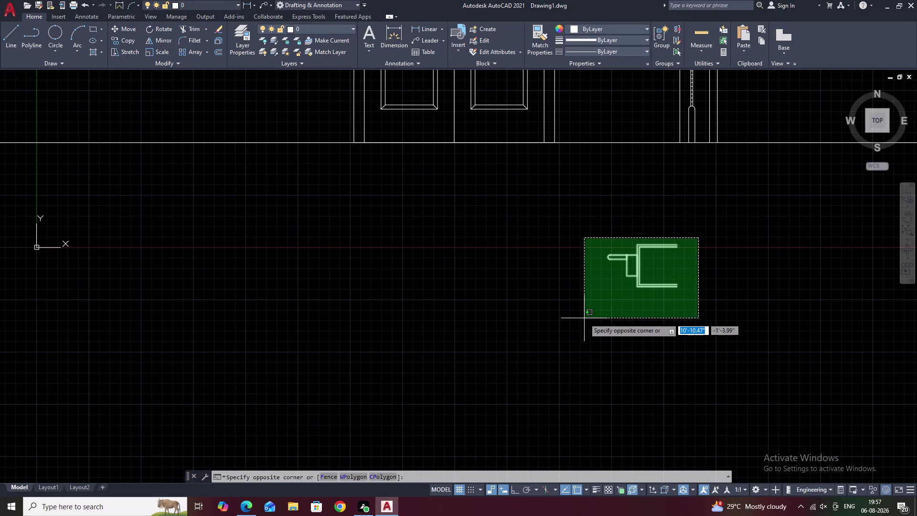
drag(586, 320, 592, 327)
click(593, 326)
text(MI)
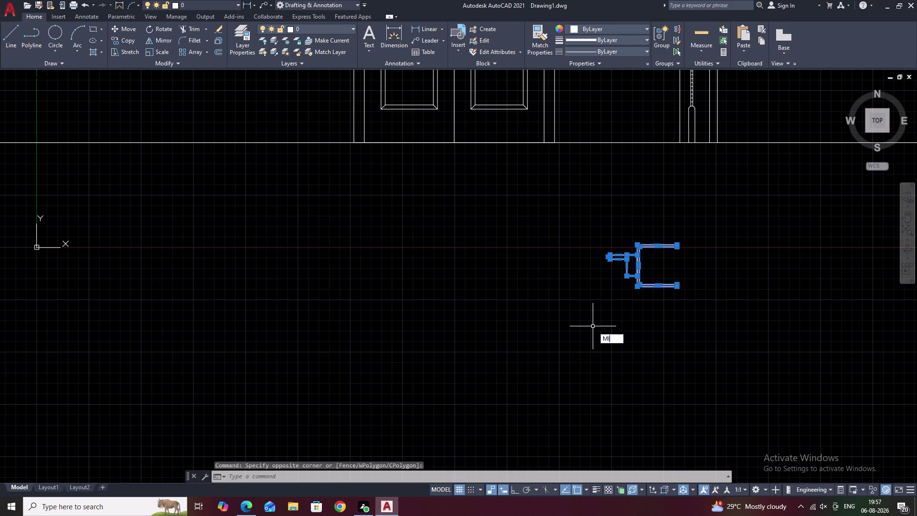
key(space)
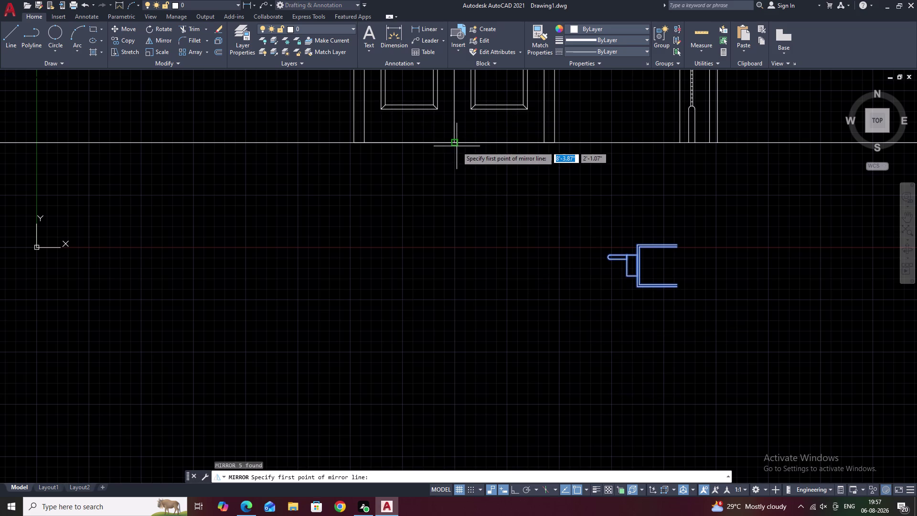
click(454, 272)
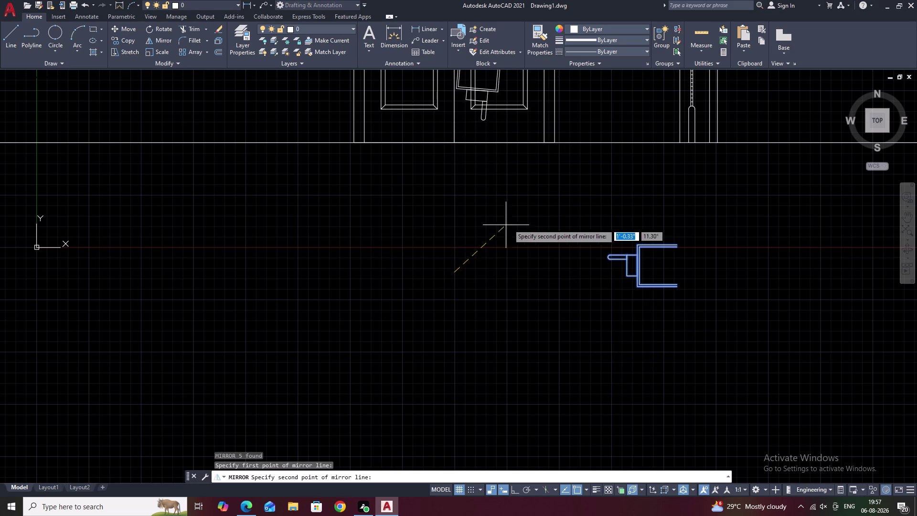
key(F8)
click(446, 242)
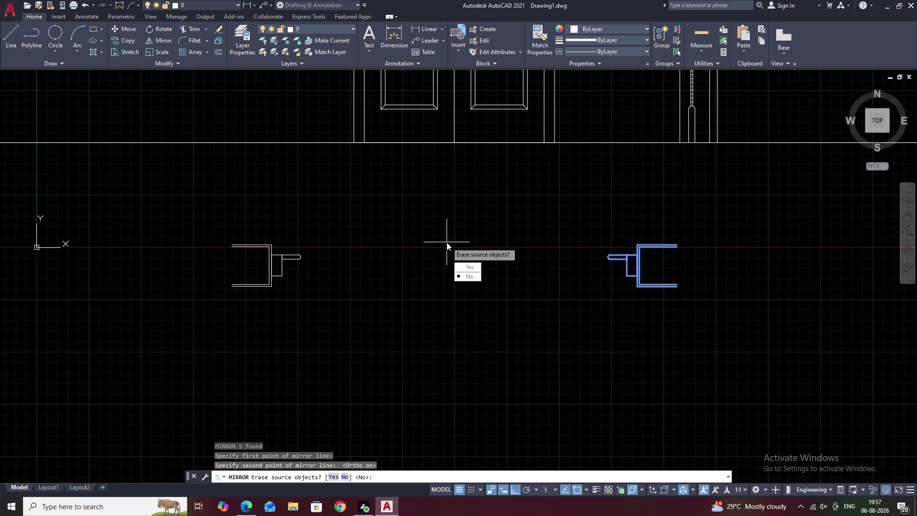
drag(469, 275, 446, 242)
click(447, 242)
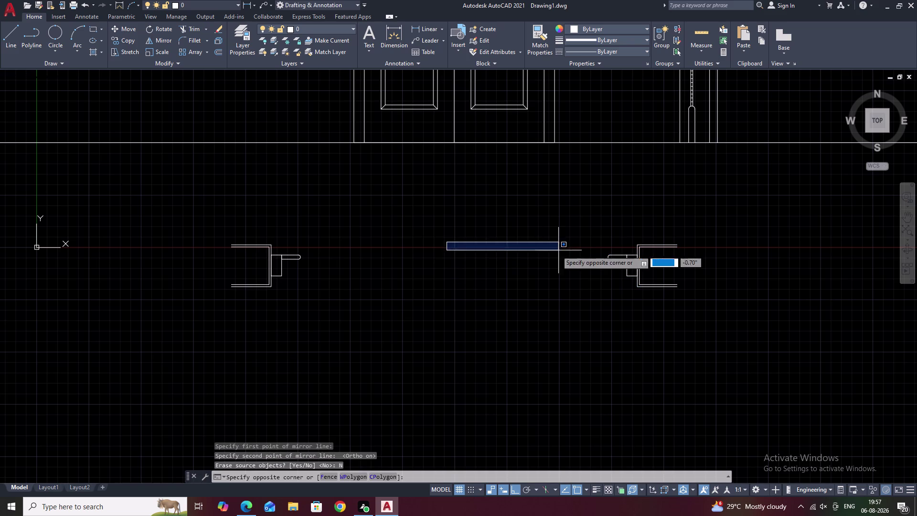
key(Escape)
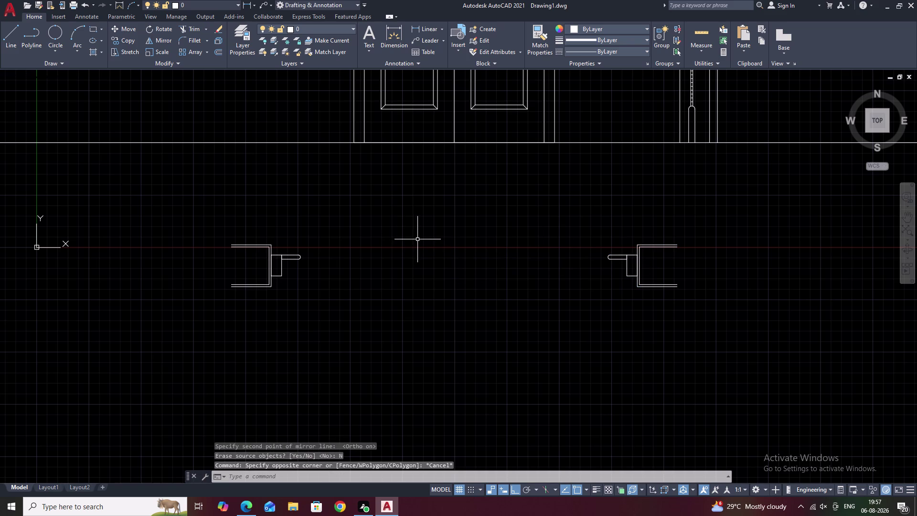
middle_drag(393, 246, 411, 228)
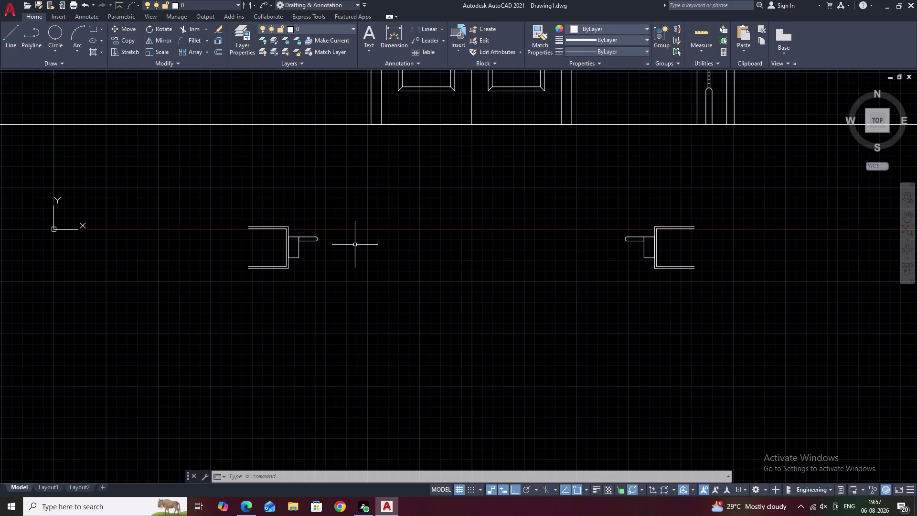
Start the LINE command for the door leaf.
text(L)
key(space)
scroll(up, 3)
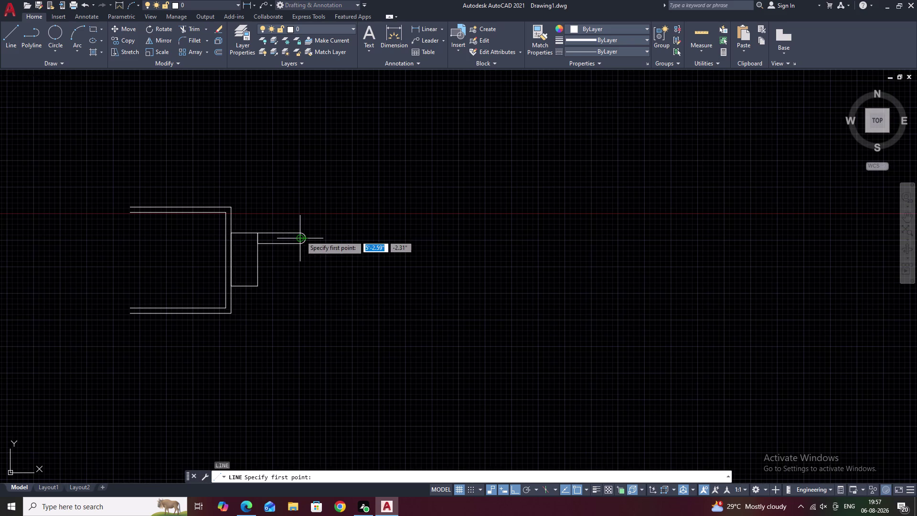
Draw the leaf line from the left jamb end to the right jamb end.
click(301, 236)
middle_drag(557, 241, 360, 244)
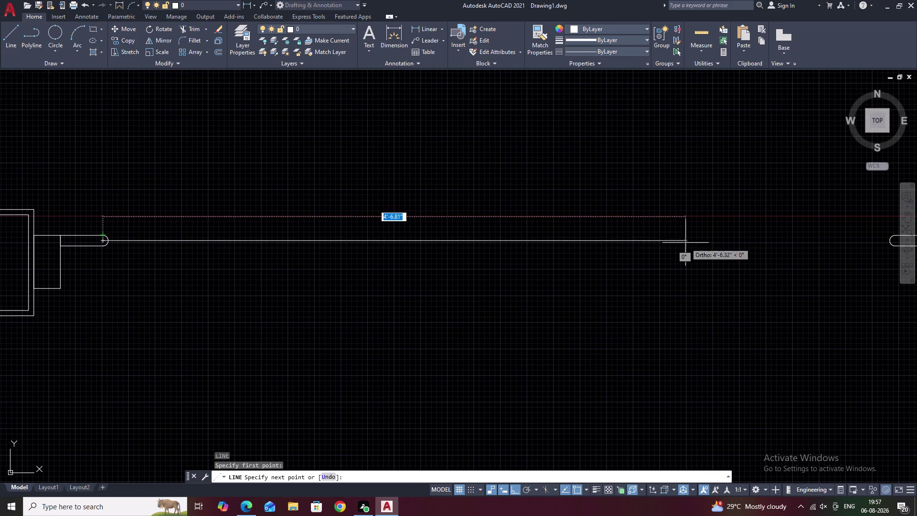
middle_drag(808, 237, 609, 240)
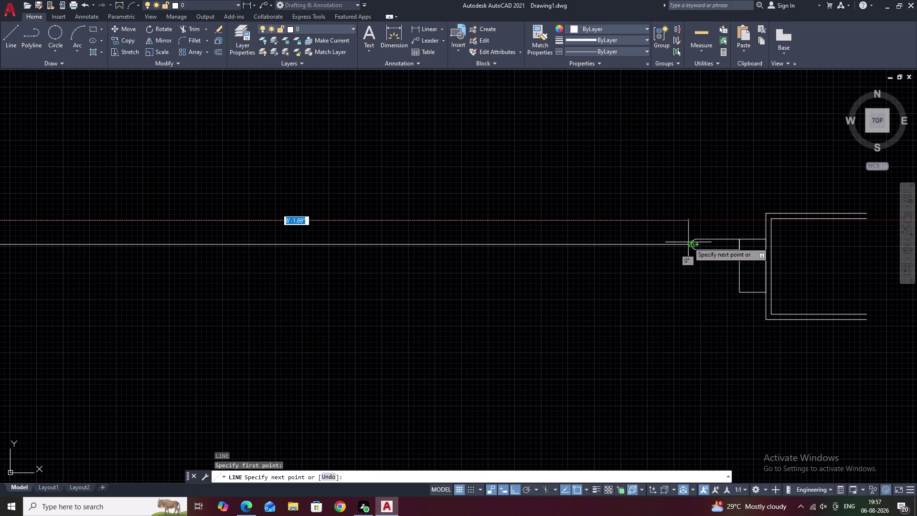
click(696, 242)
key(grave)
key(Escape)
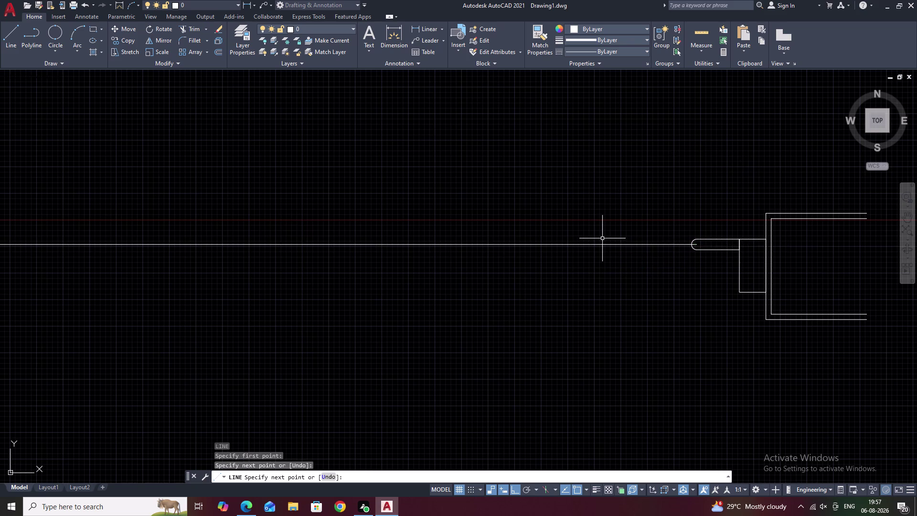
key(Escape)
scroll(down, 3)
middle_drag(514, 242, 519, 260)
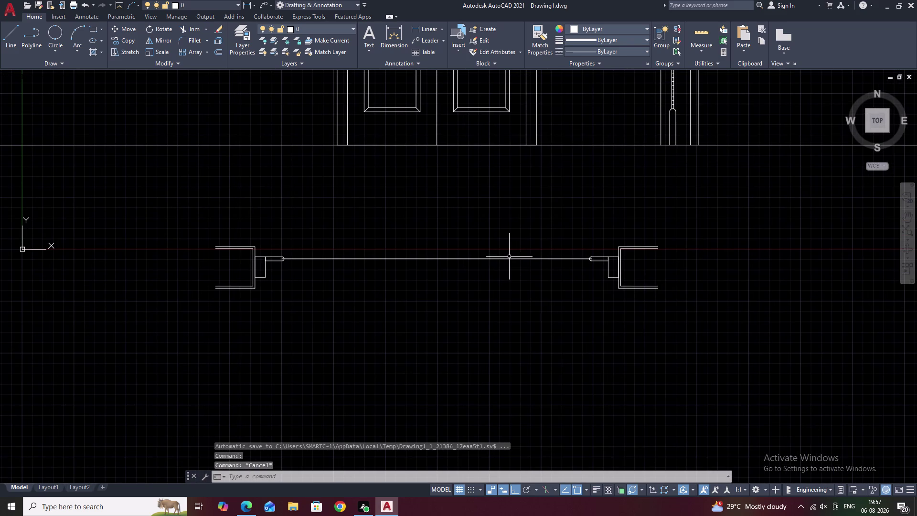
Offset the leaf line by 0.25 to make parallel copies.
text(O)
key(space)
text(.)
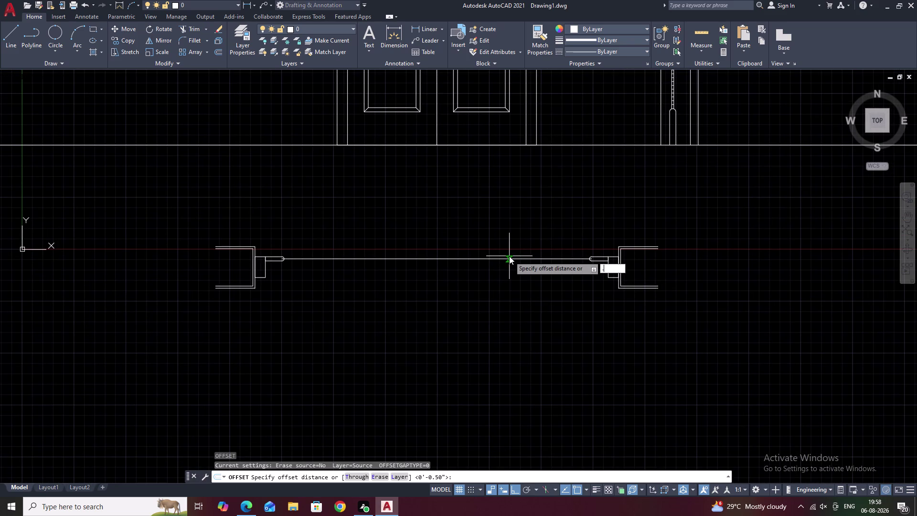
text(25)
key(space)
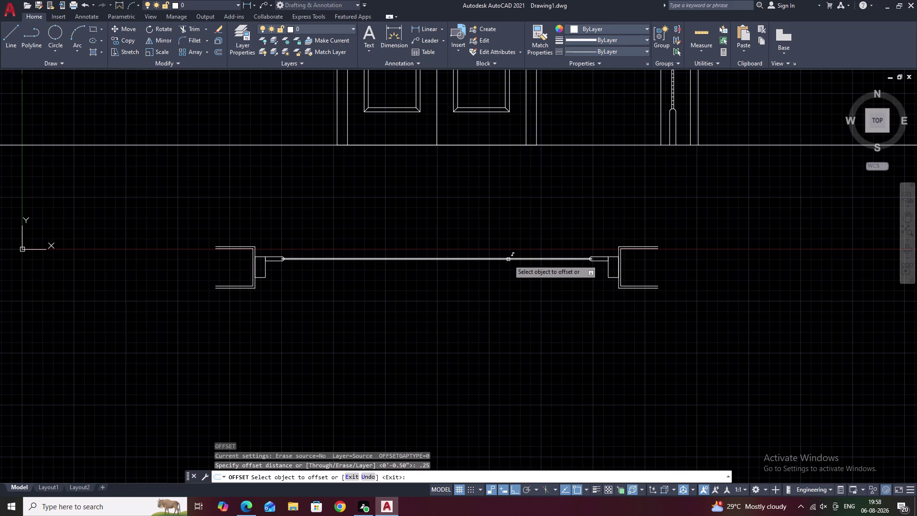
scroll(up, 3)
click(508, 259)
click(507, 238)
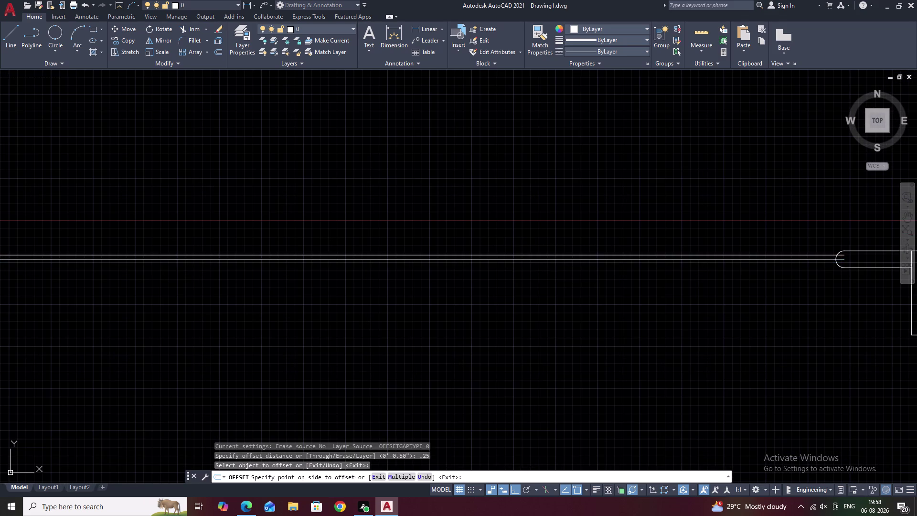
click(507, 258)
click(507, 275)
key(Escape)
key(Escape)
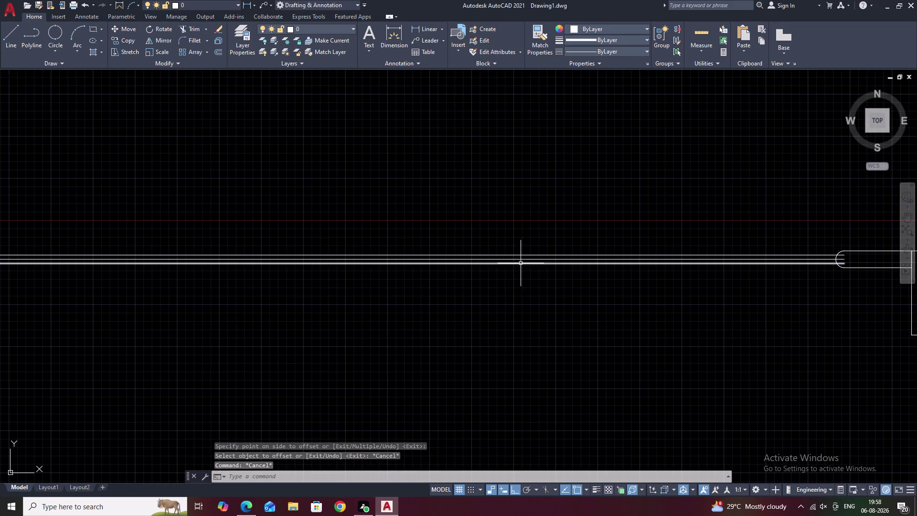
Erase the extra parallel leaf line.
click(522, 259)
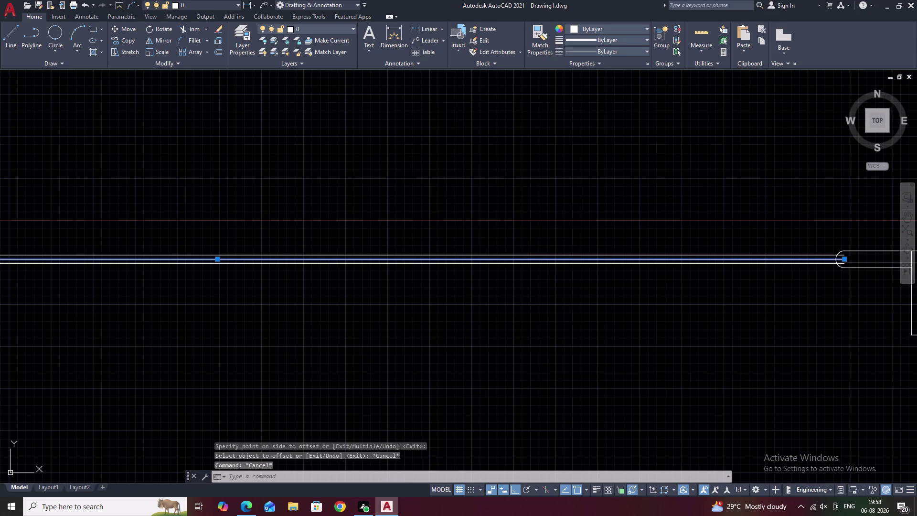
text(E)
key(space)
scroll(down, 3)
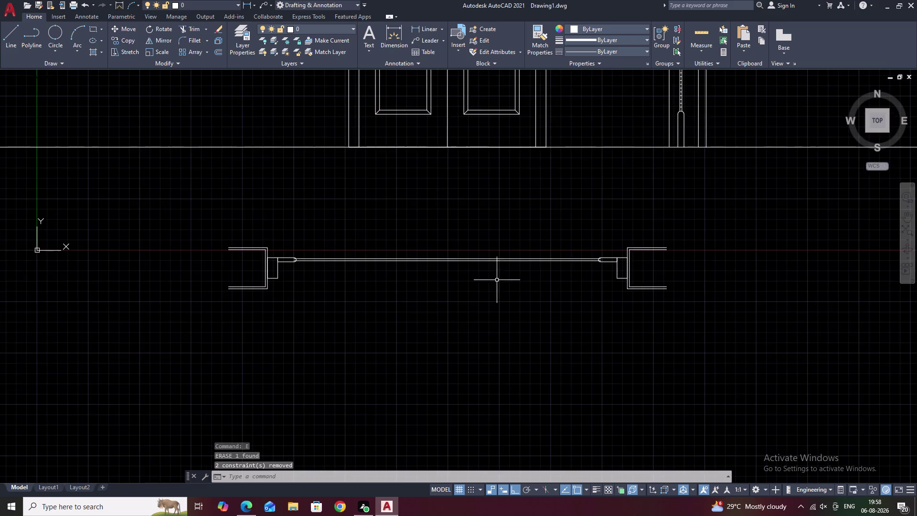
Trim the leaf lines inside the left jamb's rounded end.
middle_drag(496, 280, 576, 290)
scroll(up, 3)
scroll(up, 3)
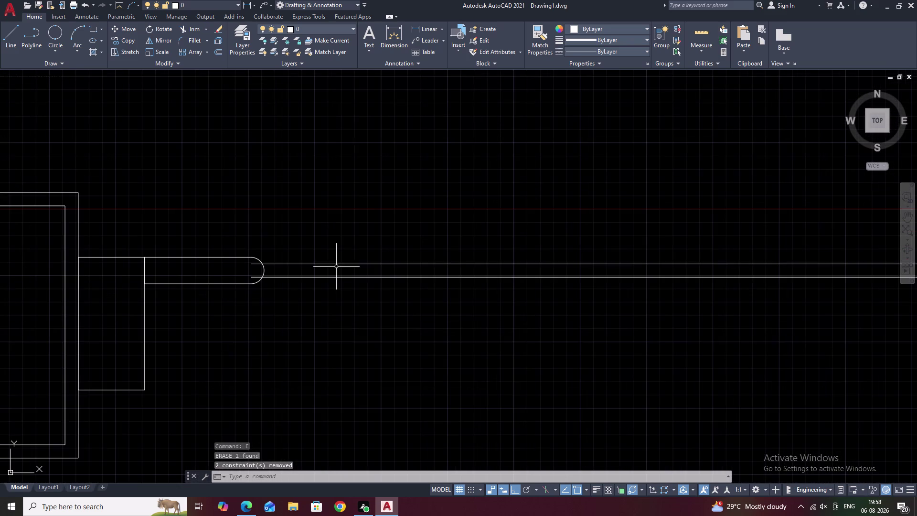
text(TR)
key(space)
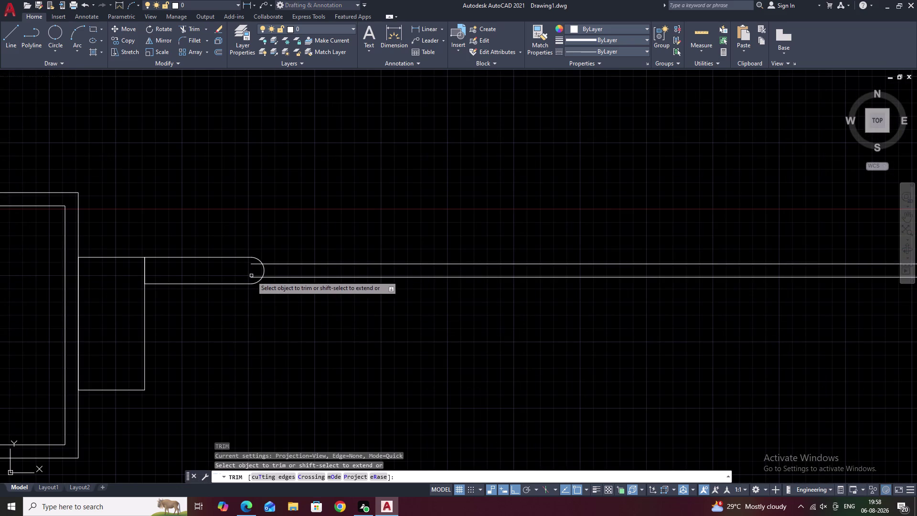
click(254, 275)
click(254, 279)
click(254, 263)
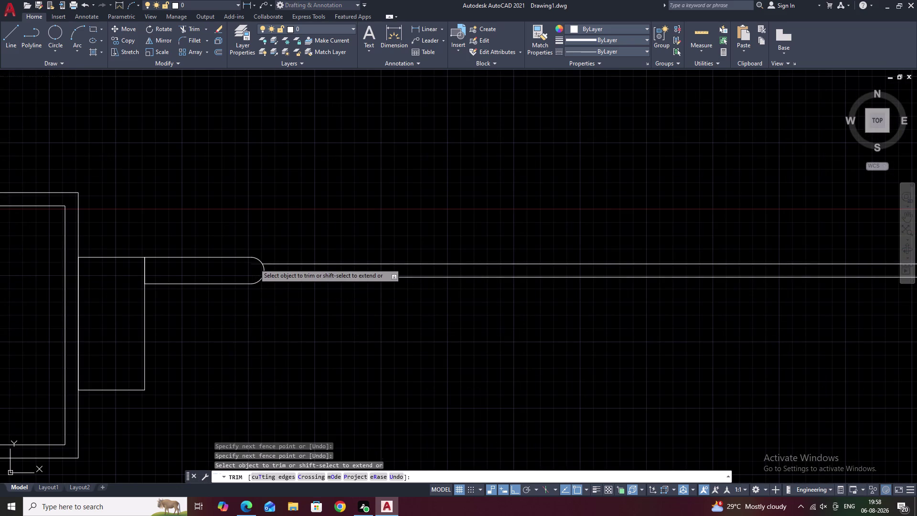
scroll(down, 3)
Trim the leaf lines inside the right jamb's rounded end.
middle_drag(381, 297, 179, 335)
middle_drag(554, 341, 303, 327)
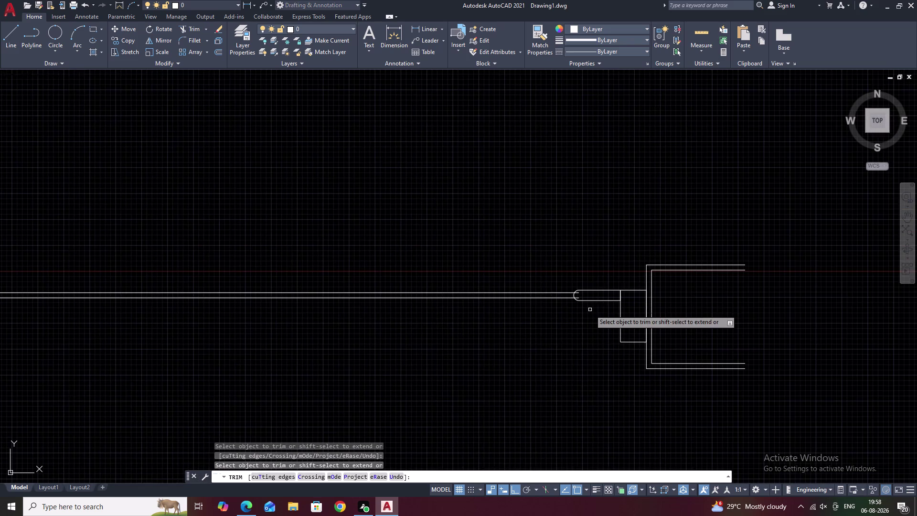
scroll(up, 3)
click(538, 281)
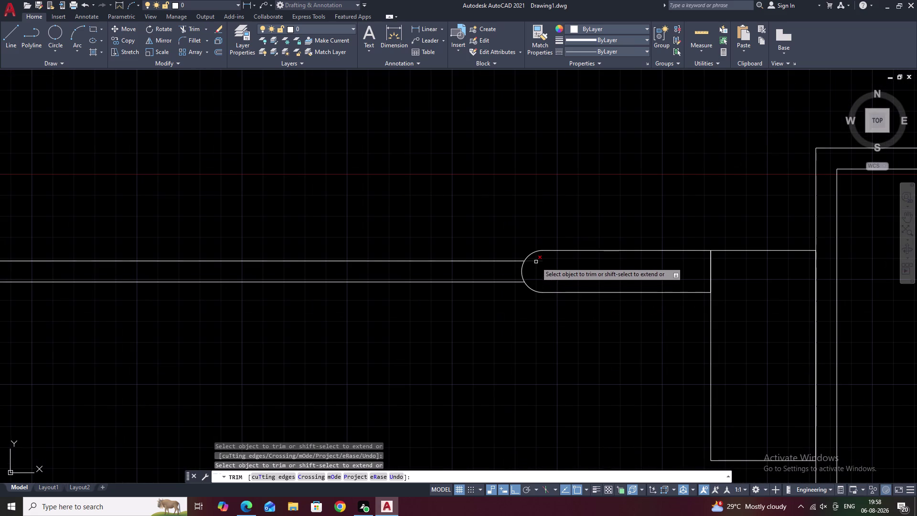
double_click(537, 261)
scroll(down, 3)
key(Escape)
scroll(down, 3)
middle_drag(354, 268, 478, 273)
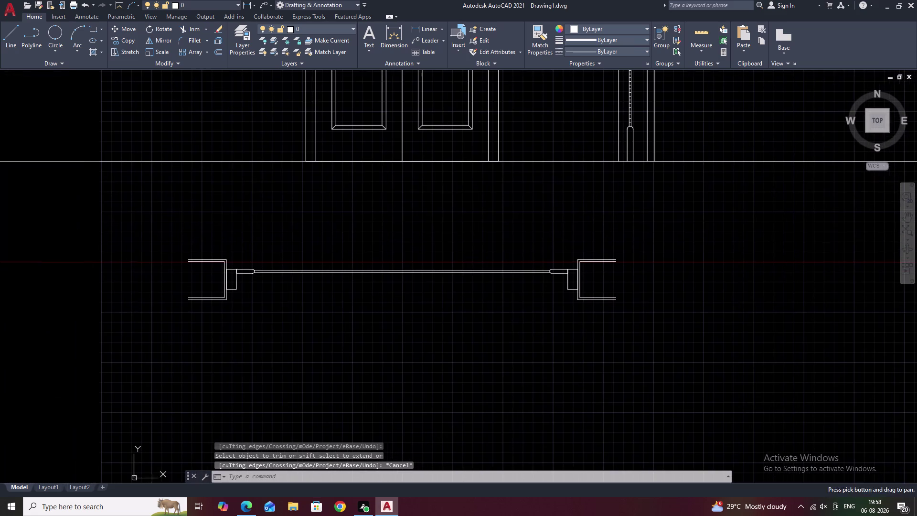
middle_drag(498, 291, 546, 292)
scroll(up, 3)
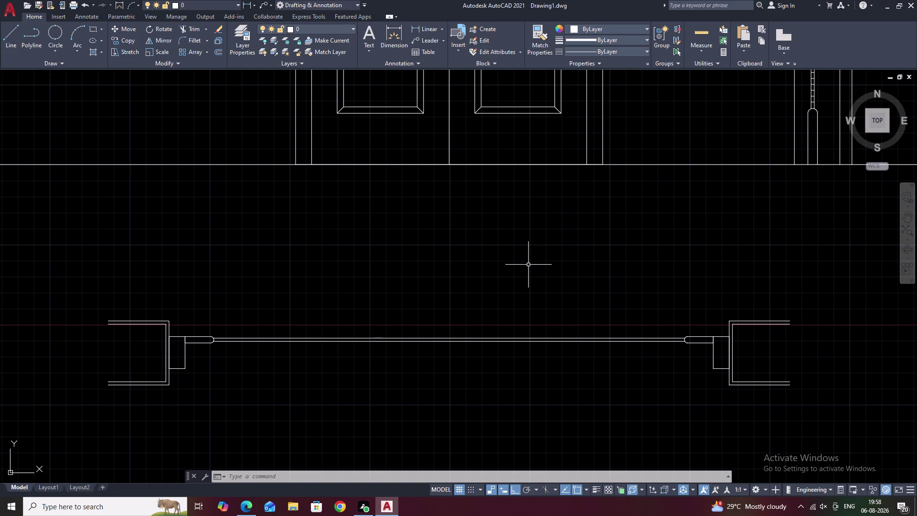
text(EX)
key(space)
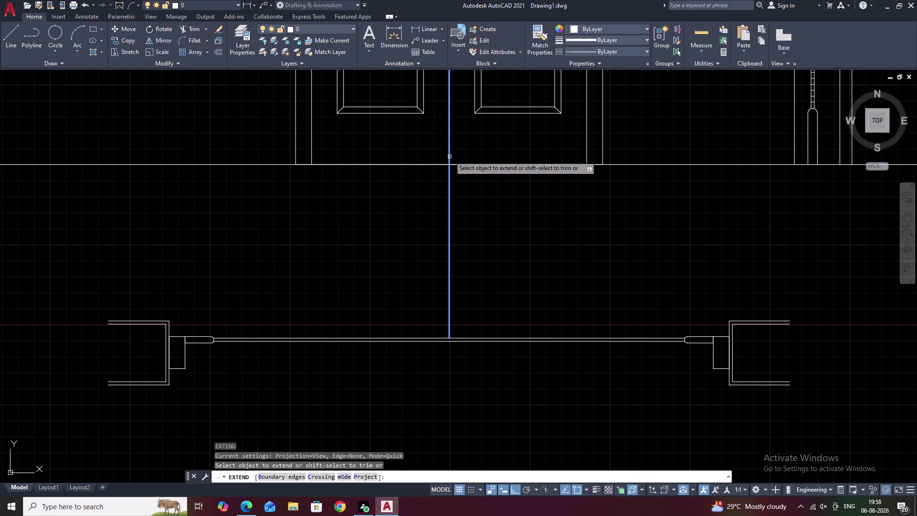
Extend the vertical line from the leaf centre up to the elevation base line.
click(450, 144)
scroll(down, 3)
key(Escape)
key(Escape)
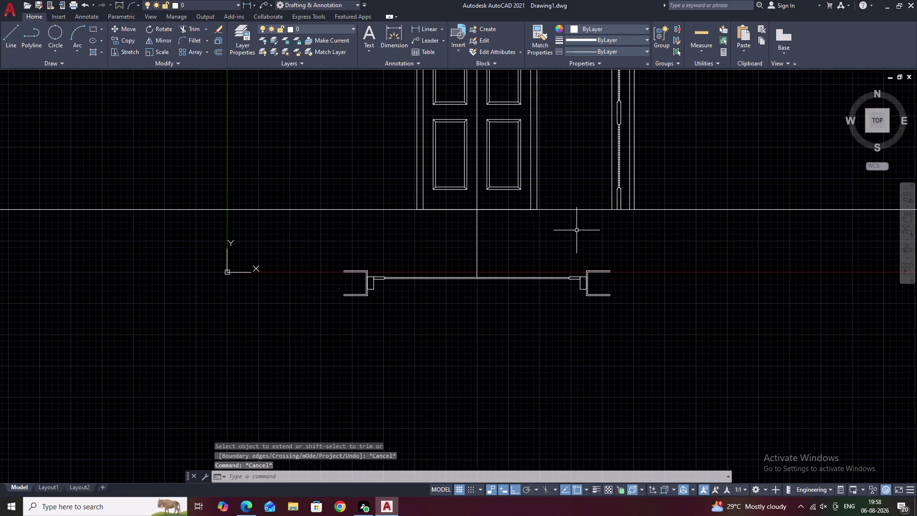
Zoom into the elevation and lasso-select the rounded pivot slot.
middle_drag(580, 224, 490, 314)
scroll(up, 3)
scroll(up, 3)
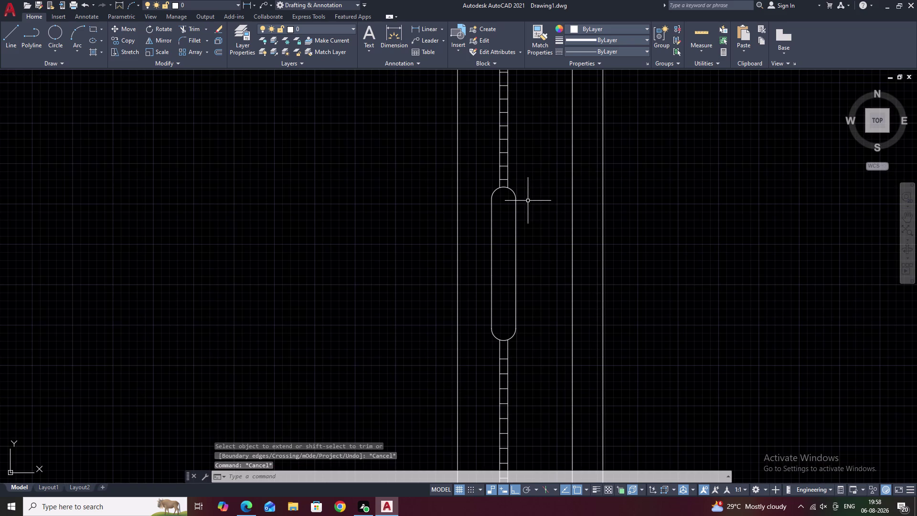
drag(523, 187, 489, 197)
drag(488, 198, 487, 338)
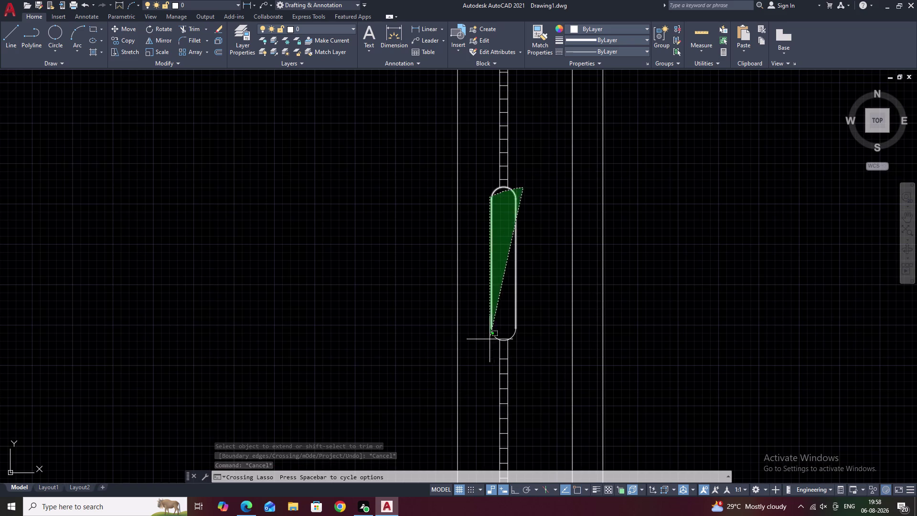
drag(498, 339, 505, 341)
right_click(503, 341)
drag(507, 341, 513, 340)
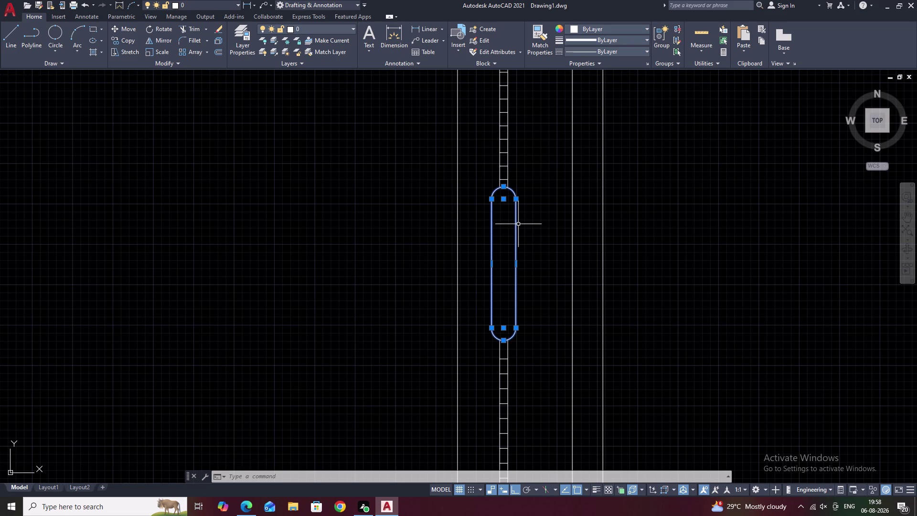
Copy the rounded pivot slot off to the right.
text(CO)
key(space)
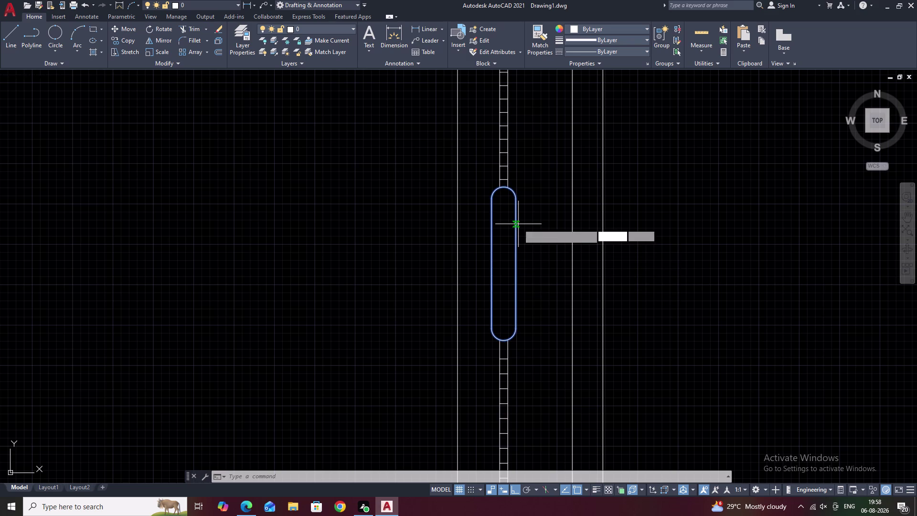
click(517, 199)
click(775, 213)
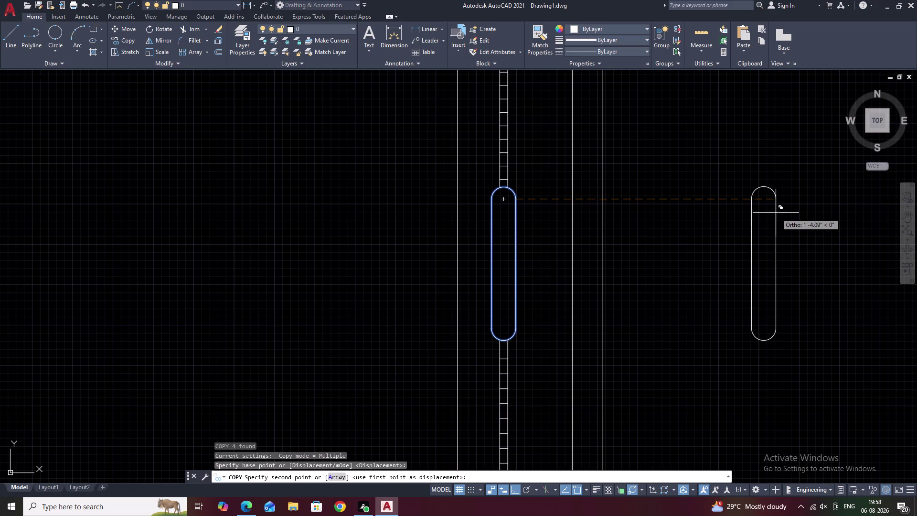
key(Escape)
Rotate the copied slot about its bottom end, dismissing the constraint warning.
drag(790, 175, 829, 412)
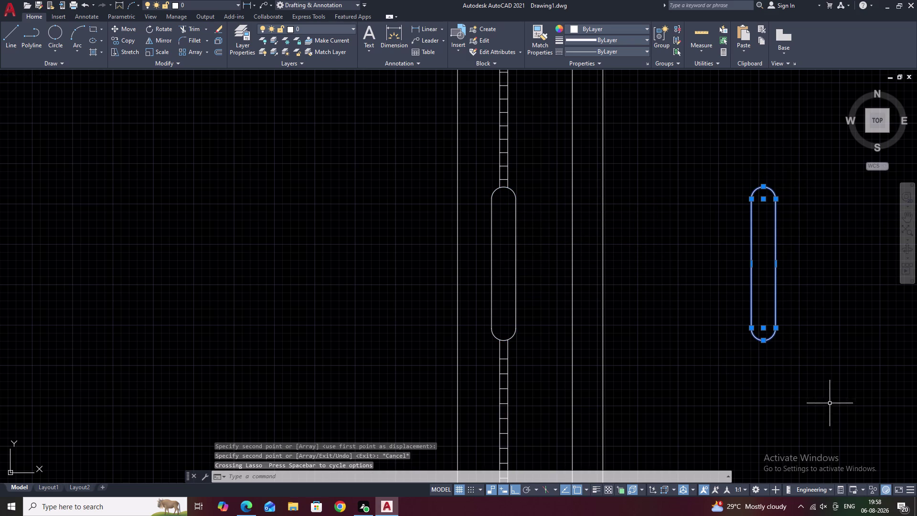
text(RO)
key(space)
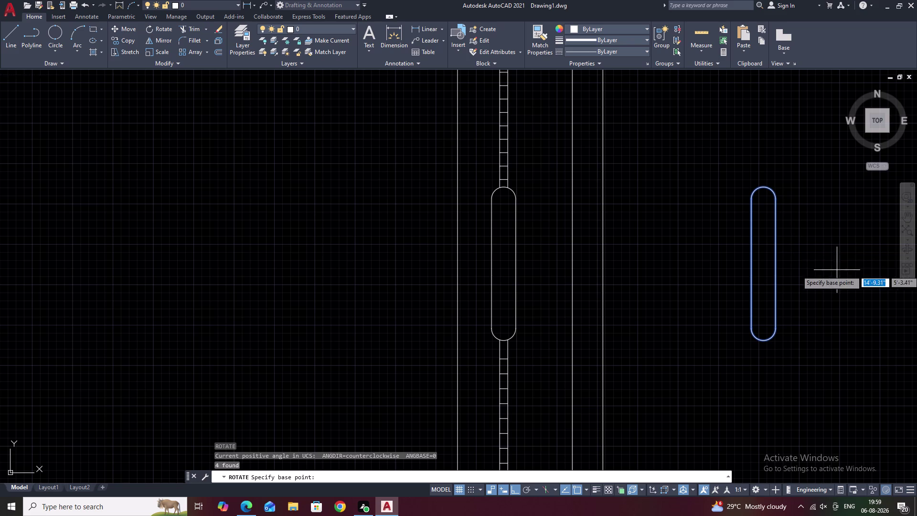
click(765, 343)
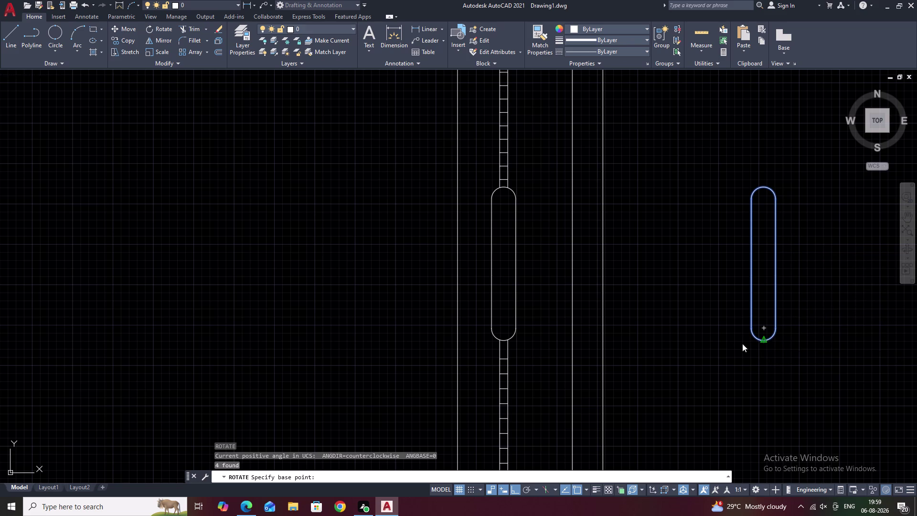
click(541, 167)
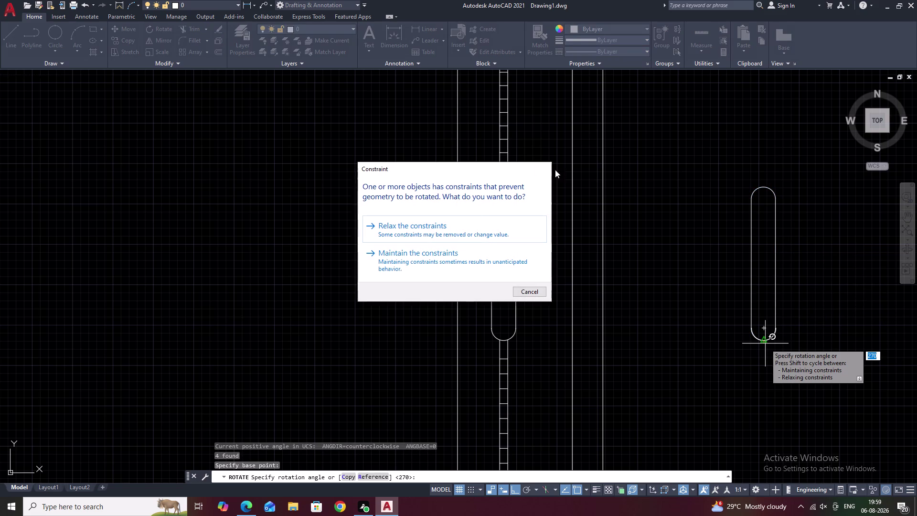
click(765, 329)
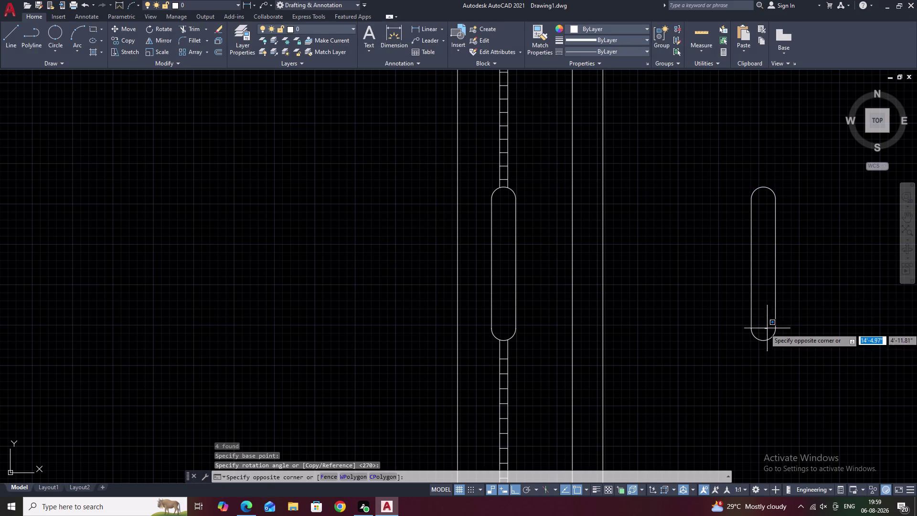
key(Escape)
Reselect the copied slot and rotate it again about its bottom end.
click(809, 197)
drag(807, 192, 804, 186)
drag(798, 178, 802, 380)
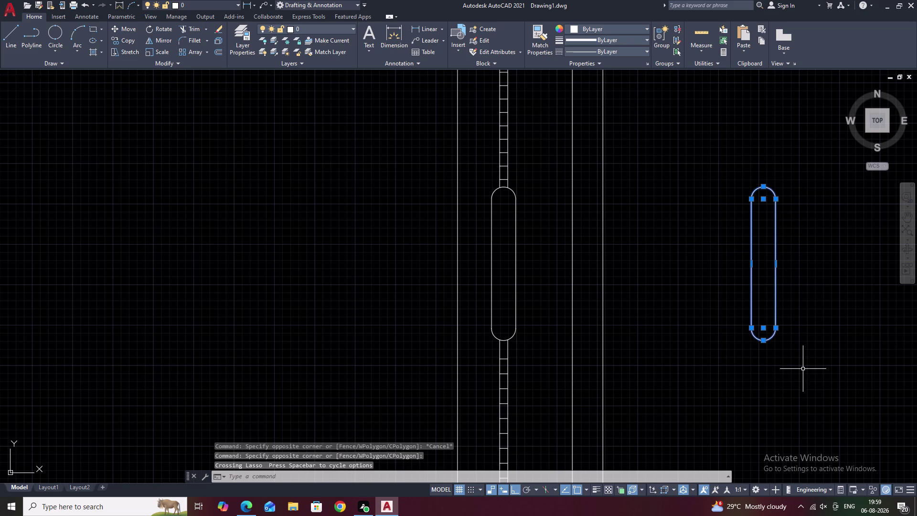
text(RO)
key(space)
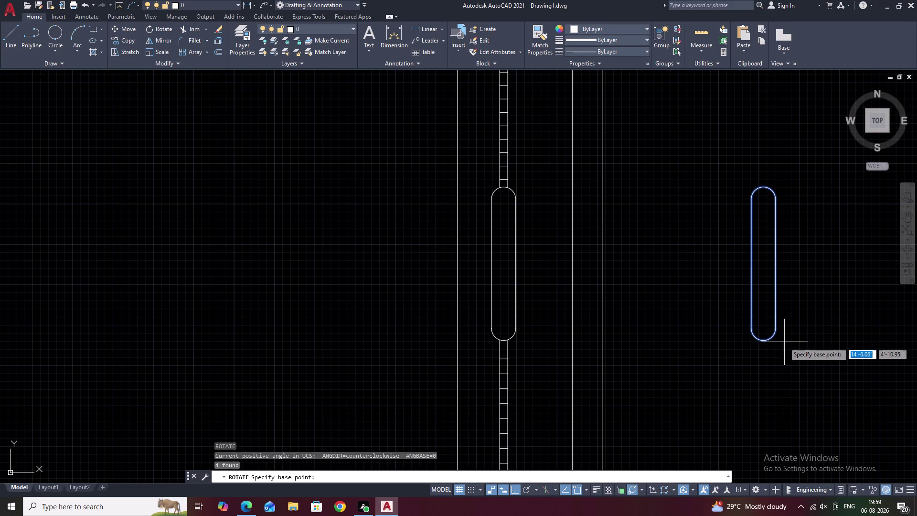
click(762, 341)
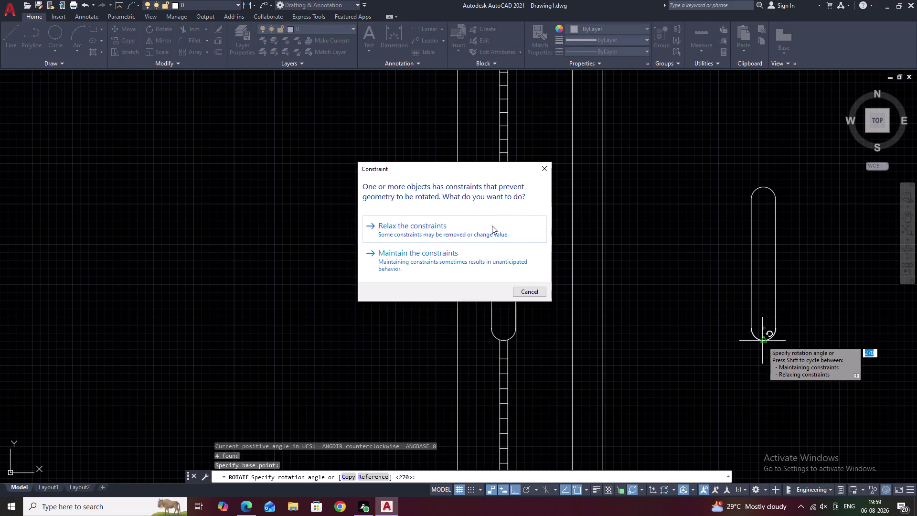
click(492, 225)
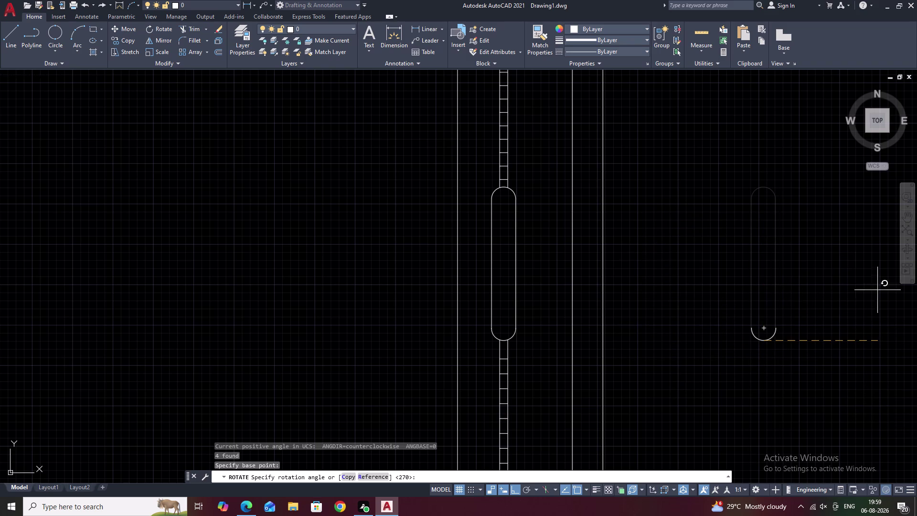
Rotate the copied slot to horizontal, relaxing its constraints.
click(788, 407)
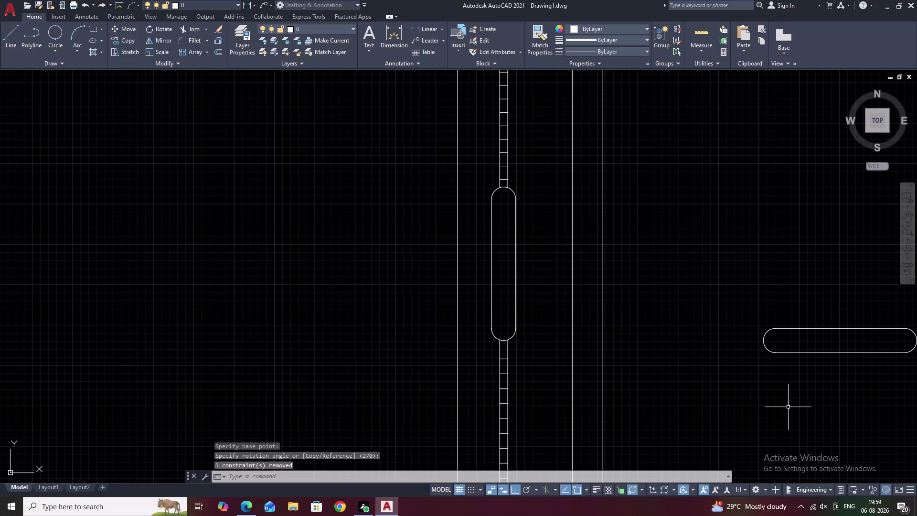
middle_drag(849, 378, 662, 311)
key(Escape)
drag(735, 241, 730, 235)
drag(719, 227, 559, 253)
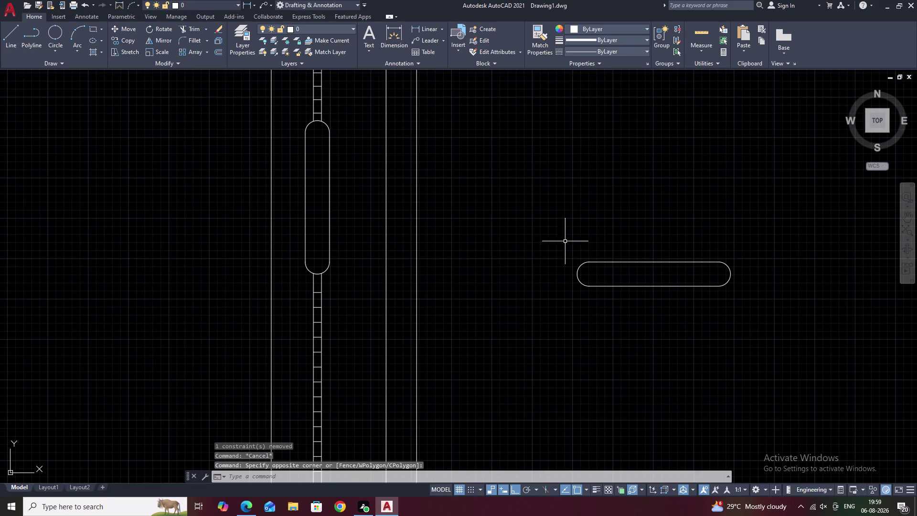
drag(560, 252, 569, 333)
key(Escape)
Clear stray selections and window-select the horizontal slot.
drag(729, 214, 634, 210)
drag(621, 211, 563, 317)
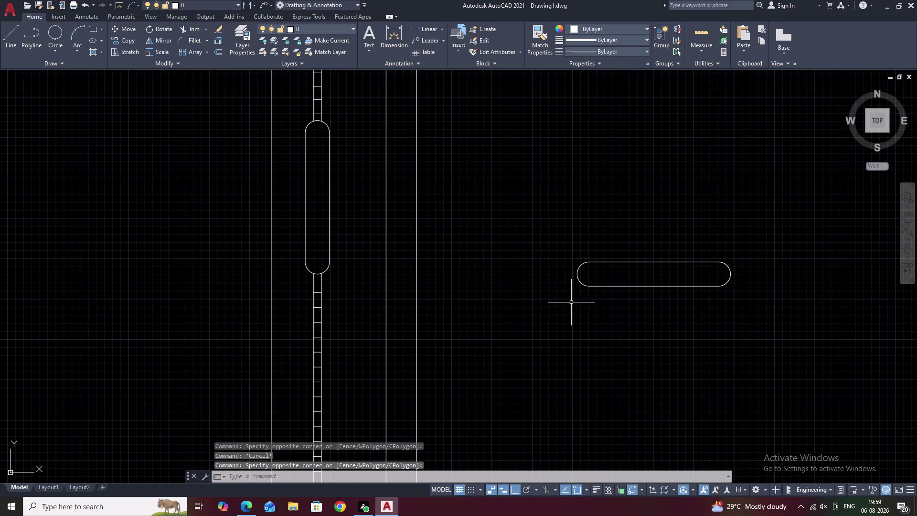
key(Escape)
key(Escape)
key(Escape)
key(Escape)
key(Escape)
drag(762, 222, 632, 386)
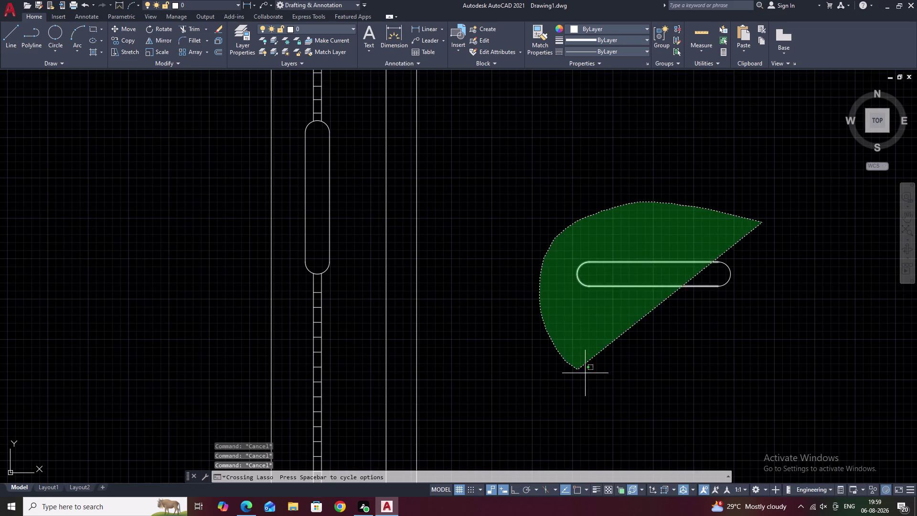
drag(632, 386, 710, 394)
Move the horizontal obround, with Ortho off, onto the leaf lines at the hinge pivot.
text(M)
key(space)
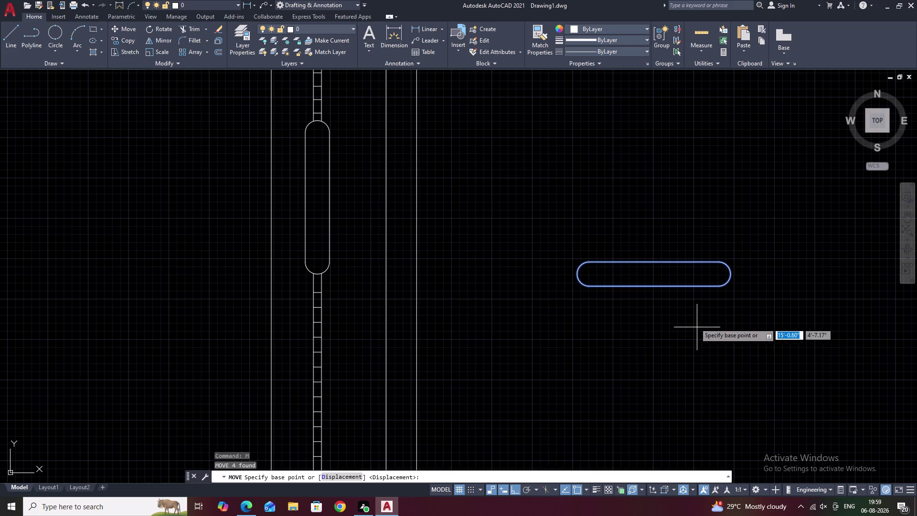
click(655, 271)
scroll(down, 3)
middle_drag(573, 292, 718, 214)
middle_drag(430, 392, 541, 246)
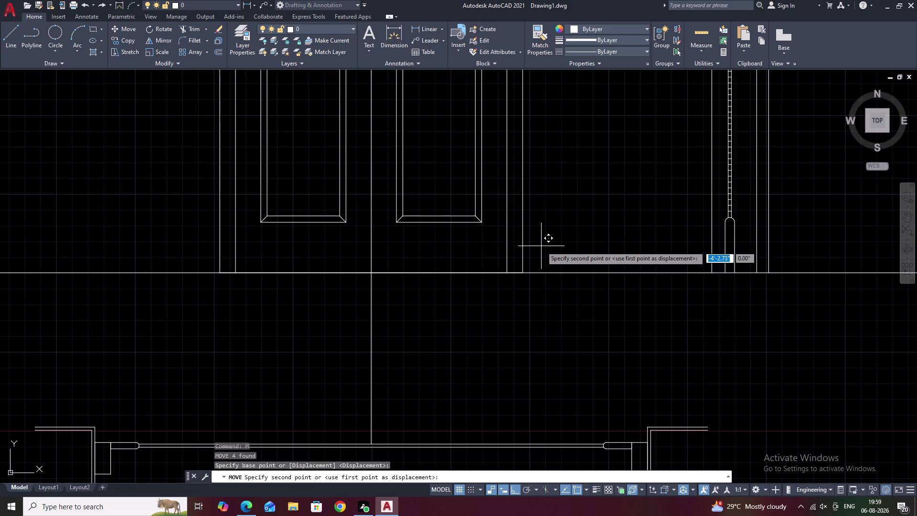
key(F8)
middle_drag(532, 272, 614, 149)
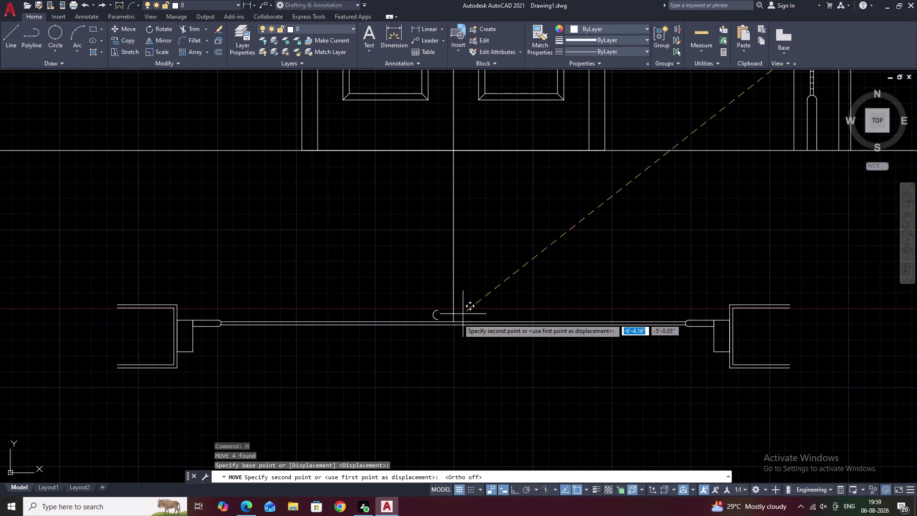
scroll(up, 3)
scroll(up, 3)
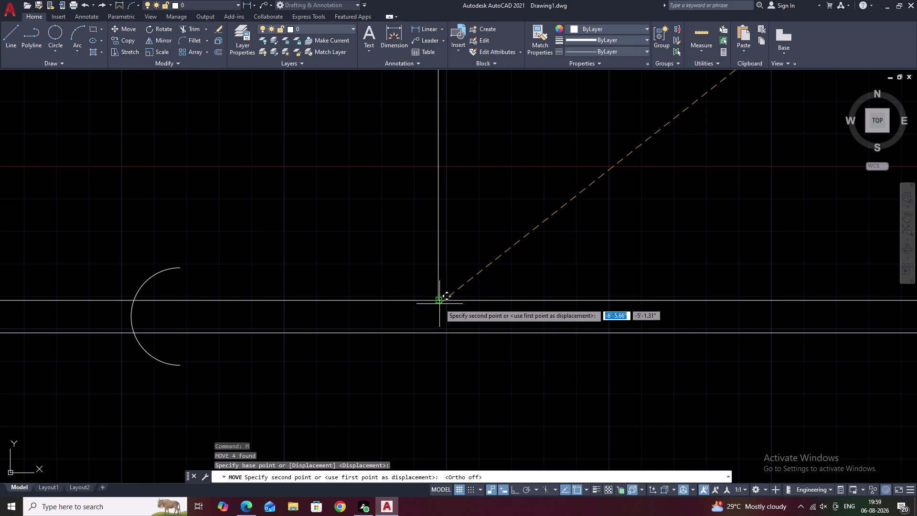
click(439, 302)
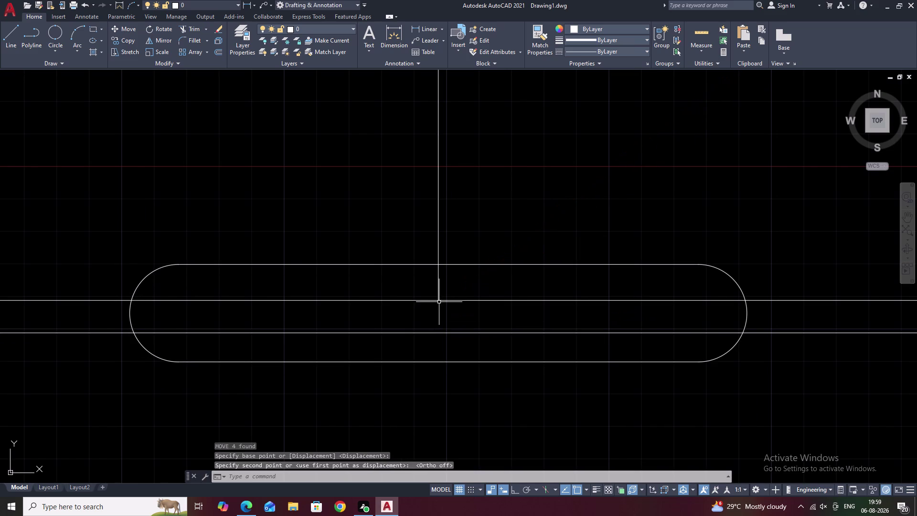
key(Escape)
Trim the leaf lines and the vertical pivot line inside the slot.
text(TR)
key(space)
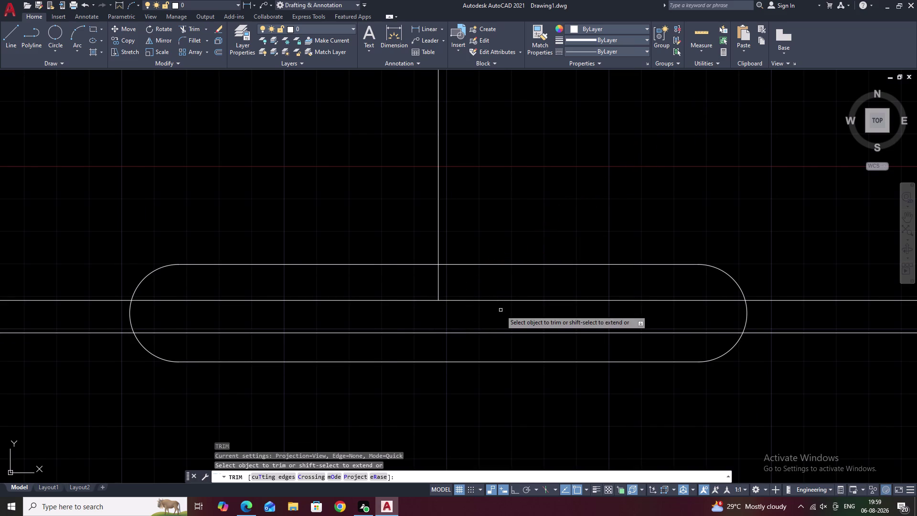
drag(501, 275, 444, 345)
drag(420, 290, 416, 331)
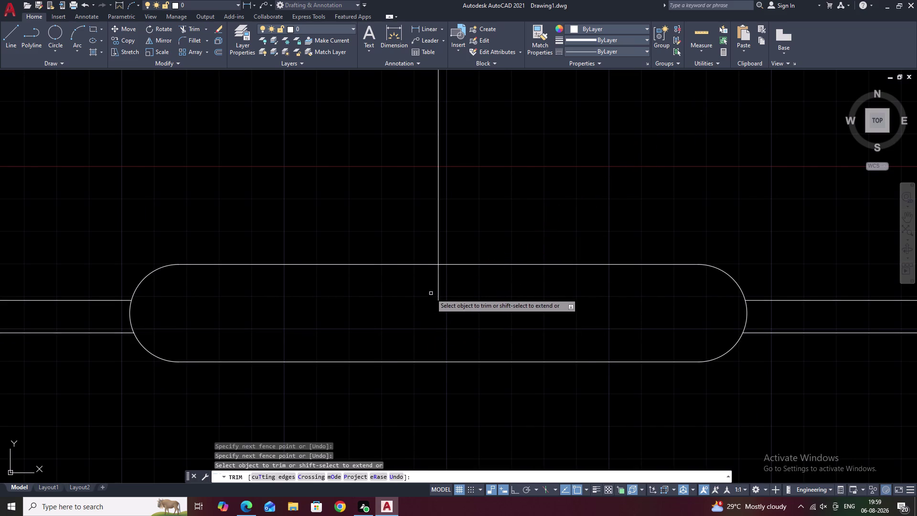
click(439, 283)
Trim the remaining leftover segment near the slot and end trimming.
scroll(down, 3)
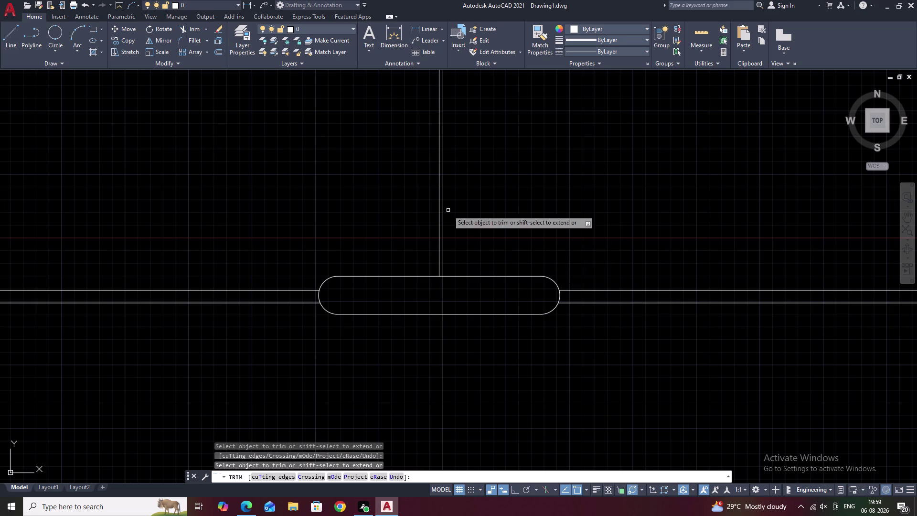
click(440, 222)
scroll(down, 3)
scroll(down, 3)
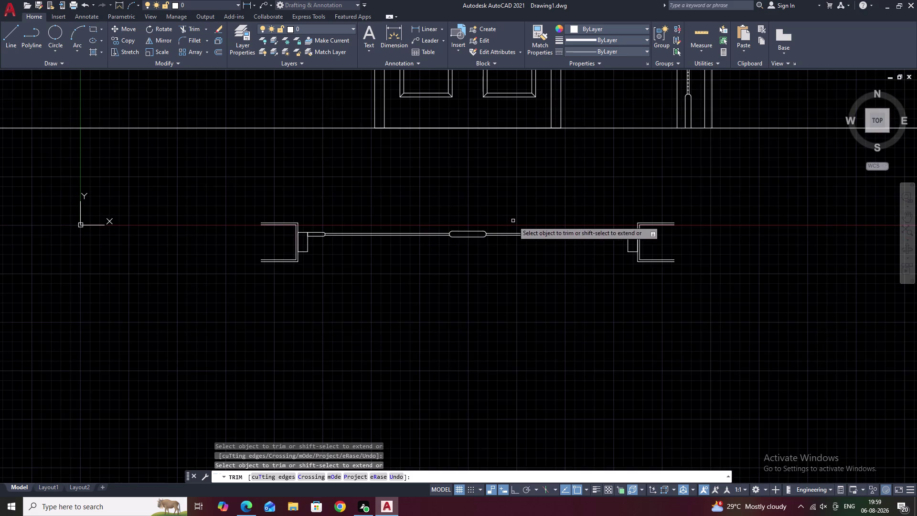
middle_drag(513, 221, 511, 258)
key(Escape)
scroll(up, 3)
middle_drag(431, 257, 543, 212)
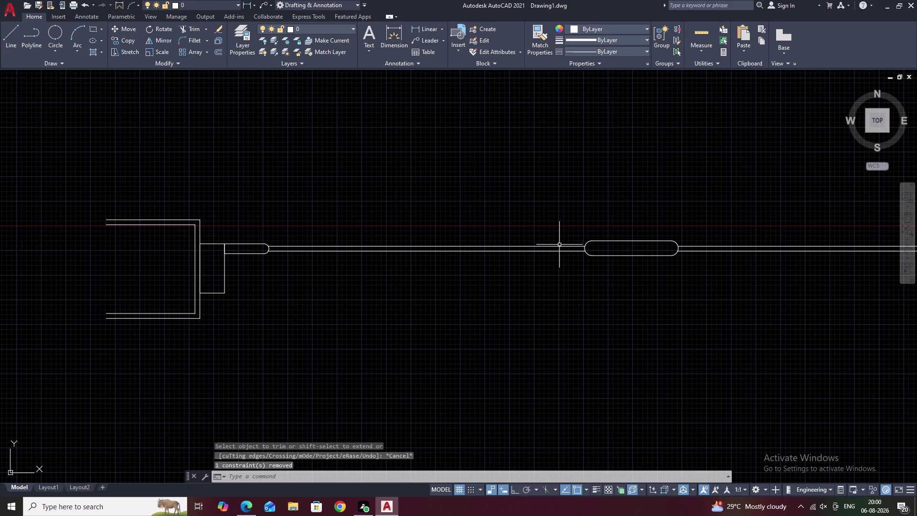
key(Escape)
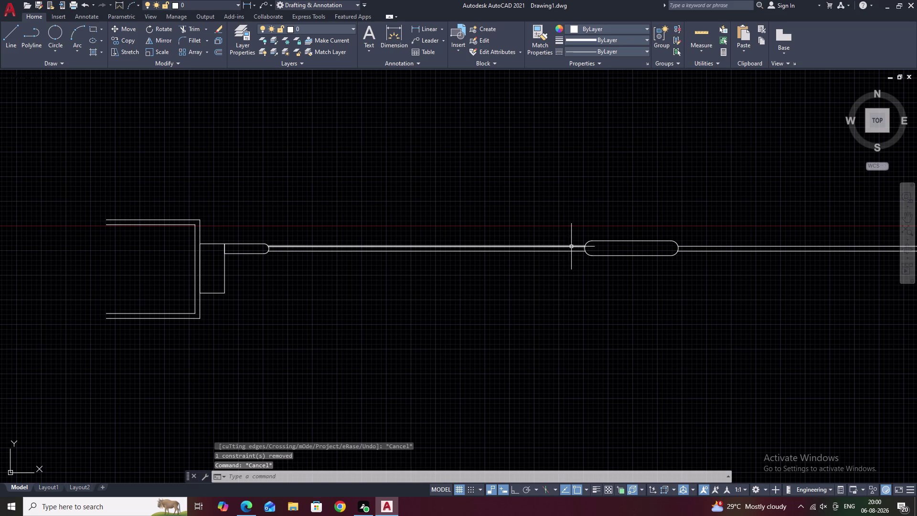
scroll(up, 3)
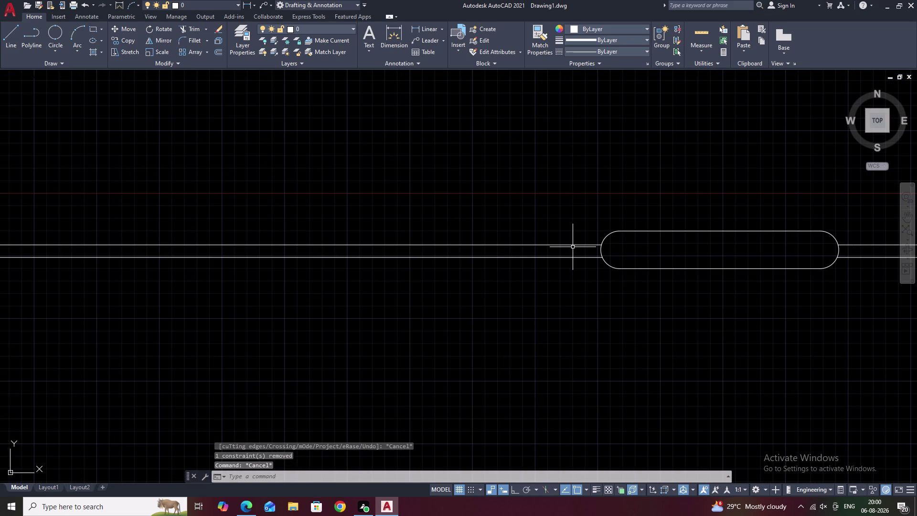
text(L)
key(space)
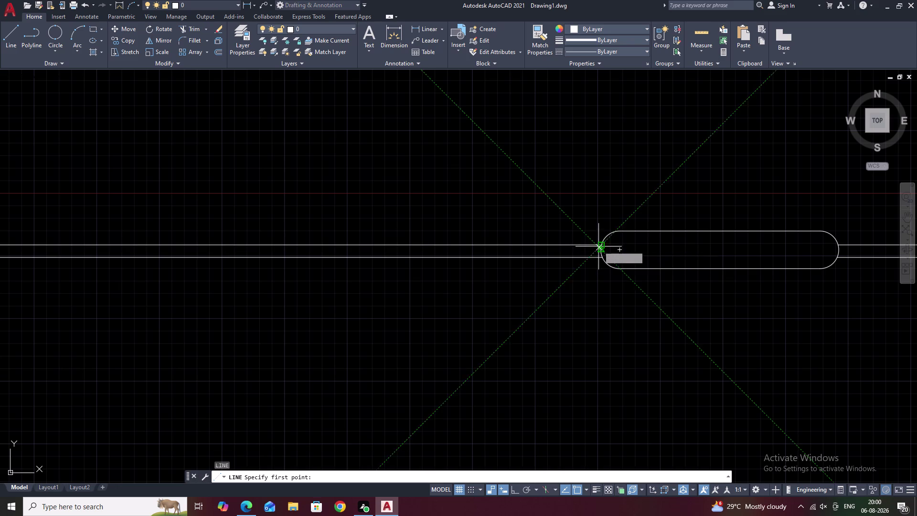
Attempt a line at the slot's left end, cancelling both tries.
scroll(up, 3)
click(601, 242)
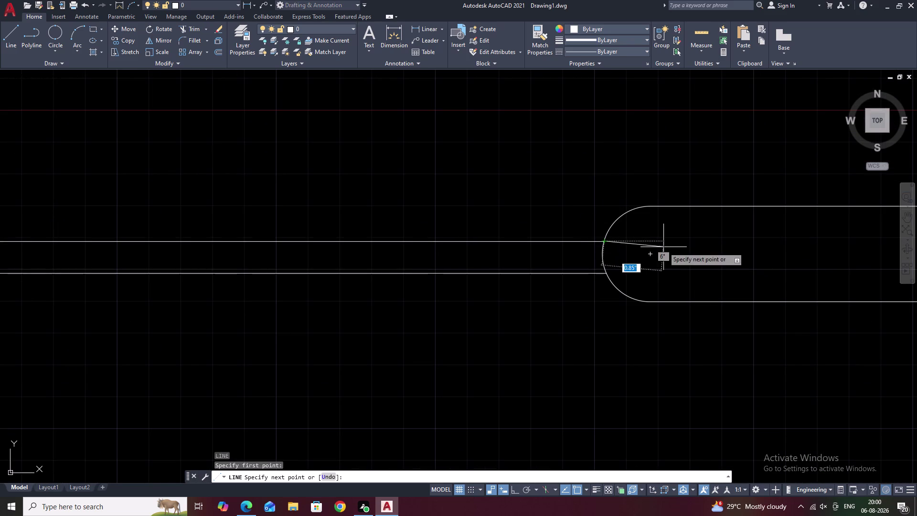
key(F8)
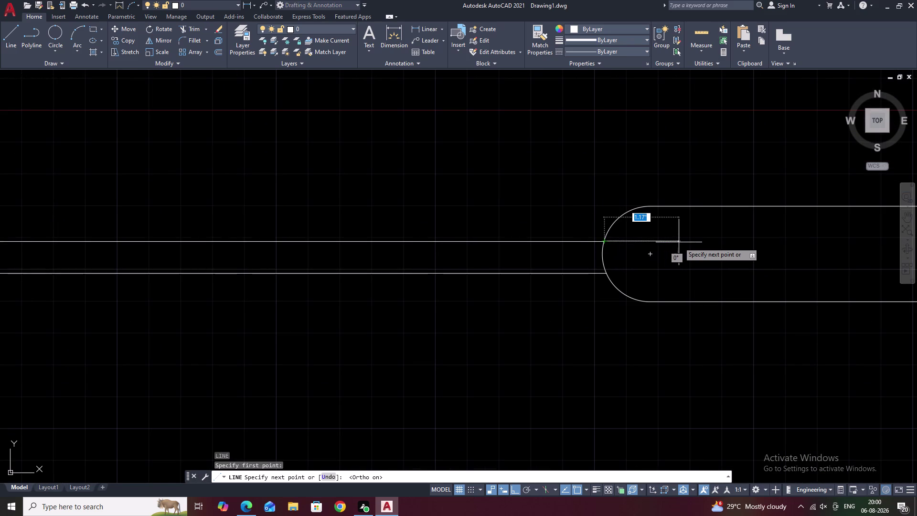
click(679, 242)
key(Escape)
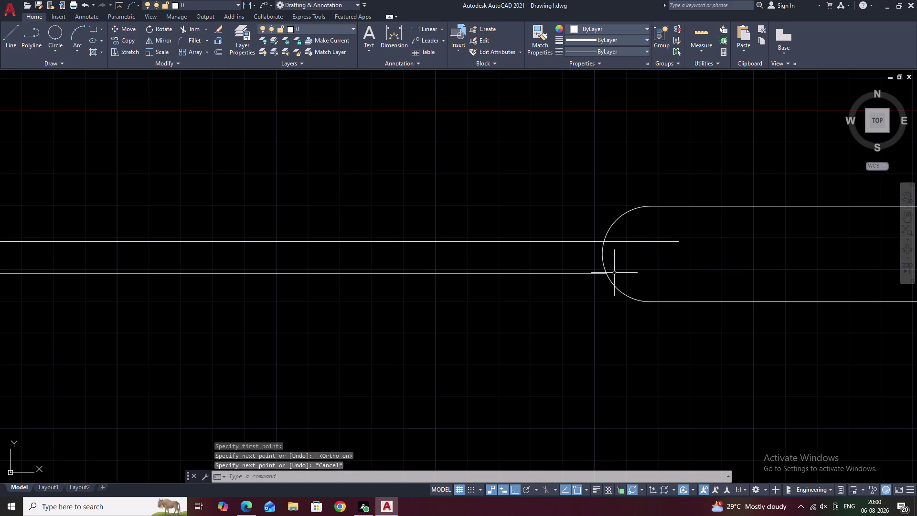
text(L)
key(space)
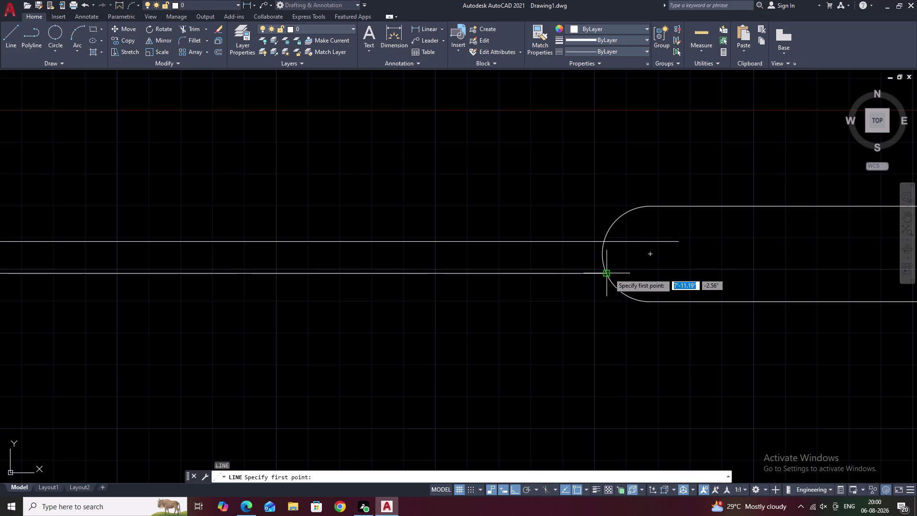
click(609, 274)
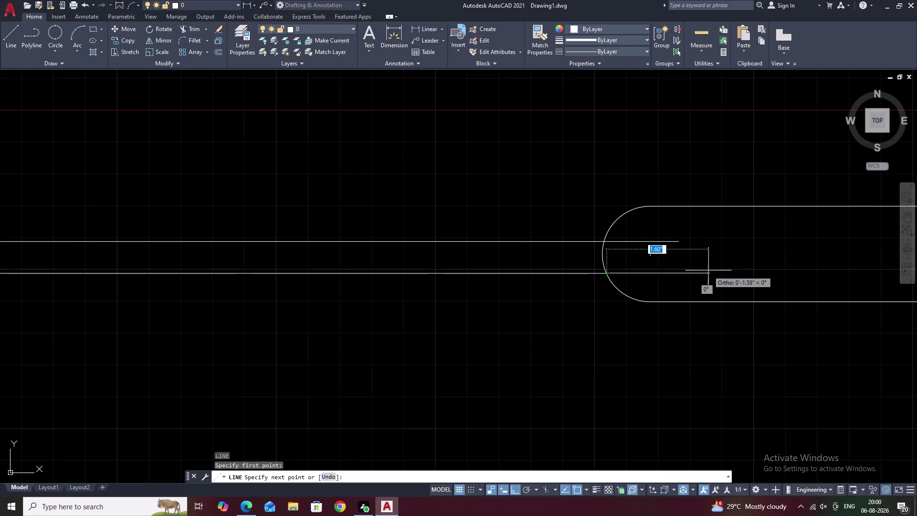
click(724, 269)
key(Escape)
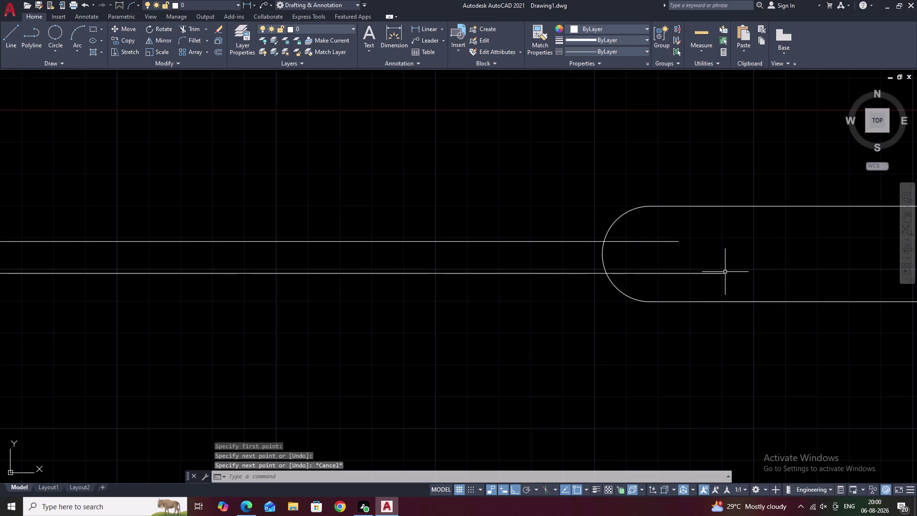
Draw a line from the inner edge to the slot's rounded end.
text(L)
key(space)
click(725, 272)
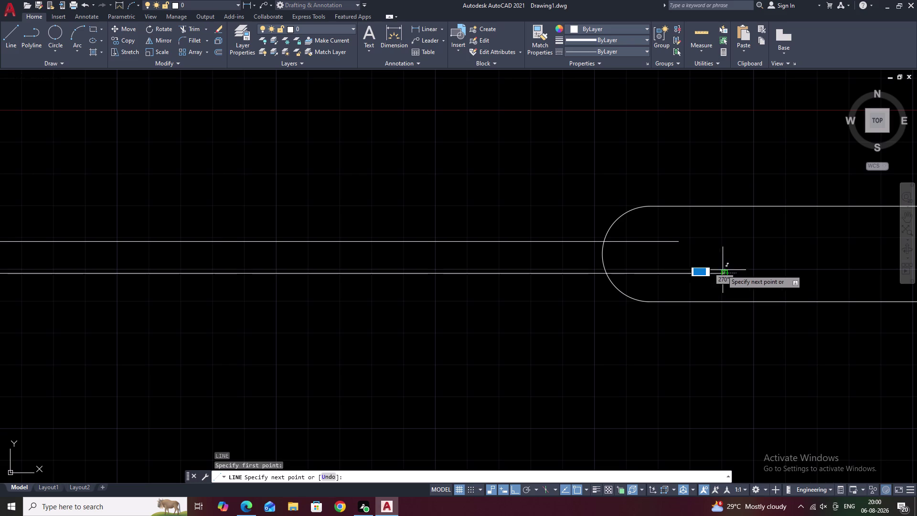
click(679, 241)
key(Escape)
Erase the short diagonal line at the leaf's rounded end.
scroll(down, 3)
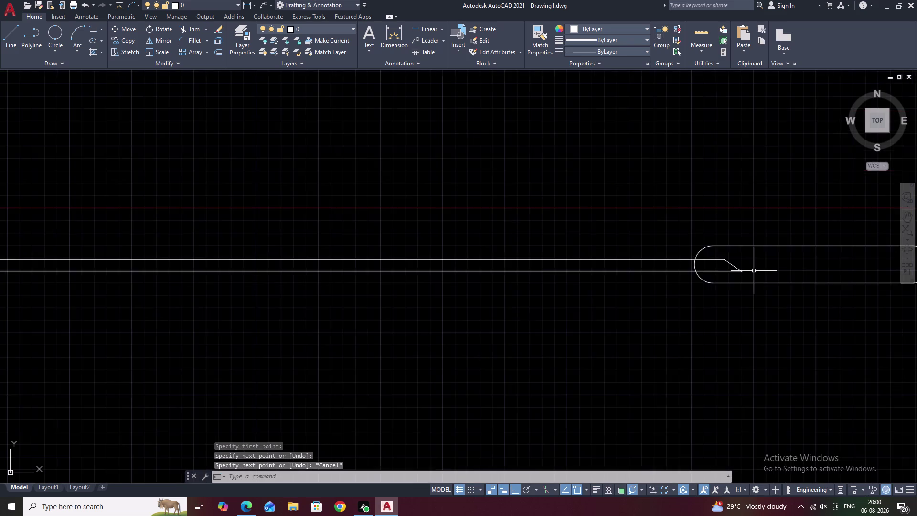
scroll(down, 3)
middle_drag(752, 273, 479, 308)
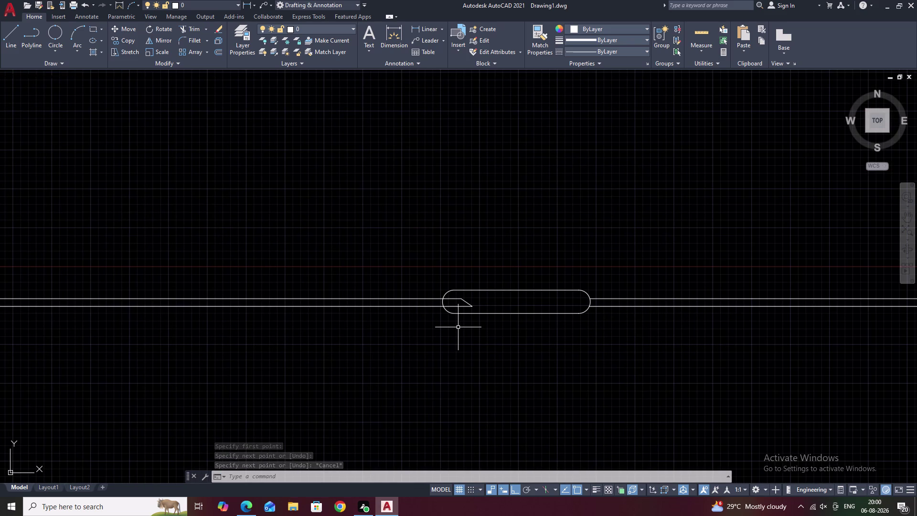
key(Escape)
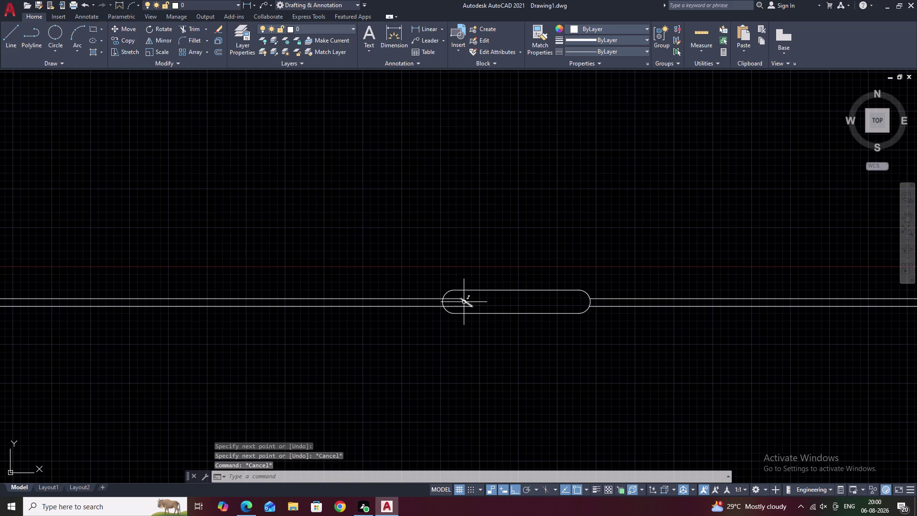
click(464, 301)
text(E)
key(space)
scroll(up, 3)
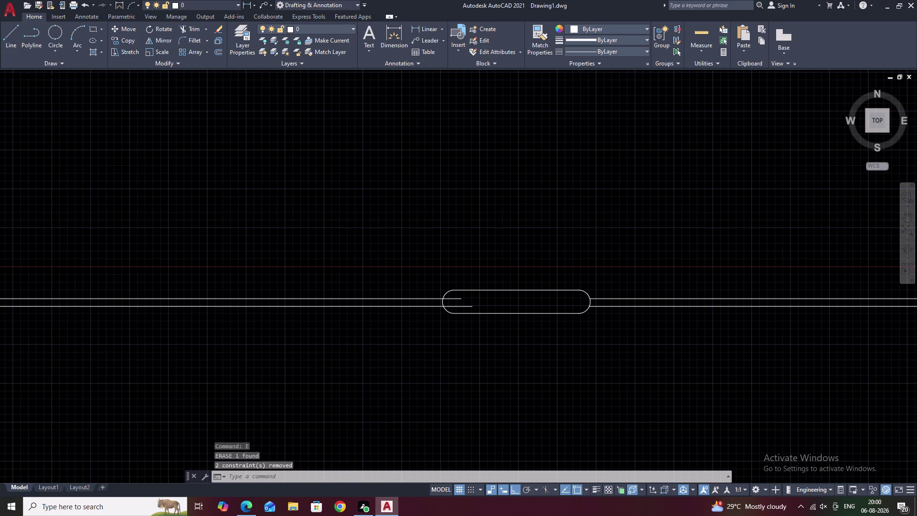
key(Escape)
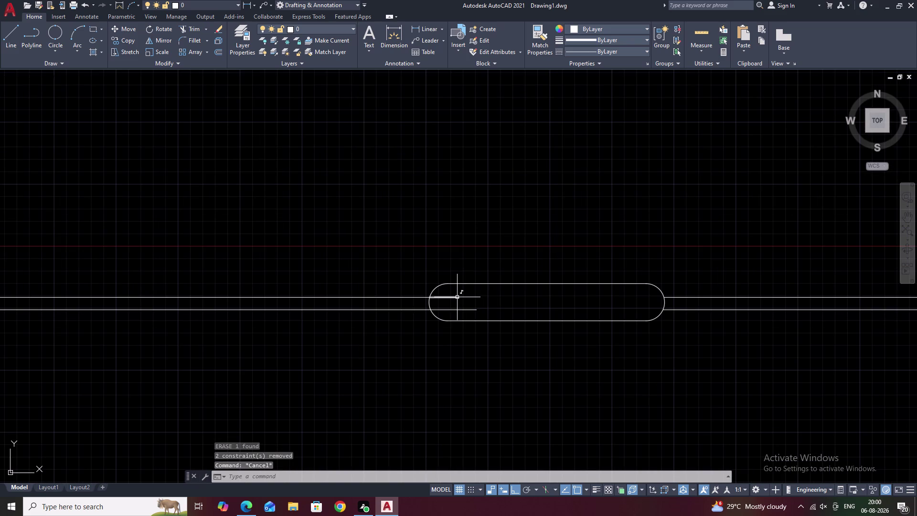
Redraw a short angled line inside the rounded end and view the whole door plan.
text(L)
key(space)
click(457, 297)
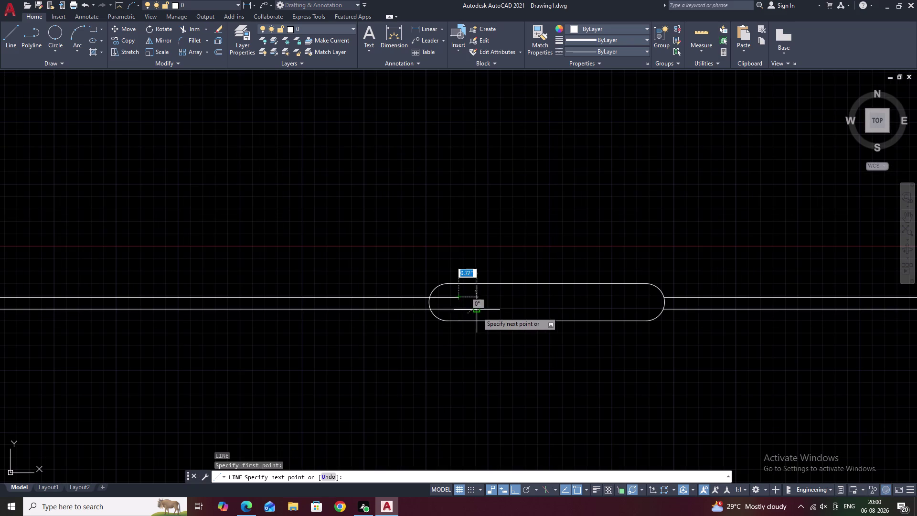
click(477, 311)
key(Escape)
middle_drag(502, 310, 524, 297)
scroll(down, 3)
scroll(down, 3)
middle_drag(525, 297, 498, 353)
scroll(down, 3)
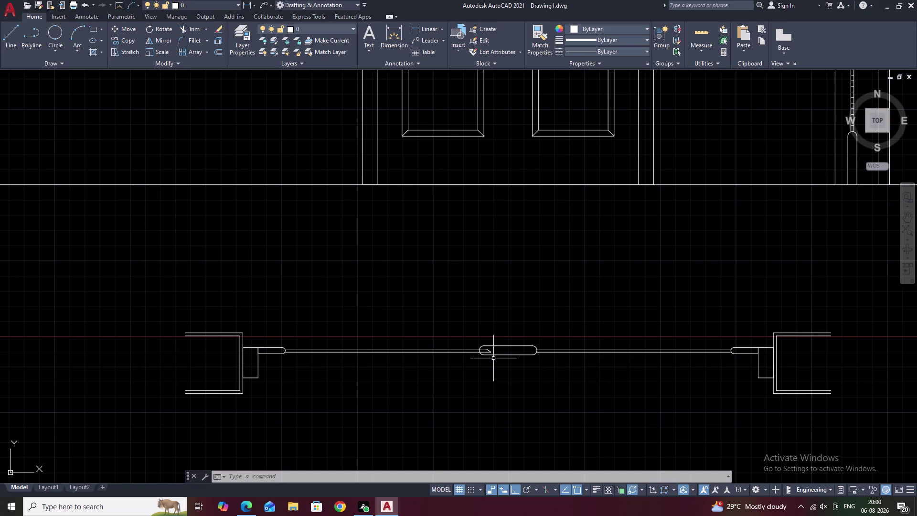
scroll(up, 3)
scroll(up, 3)
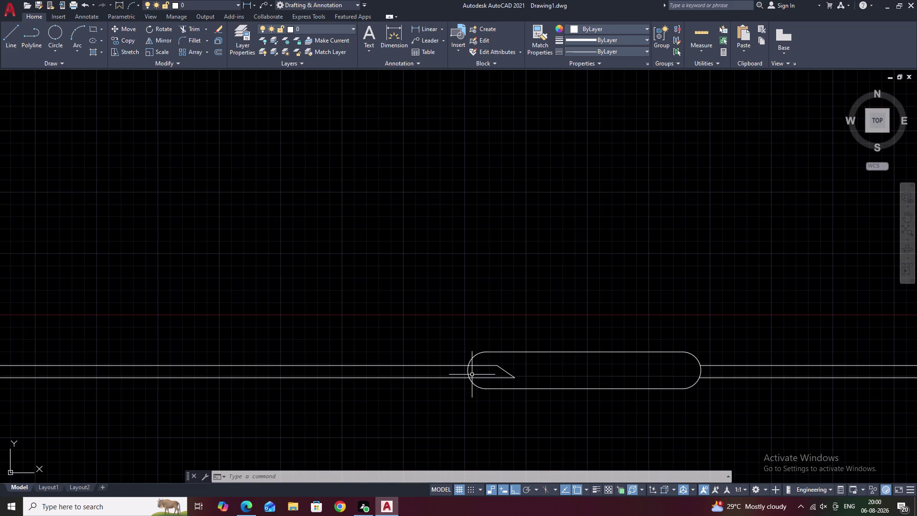
Erase the rounded arc at the leaf strip's near end.
scroll(up, 3)
click(472, 321)
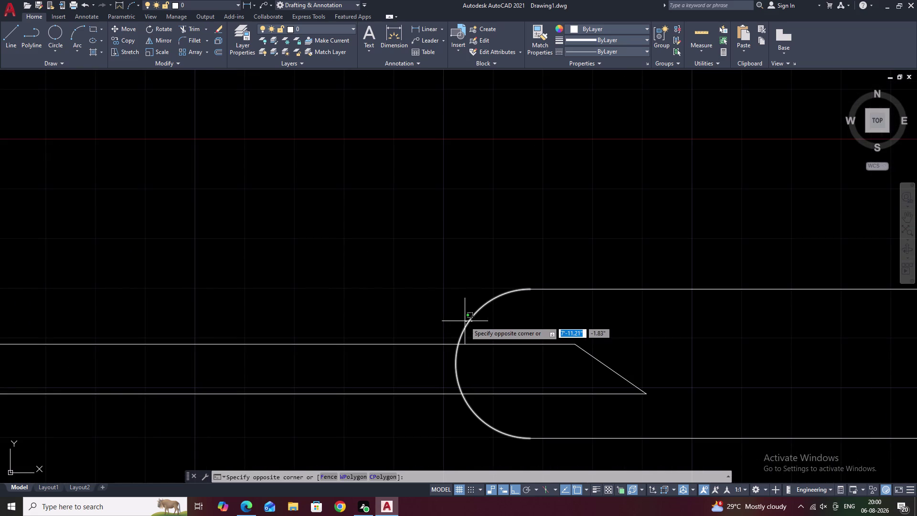
click(466, 320)
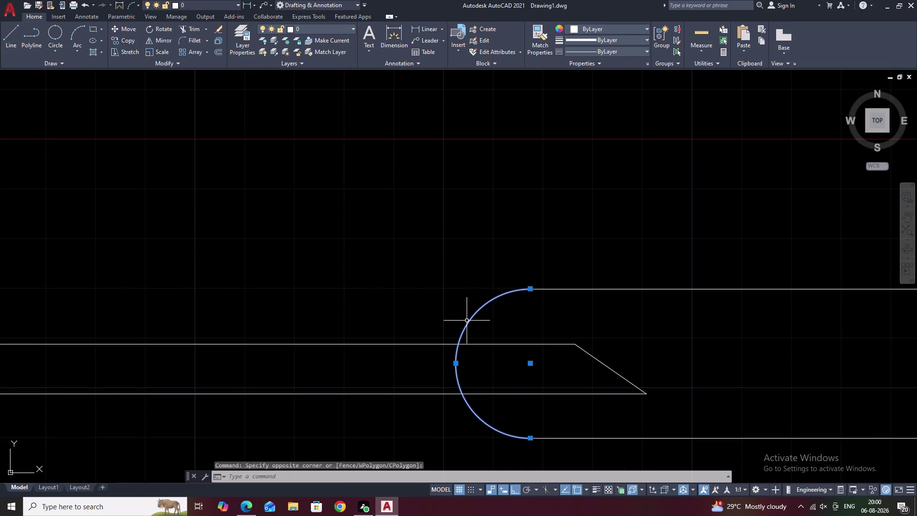
text(E)
key(space)
Draw the upper diagonal from the upper edge to the inner edge, Ortho off.
text(L)
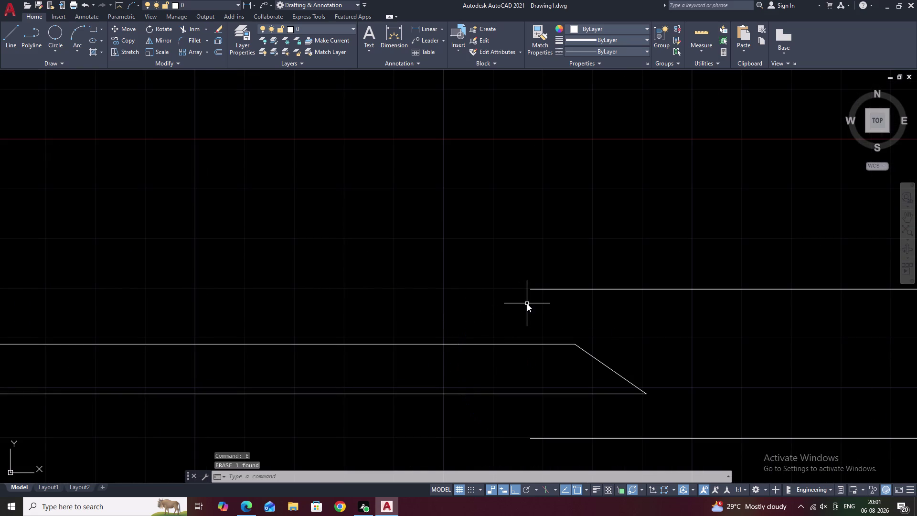
key(space)
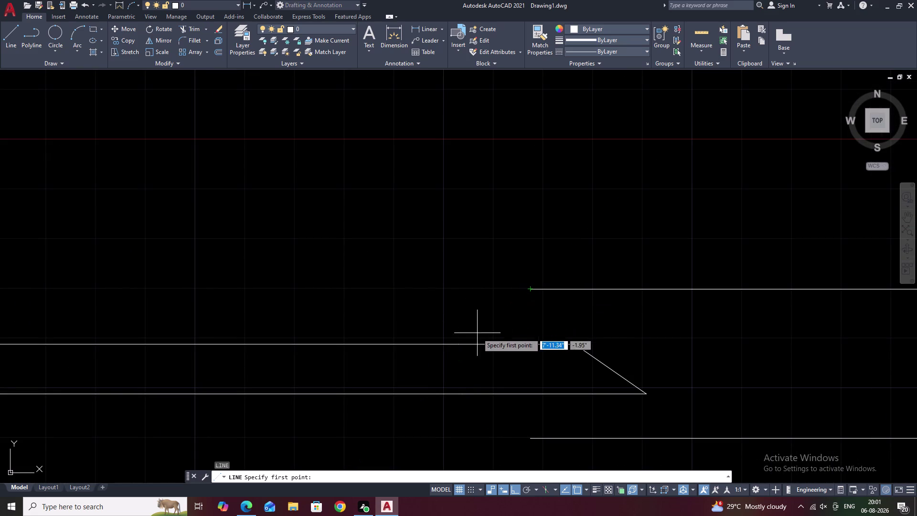
text(L)
key(space)
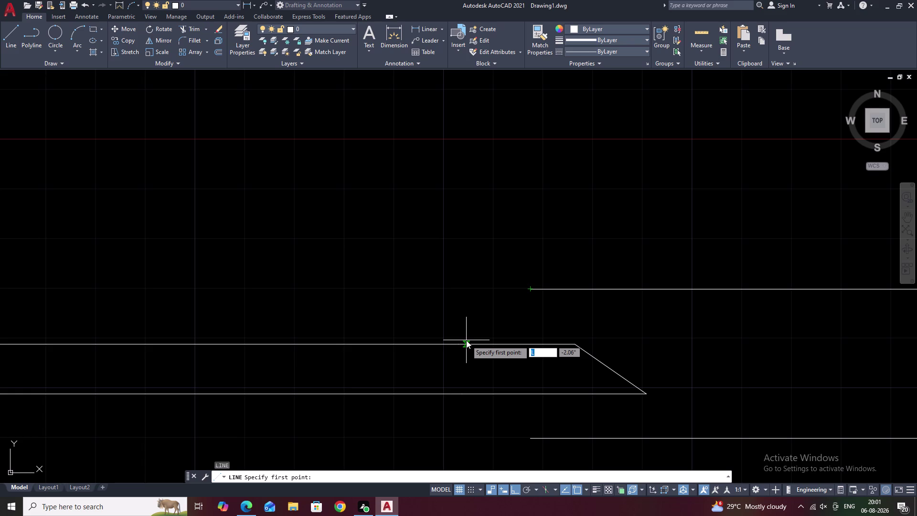
key(space)
key(Escape)
key(Escape)
key(Escape)
text(L)
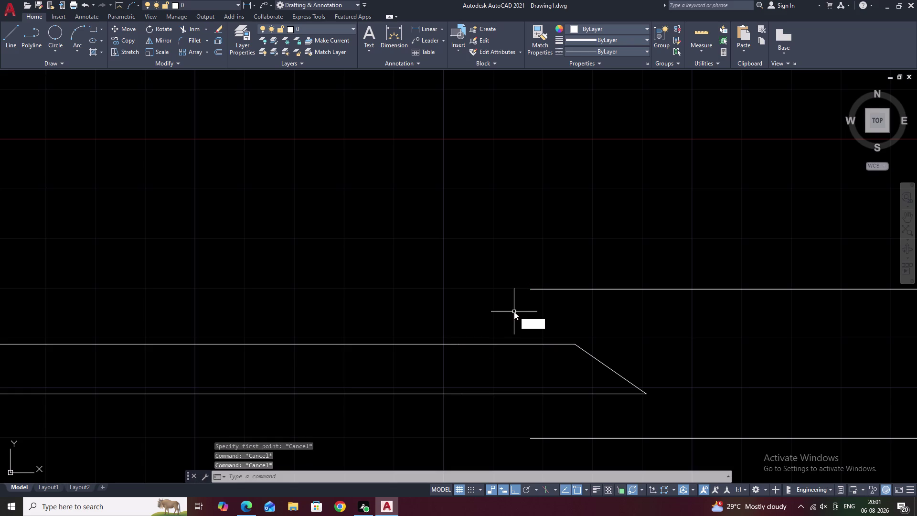
key(space)
click(532, 287)
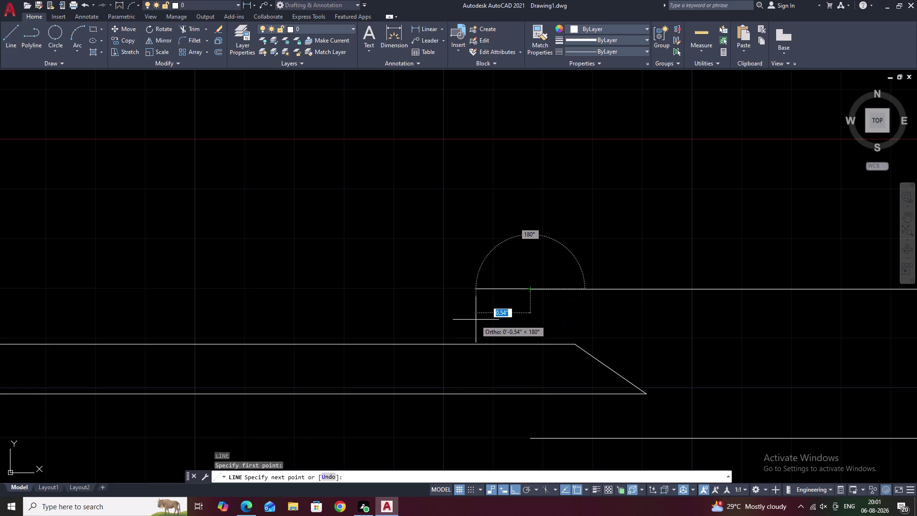
key(F8)
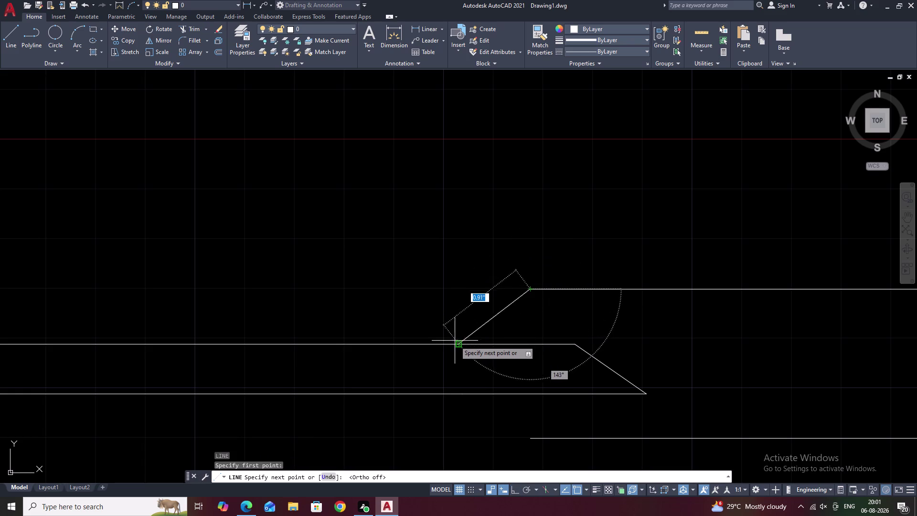
click(453, 342)
key(space)
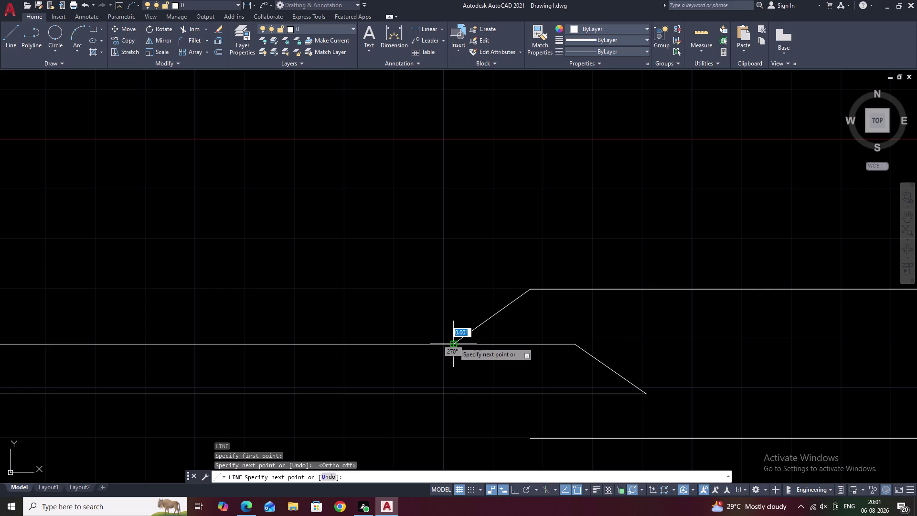
Draw the lower diagonal line ending on the bottom edge.
key(space)
click(529, 441)
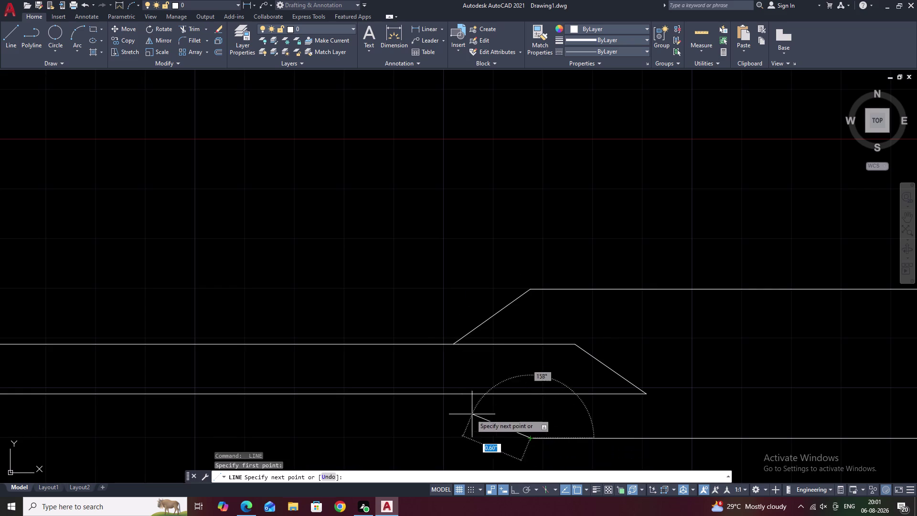
click(449, 396)
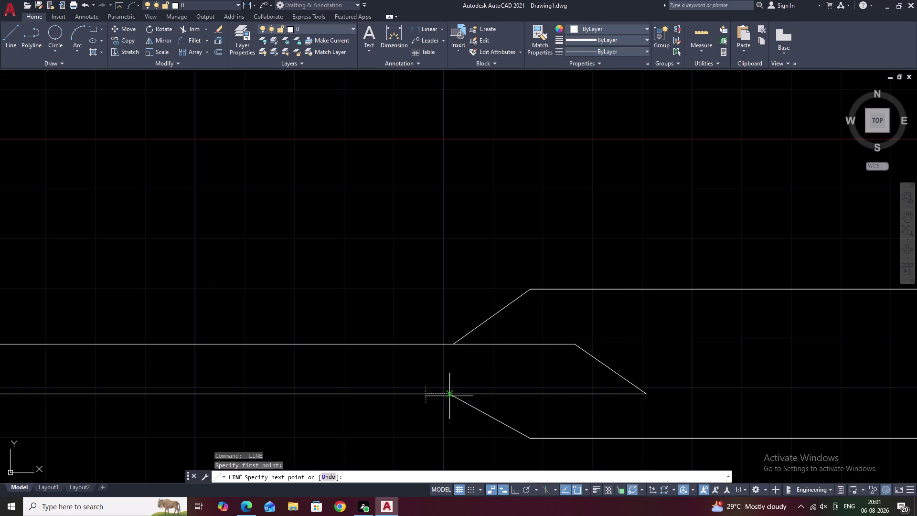
key(Escape)
Erase the rounded arc at the leaf strip's opposite end.
scroll(down, 3)
middle_drag(618, 406, 366, 396)
middle_drag(461, 388, 426, 388)
scroll(down, 3)
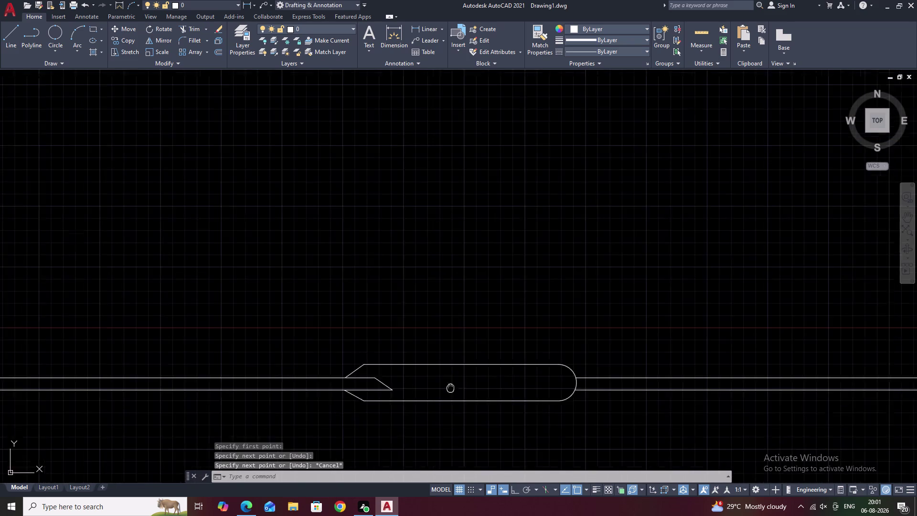
middle_drag(426, 388, 353, 387)
scroll(up, 3)
click(473, 368)
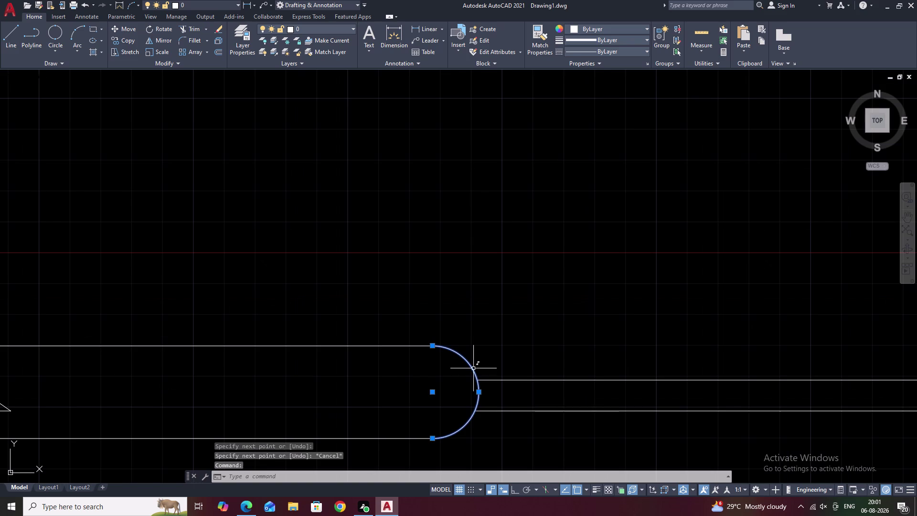
text(E)
key(space)
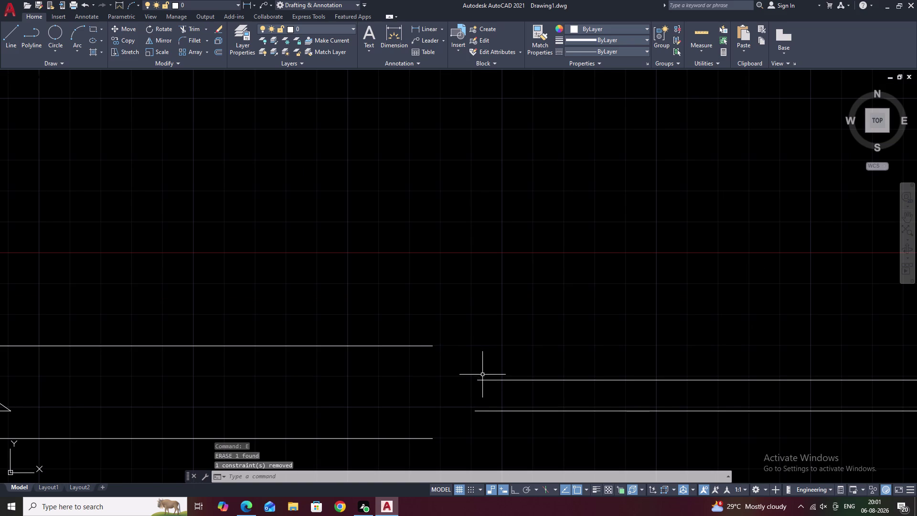
Pan the view to bring the angled end into view.
text(L)
key(space)
middle_drag(518, 385, 523, 386)
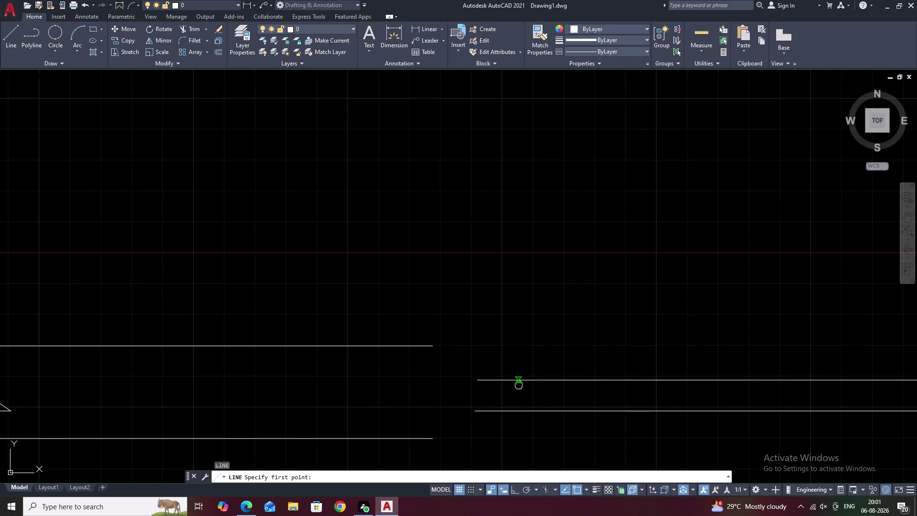
middle_drag(523, 385, 676, 398)
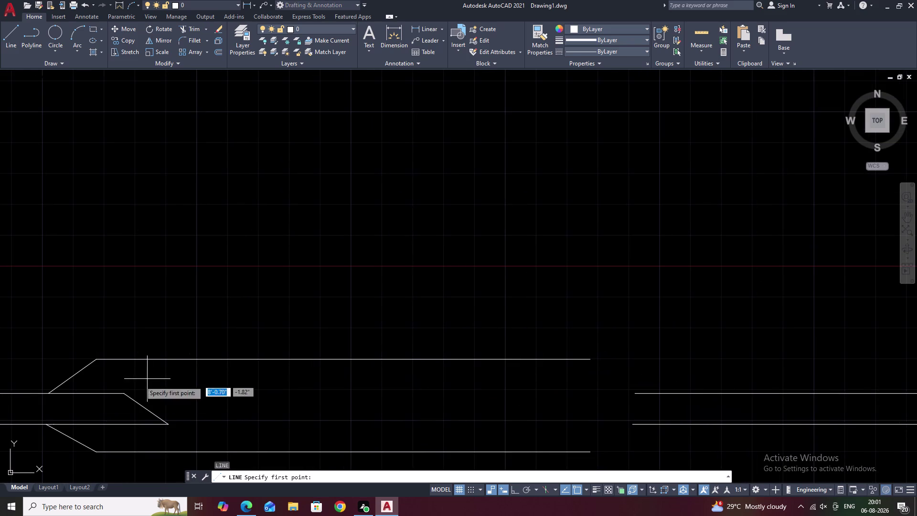
key(Escape)
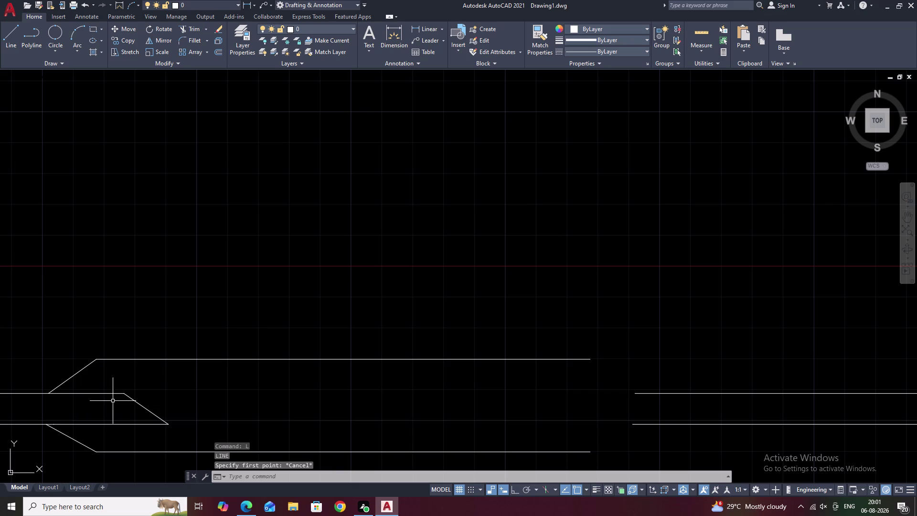
middle_drag(152, 409, 313, 390)
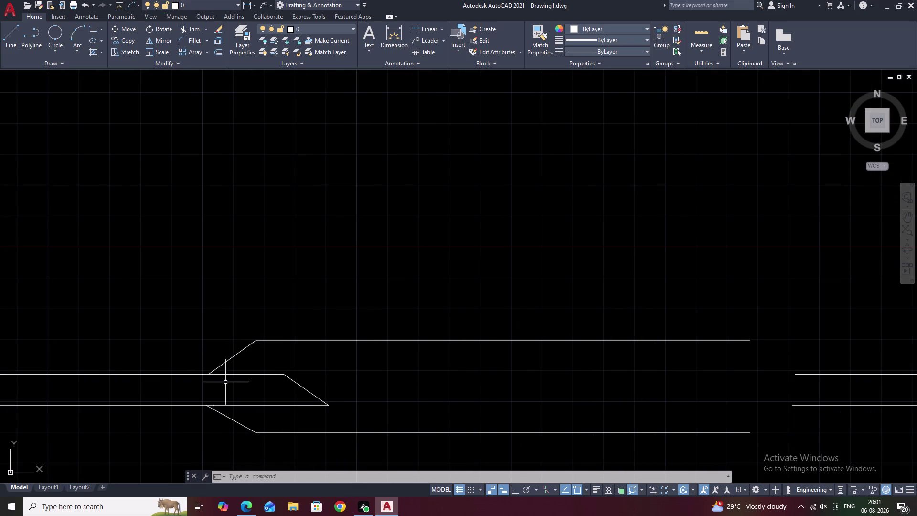
Draw the short vertical line closing the tapered end between the leaf lines.
scroll(up, 3)
text(L)
key(space)
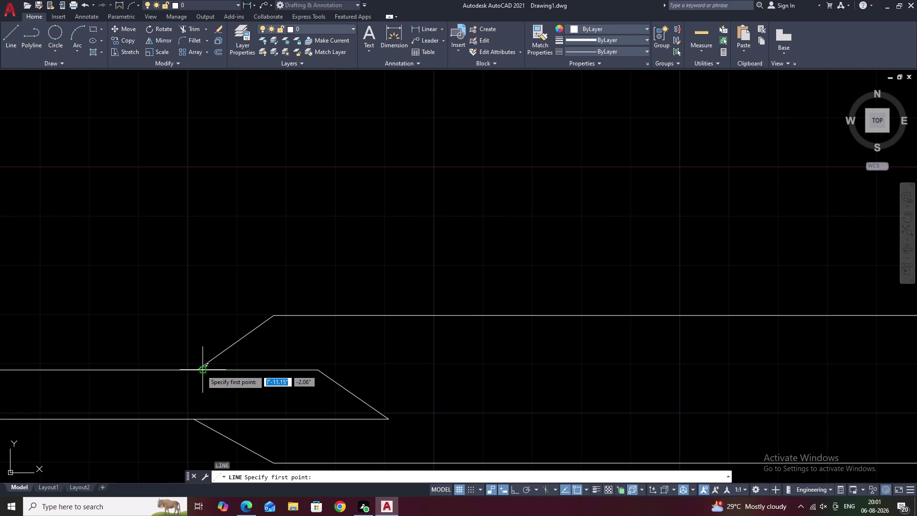
click(192, 419)
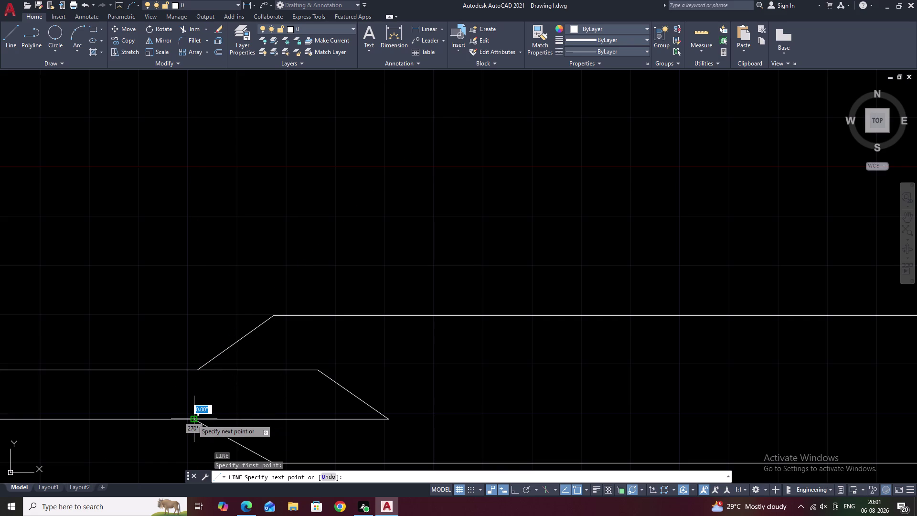
click(192, 418)
click(198, 371)
key(Escape)
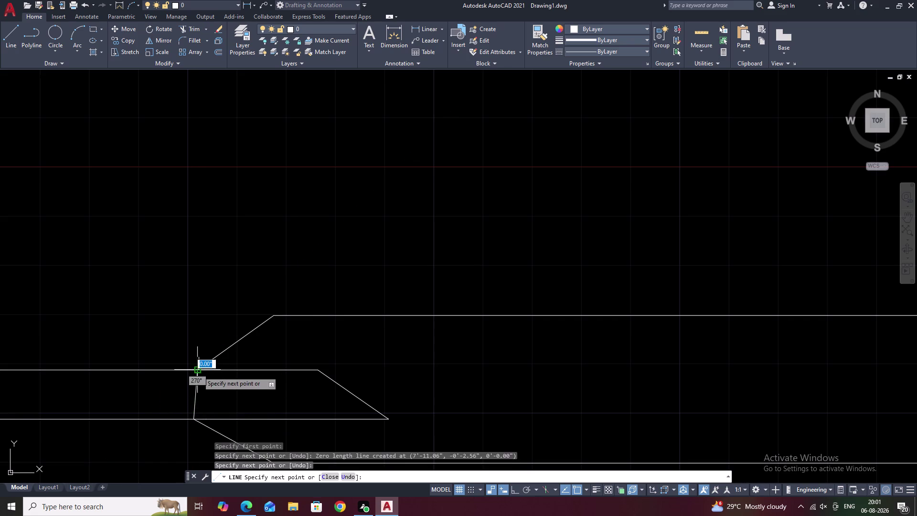
drag(275, 359, 268, 440)
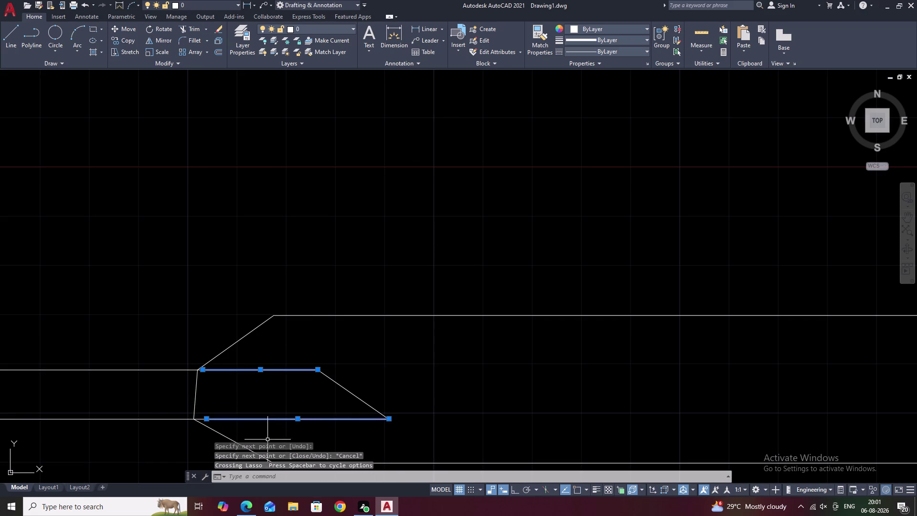
Mirror the chamfered edge lines about a vertical axis, keeping the originals.
click(344, 387)
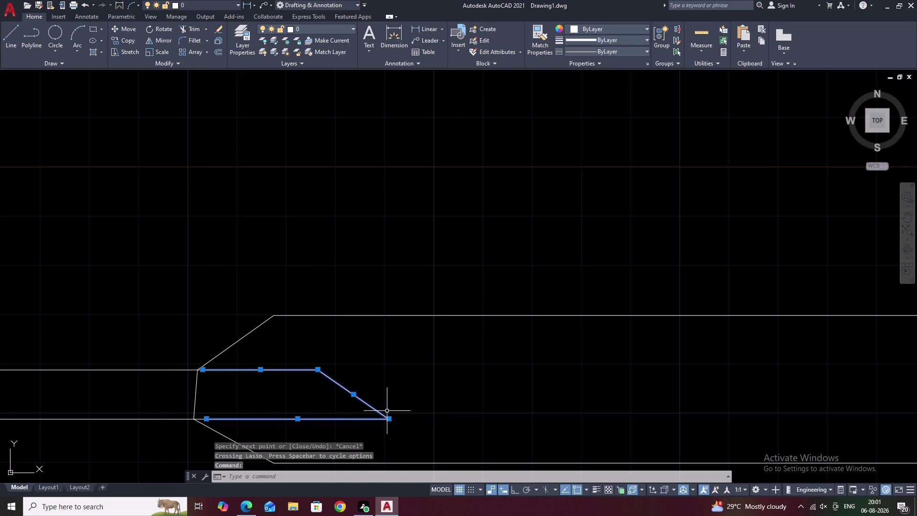
text(MI)
key(space)
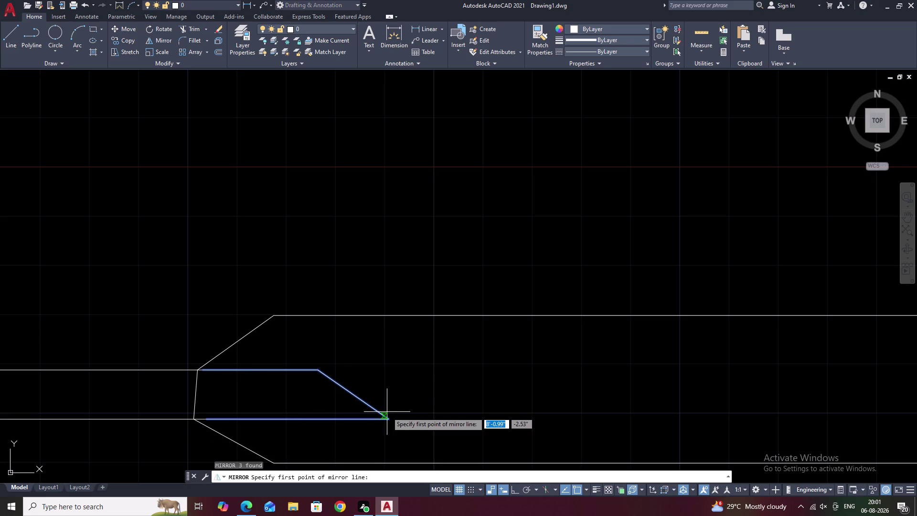
click(386, 421)
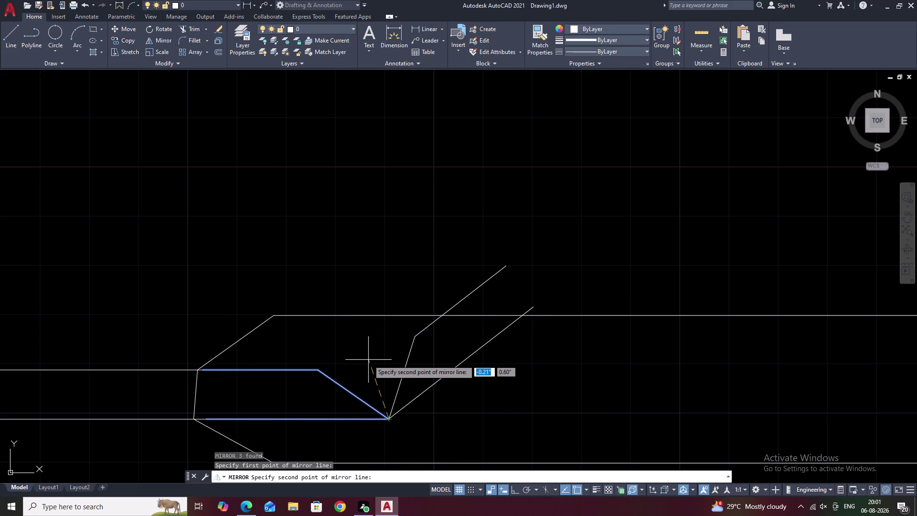
key(F8)
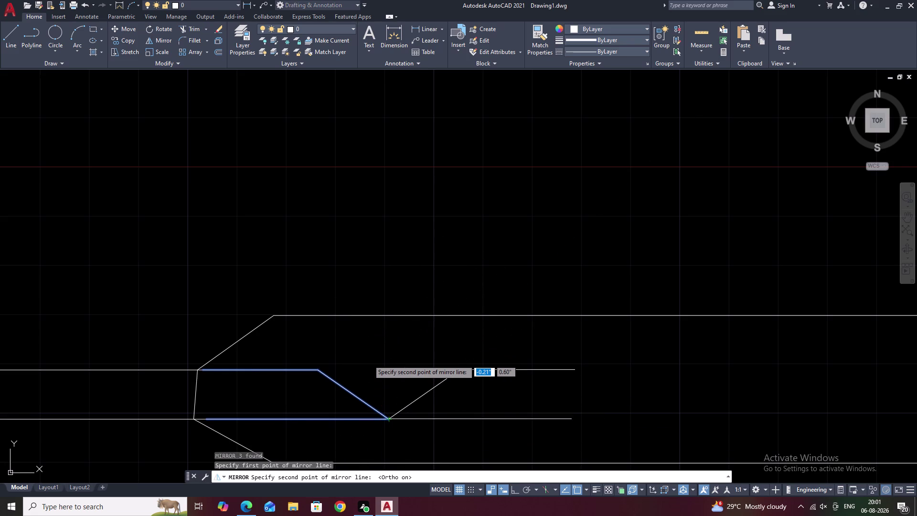
click(369, 360)
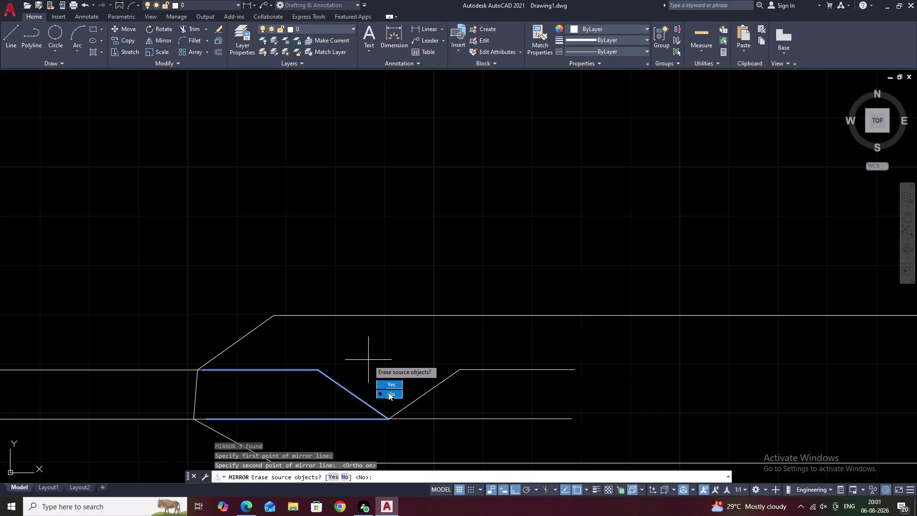
drag(388, 392, 368, 359)
Move the mirrored copy to the long outline's right end.
drag(484, 362, 444, 425)
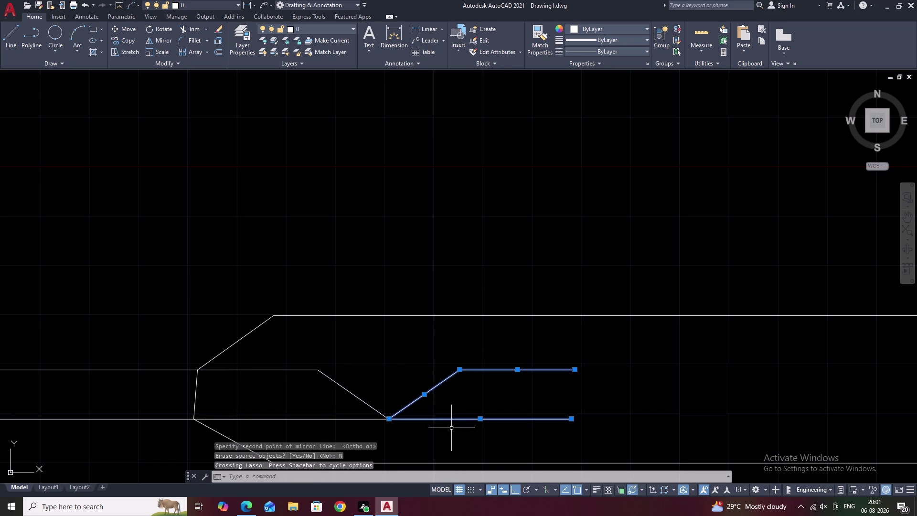
text(M)
key(space)
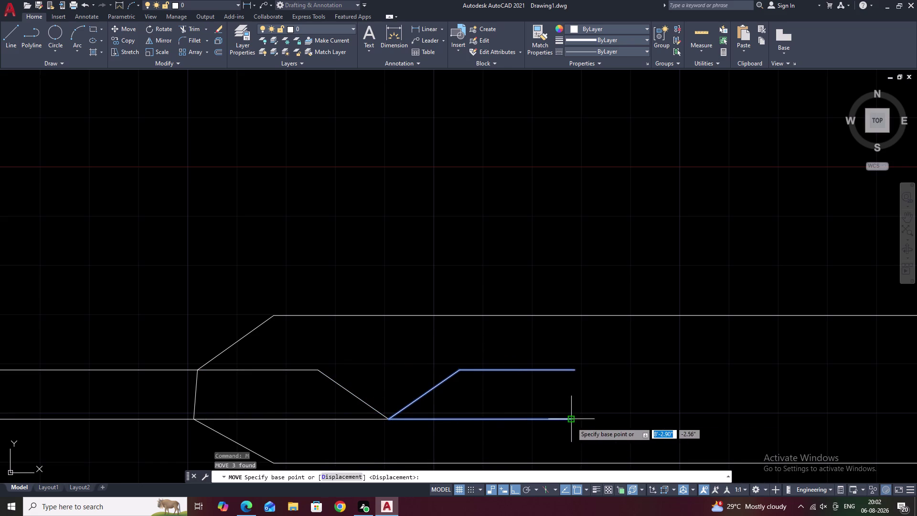
click(572, 422)
scroll(down, 3)
middle_drag(735, 427, 402, 410)
middle_drag(661, 420, 602, 416)
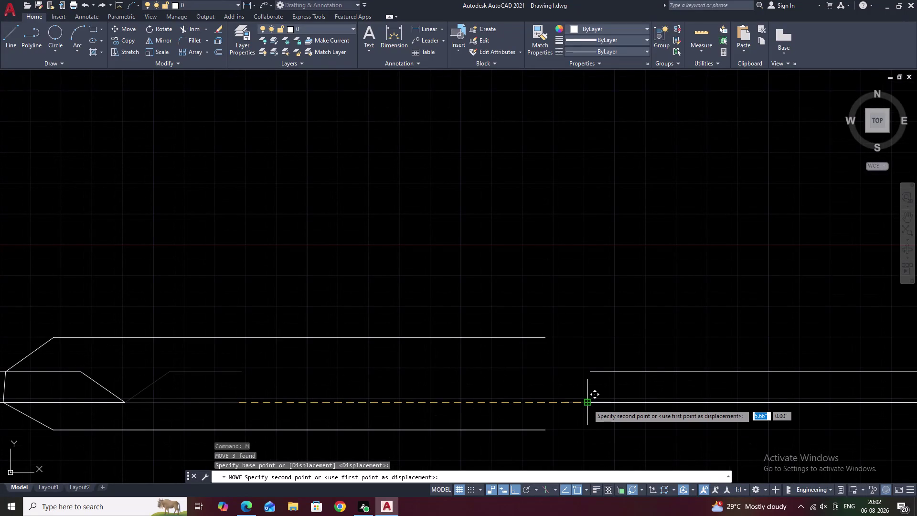
click(588, 404)
key(Escape)
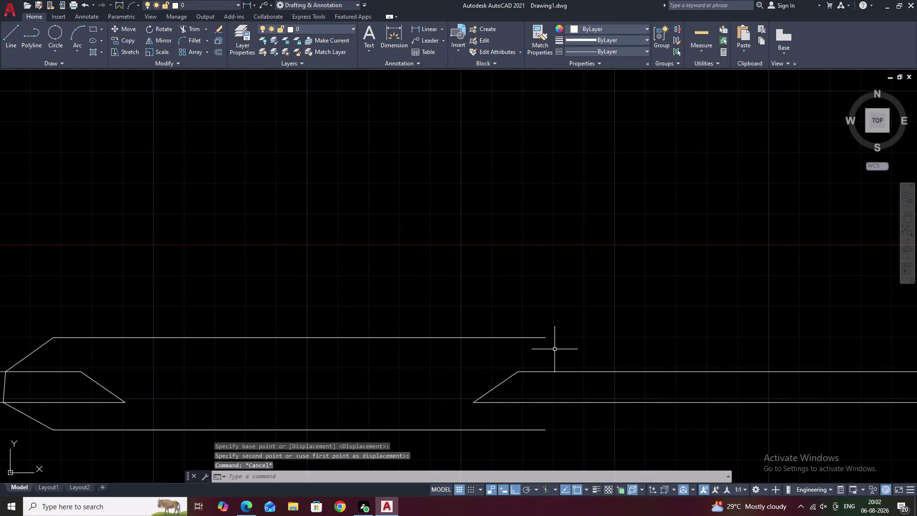
Draw upper and lower angled lines joining the edge ends to the copy's corners.
text(L)
key(space)
click(547, 340)
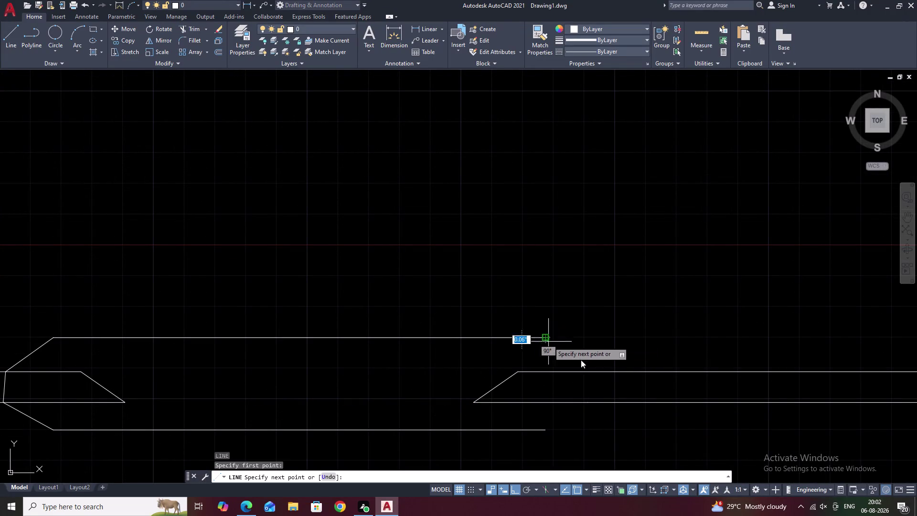
key(F8)
double_click(603, 369)
key(space)
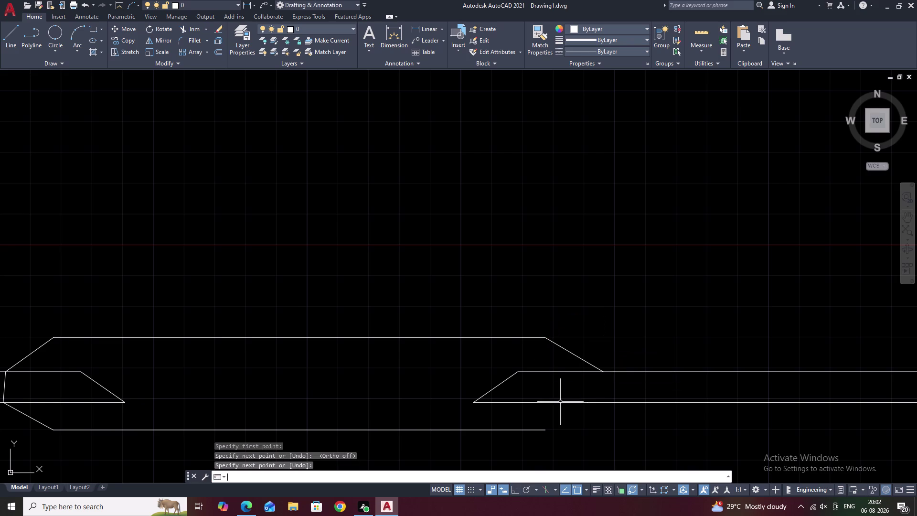
key(space)
click(545, 430)
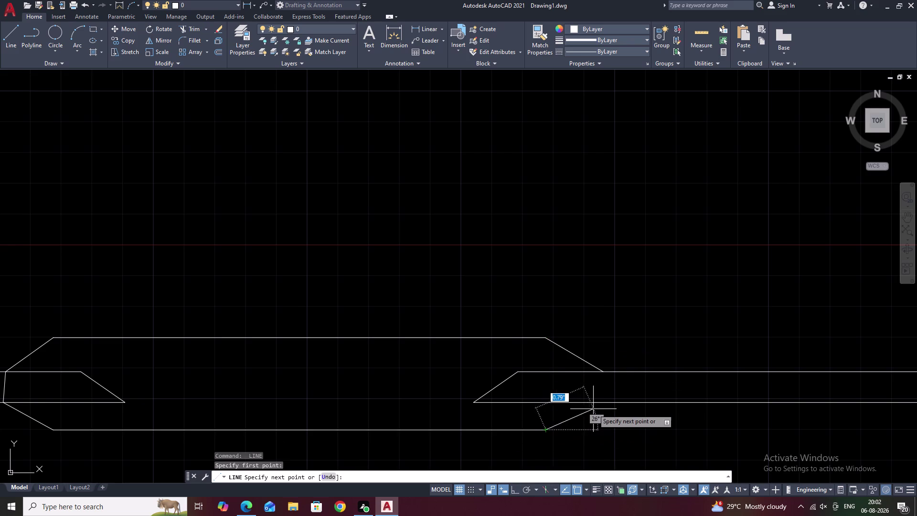
click(602, 405)
key(Escape)
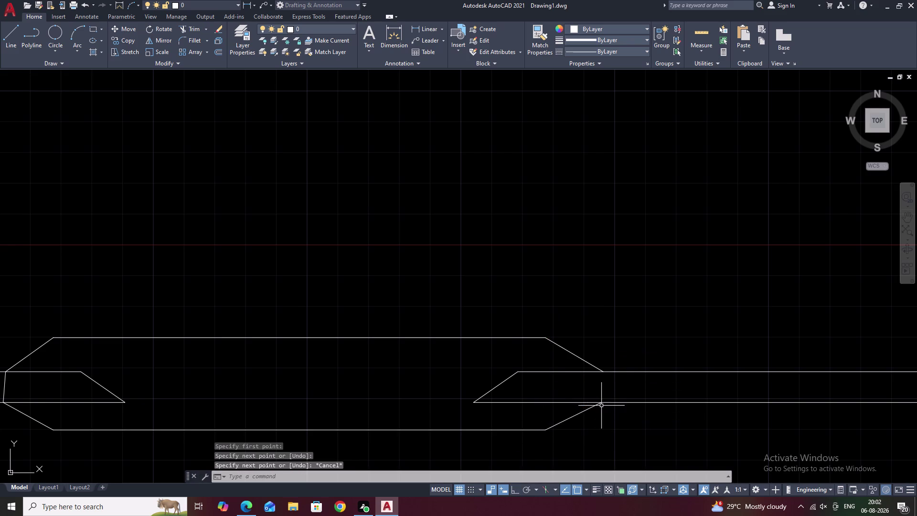
scroll(down, 3)
middle_drag(469, 397, 498, 372)
Erase the first rounded end arc of the narrow leaf-edge strip.
scroll(down, 3)
middle_drag(510, 416, 514, 399)
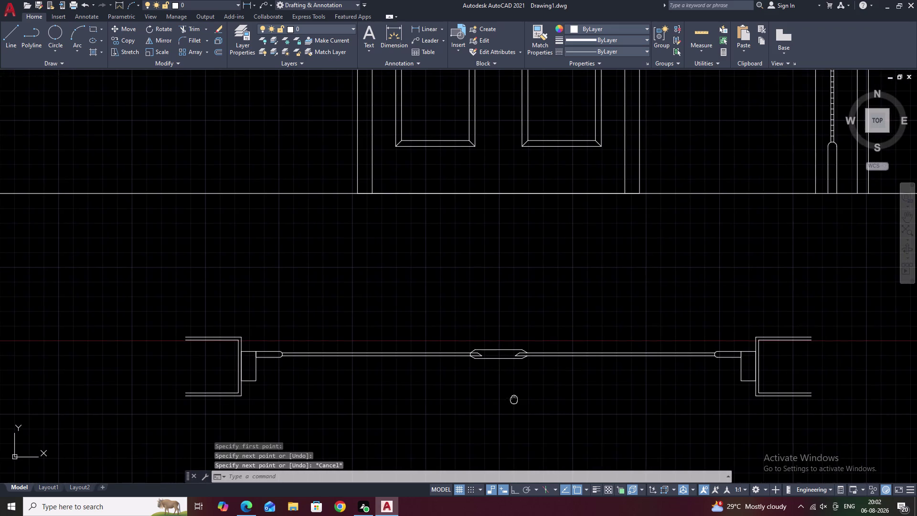
middle_drag(573, 338, 475, 418)
middle_drag(524, 347, 382, 456)
middle_drag(556, 117, 552, 186)
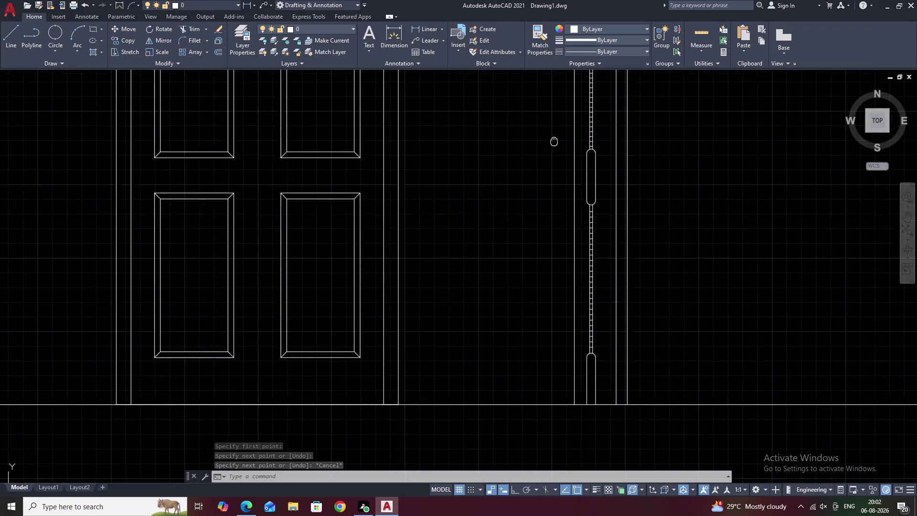
middle_drag(552, 186, 550, 221)
scroll(up, 3)
scroll(up, 3)
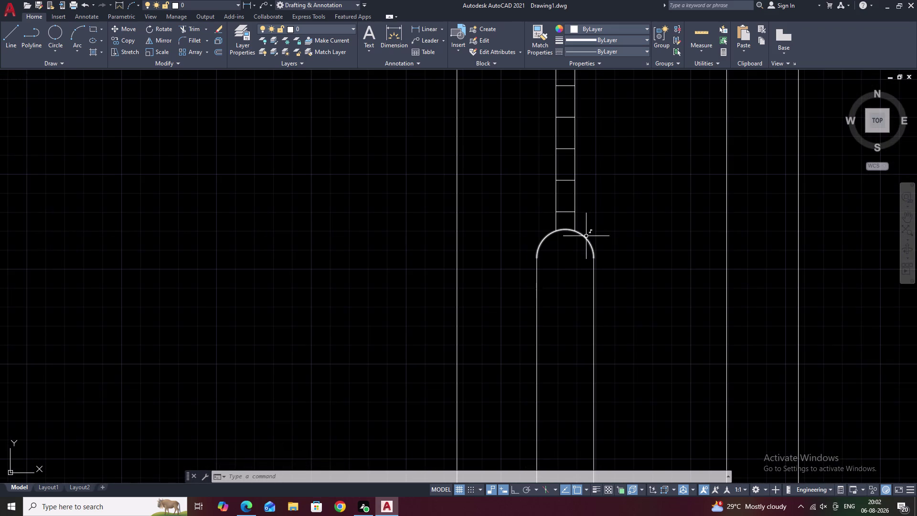
click(586, 236)
text(E)
key(space)
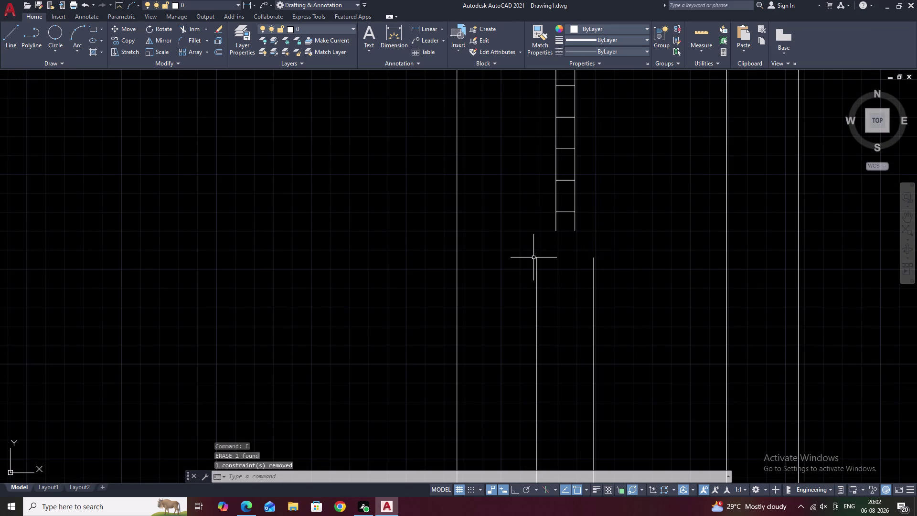
Draw two angled lines tapering the strip's sides into the ladder corners.
text(L)
key(space)
click(536, 259)
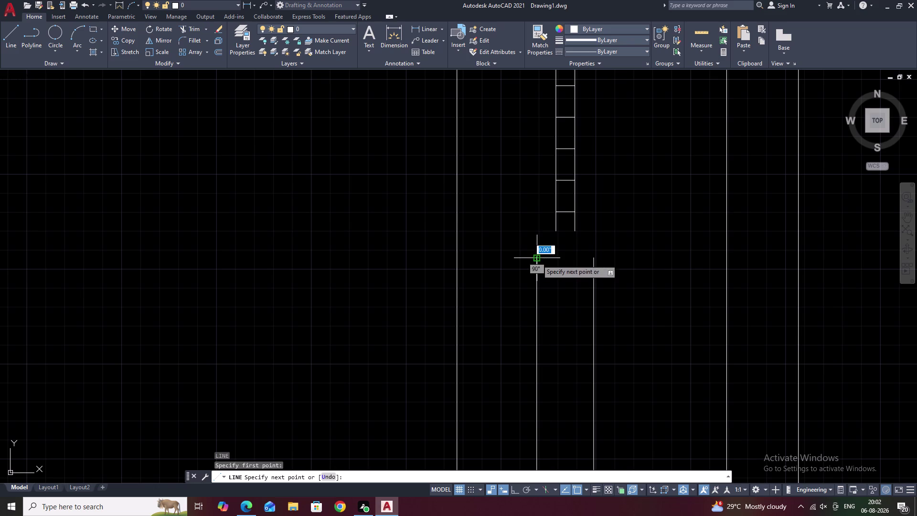
click(555, 212)
key(space)
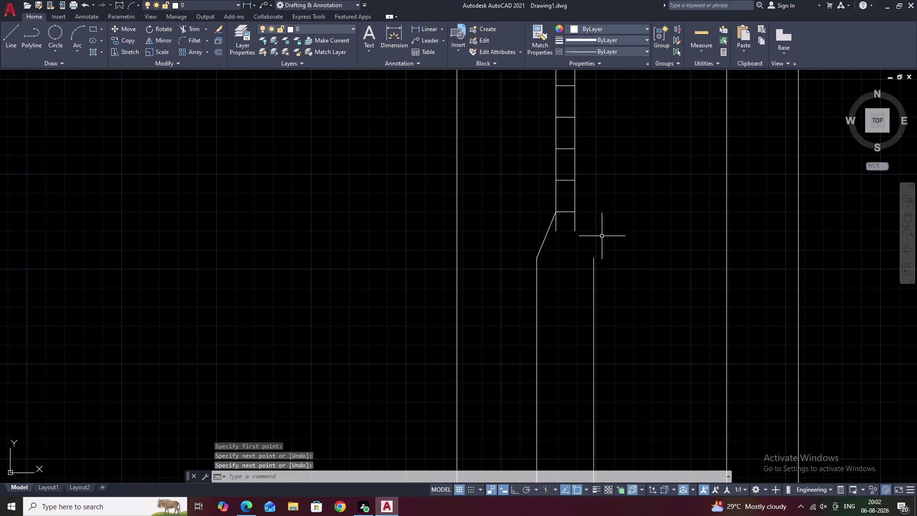
key(space)
click(595, 257)
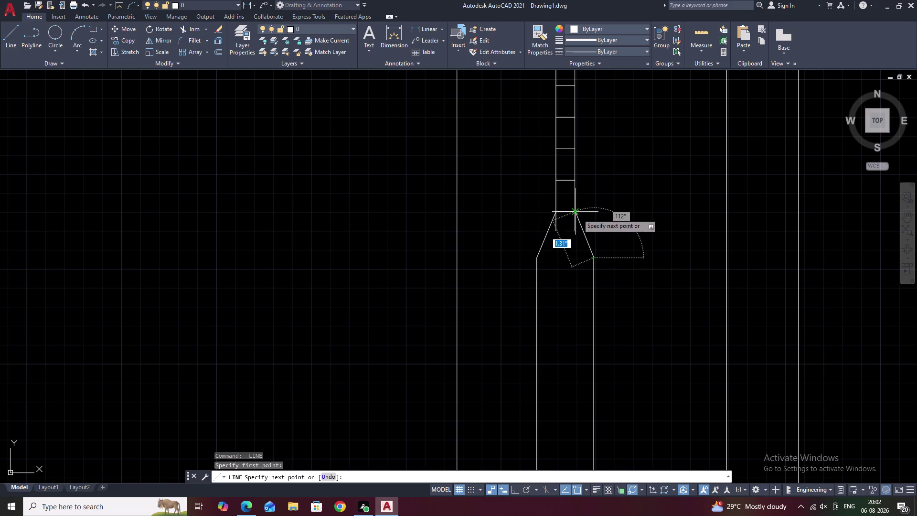
click(576, 213)
key(Escape)
Erase the strip's other rounded end arc.
middle_drag(553, 234, 582, 135)
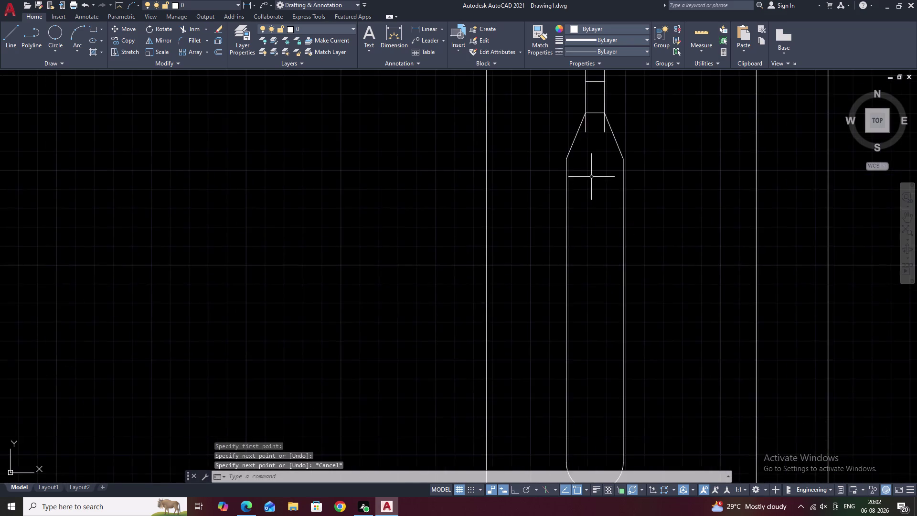
scroll(down, 3)
middle_drag(595, 273, 596, 209)
scroll(up, 3)
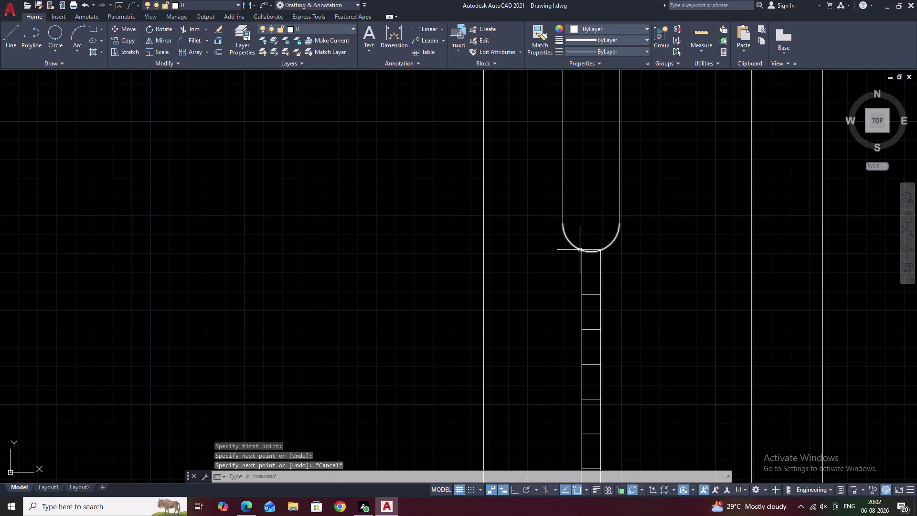
click(580, 250)
text(E)
key(space)
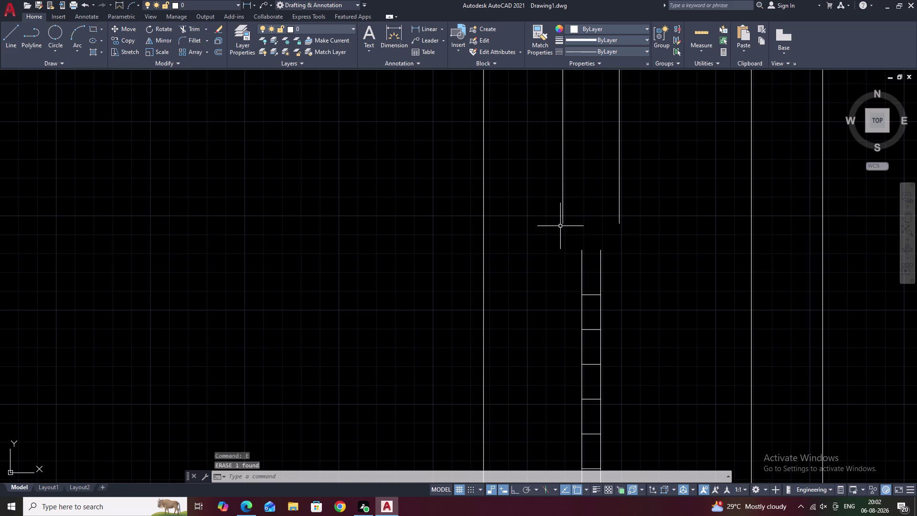
Draw two angled lines at that end joining the strip sides to the ladder.
text(L)
key(space)
scroll(up, 3)
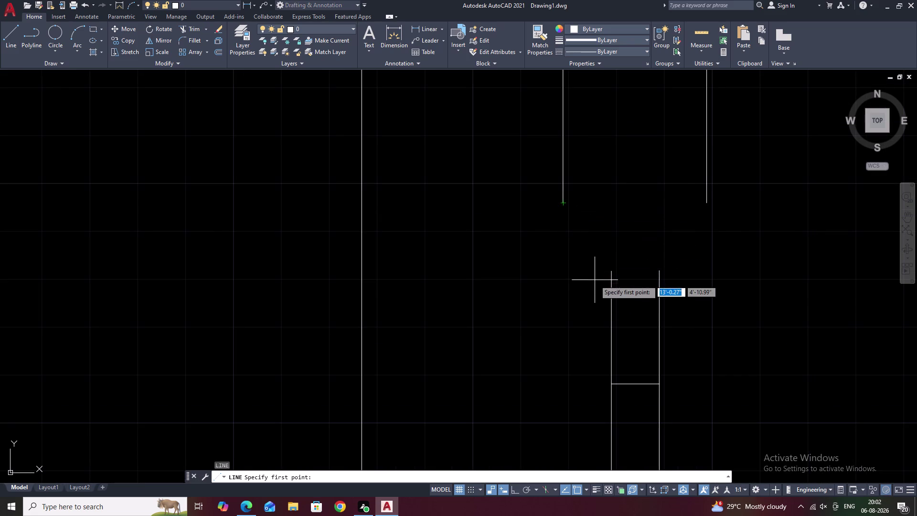
click(562, 203)
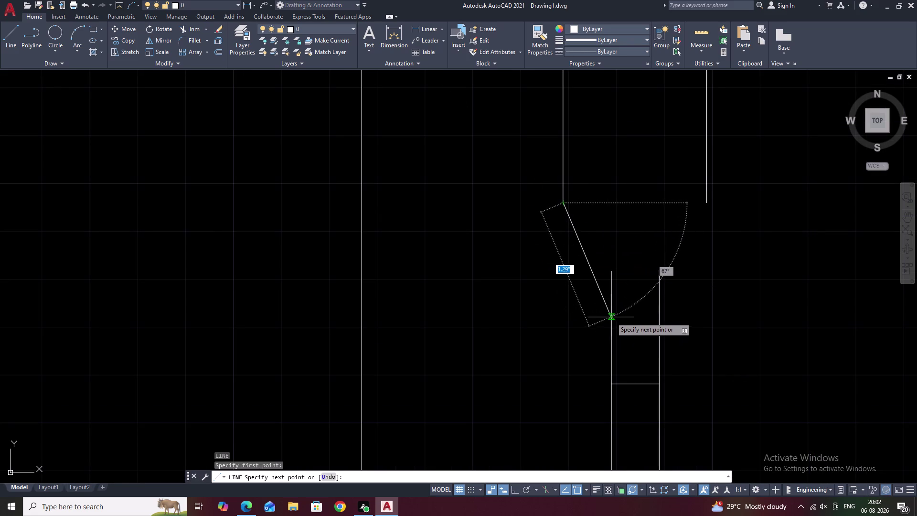
click(612, 315)
key(space)
key(space)
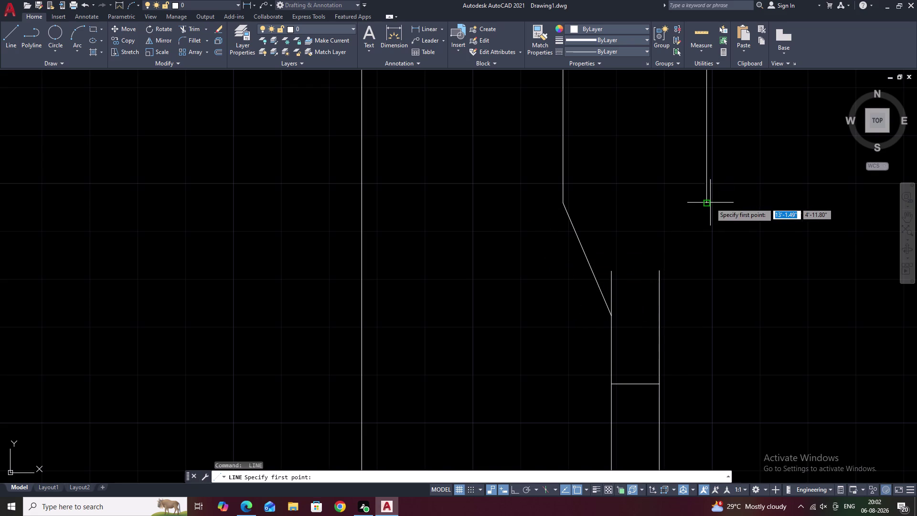
click(707, 203)
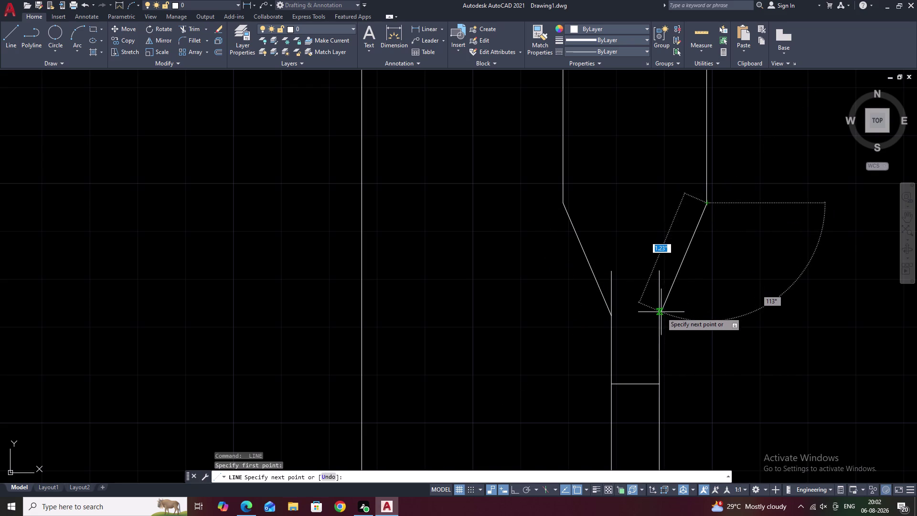
click(660, 315)
key(Escape)
scroll(down, 3)
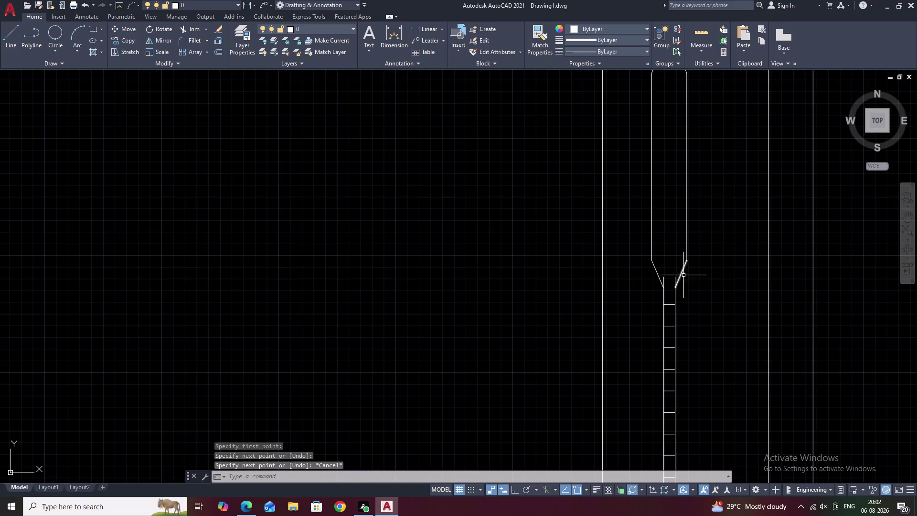
middle_click(686, 275)
scroll(down, 3)
middle_drag(695, 252, 673, 290)
scroll(down, 3)
scroll(up, 3)
scroll(down, 3)
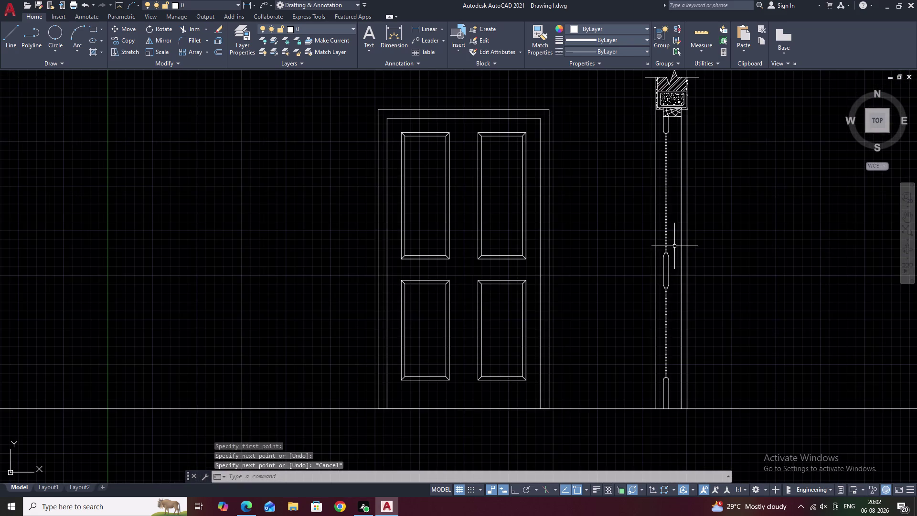
Erase the rounded strip end arc below the frame corner detail.
middle_drag(673, 231, 642, 290)
scroll(up, 3)
middle_drag(634, 186, 630, 197)
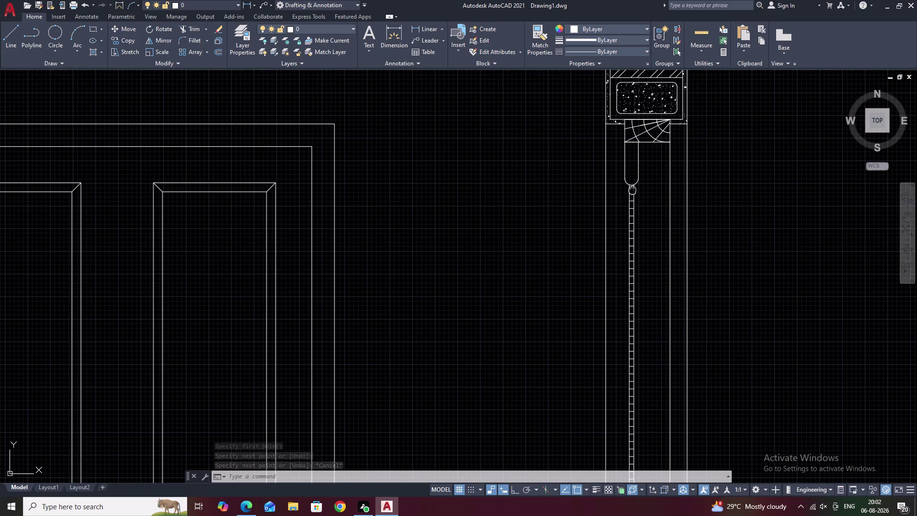
middle_drag(630, 196, 606, 269)
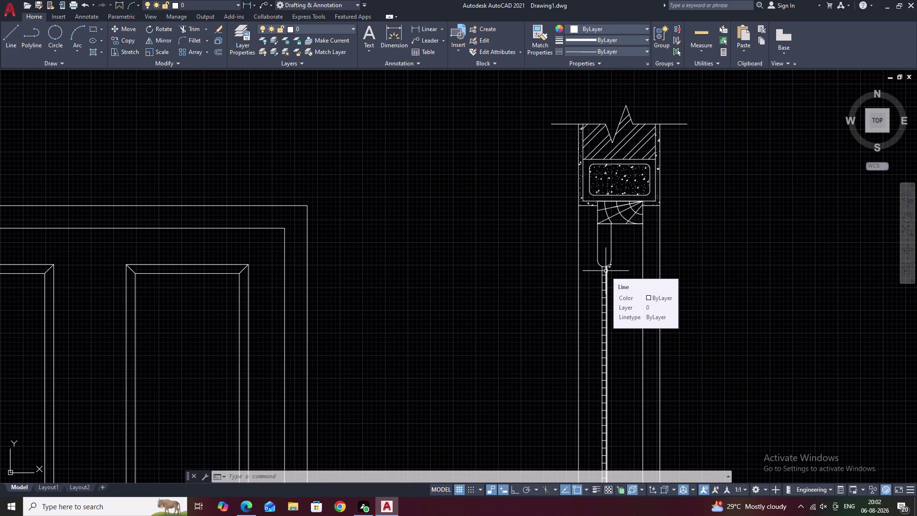
scroll(up, 3)
click(613, 281)
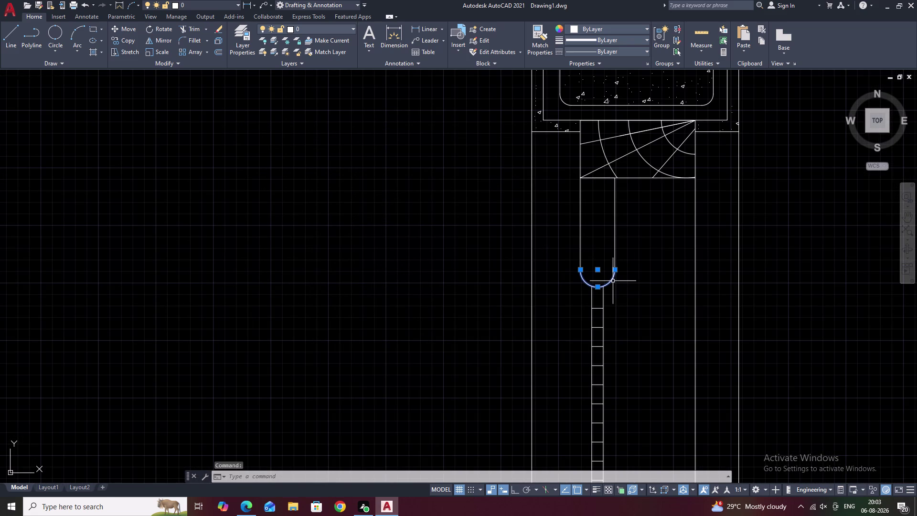
text(E)
key(space)
Draw two diagonals tapering the strip edges into the leaf edge ends.
scroll(up, 3)
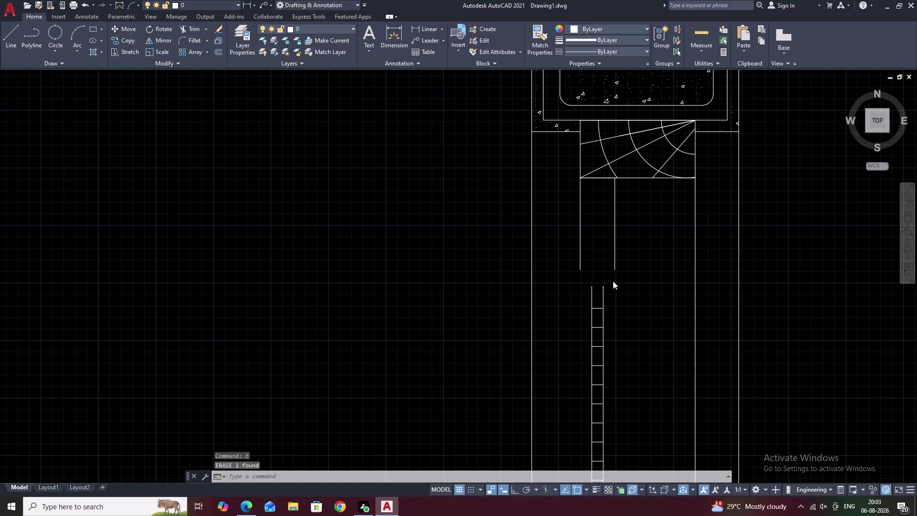
text(L)
key(space)
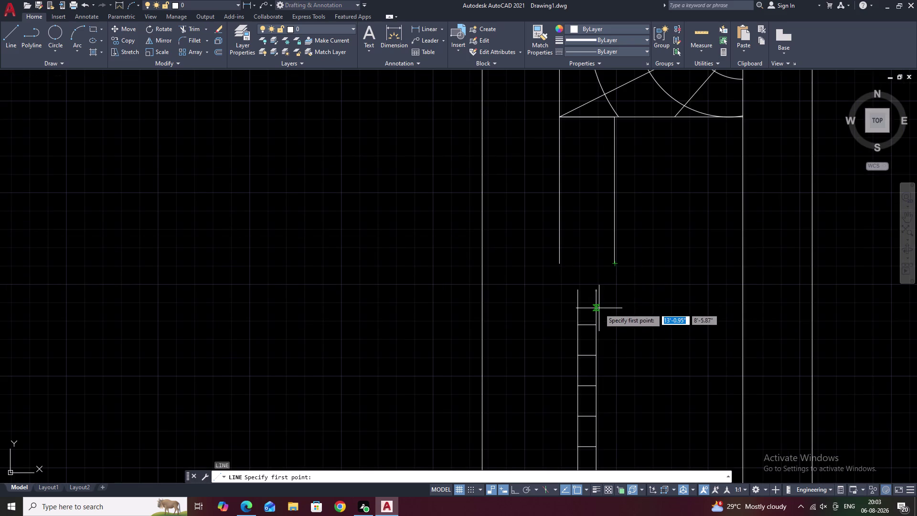
click(616, 264)
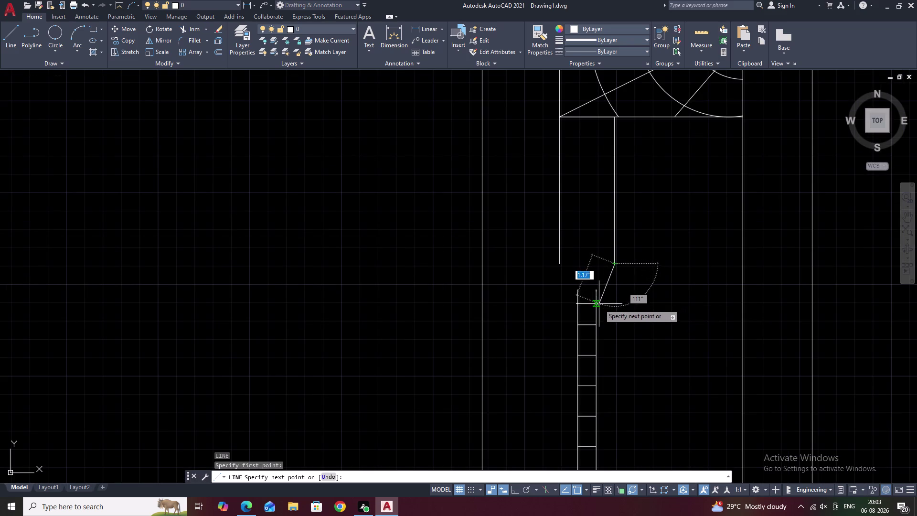
click(598, 303)
key(space)
key(space)
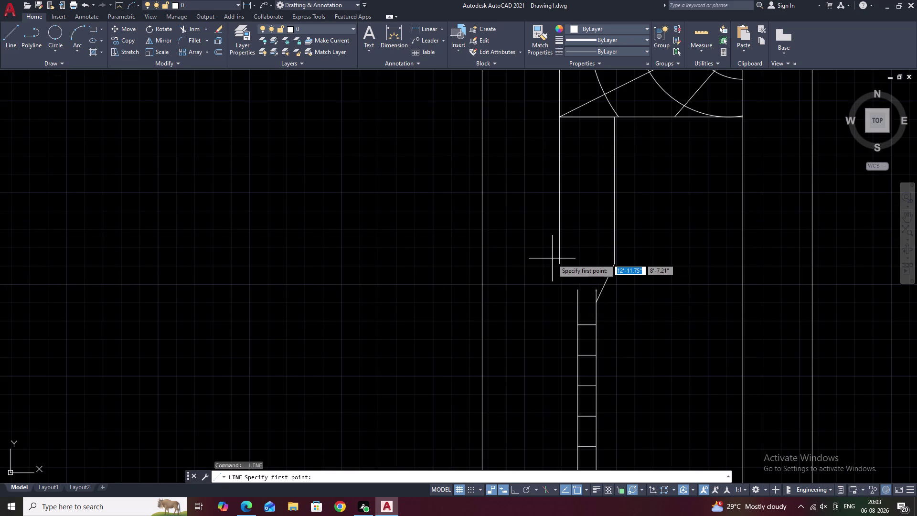
click(561, 263)
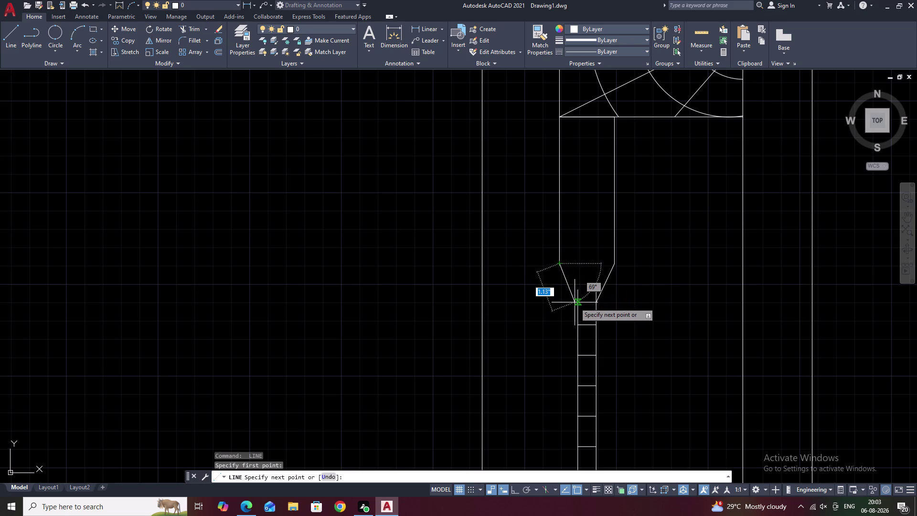
click(578, 304)
key(Escape)
Erase the rounded arc at the strip's opposite end.
scroll(down, 3)
middle_drag(610, 325, 611, 273)
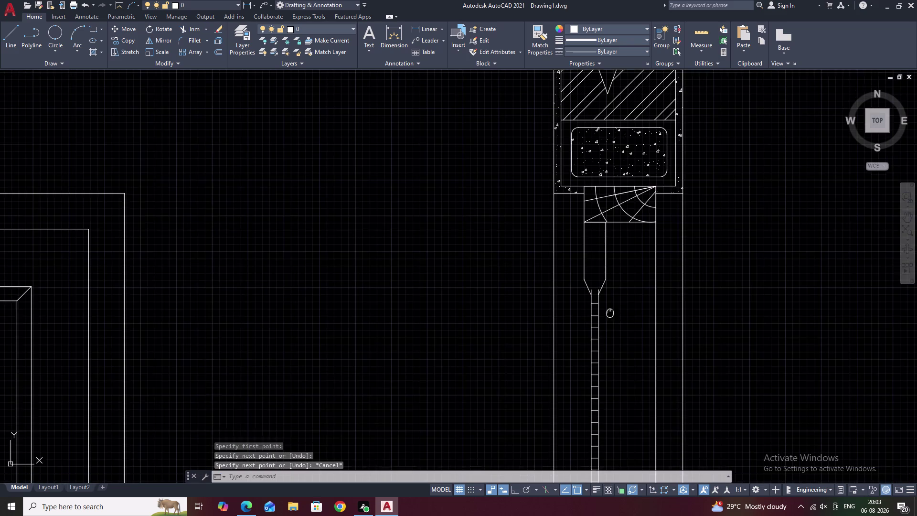
middle_drag(612, 273, 617, 178)
middle_drag(633, 317, 640, 101)
middle_drag(631, 318, 643, 131)
middle_drag(653, 386, 658, 156)
middle_drag(643, 369, 653, 139)
middle_drag(647, 328, 648, 316)
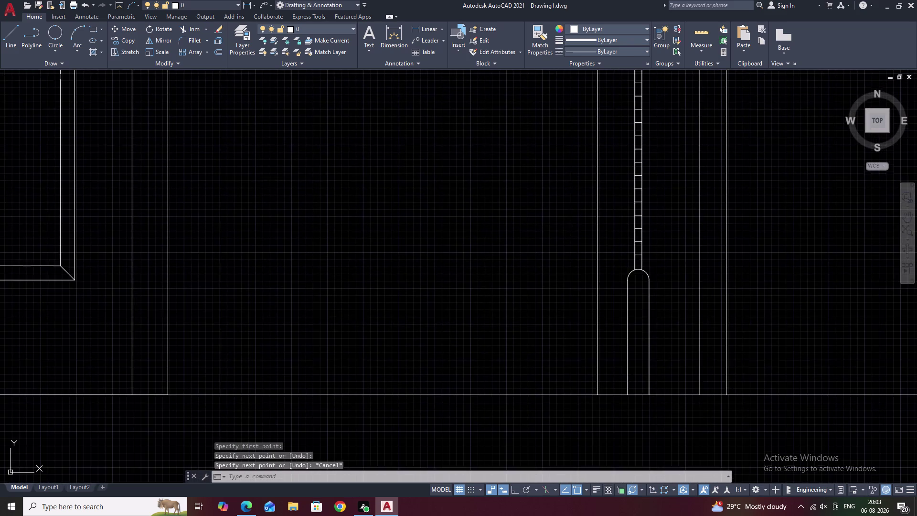
middle_drag(647, 316, 653, 266)
scroll(up, 3)
click(644, 210)
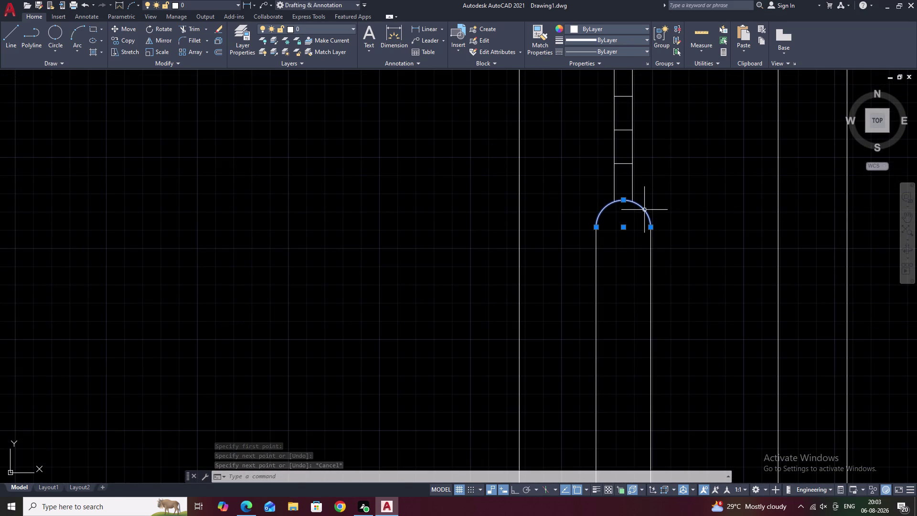
text(E)
key(space)
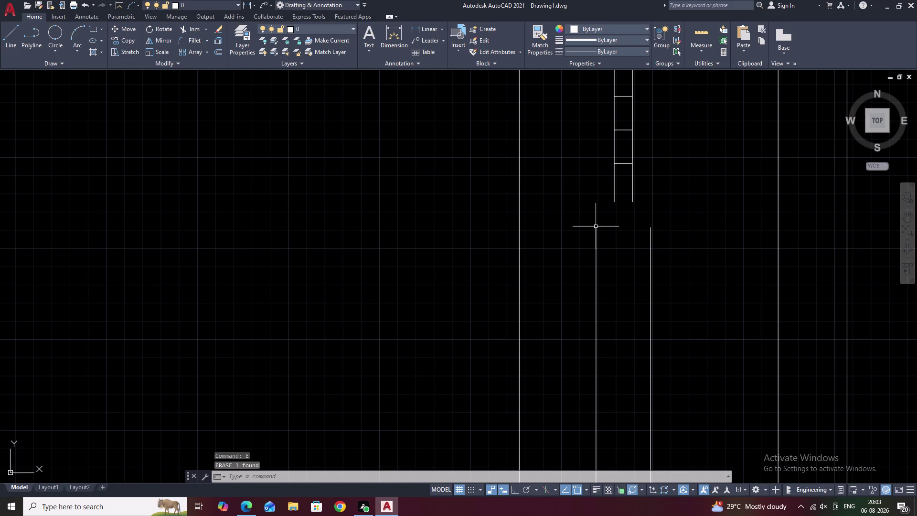
Draw two diagonals joining the leaf edge ends to the strip edges there.
text(L)
key(space)
click(597, 226)
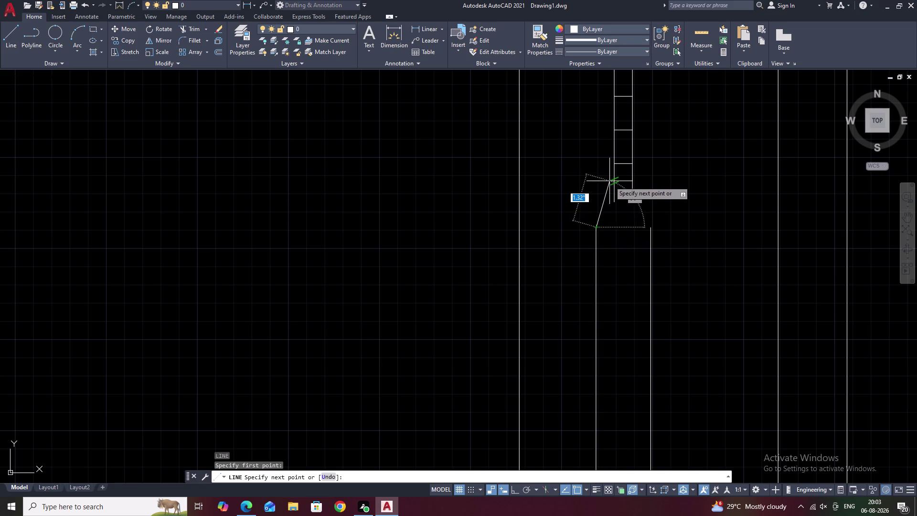
double_click(612, 179)
key(space)
key(space)
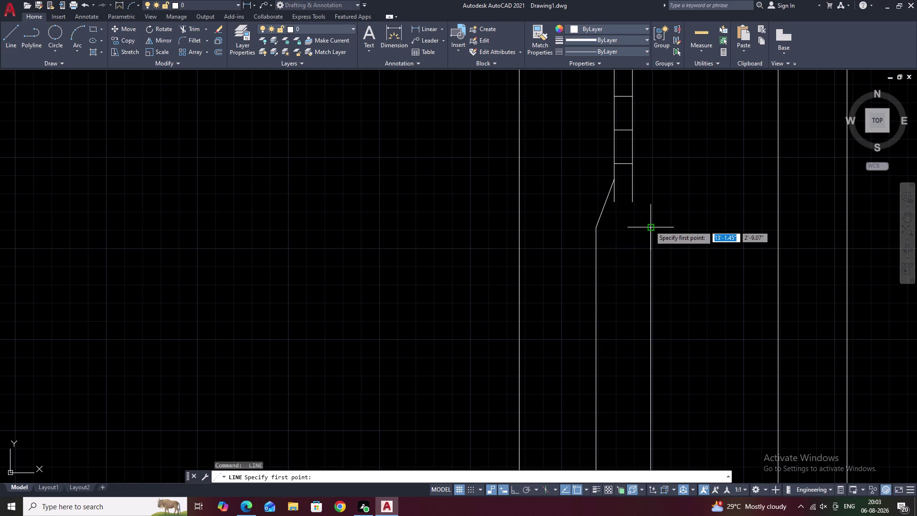
click(651, 228)
click(633, 178)
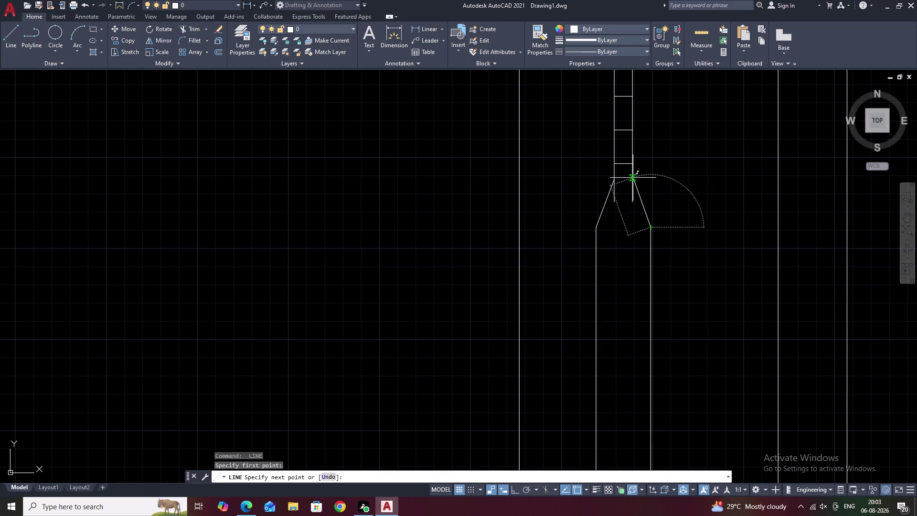
key(Escape)
scroll(down, 3)
key(Escape)
scroll(down, 3)
middle_drag(662, 181, 600, 311)
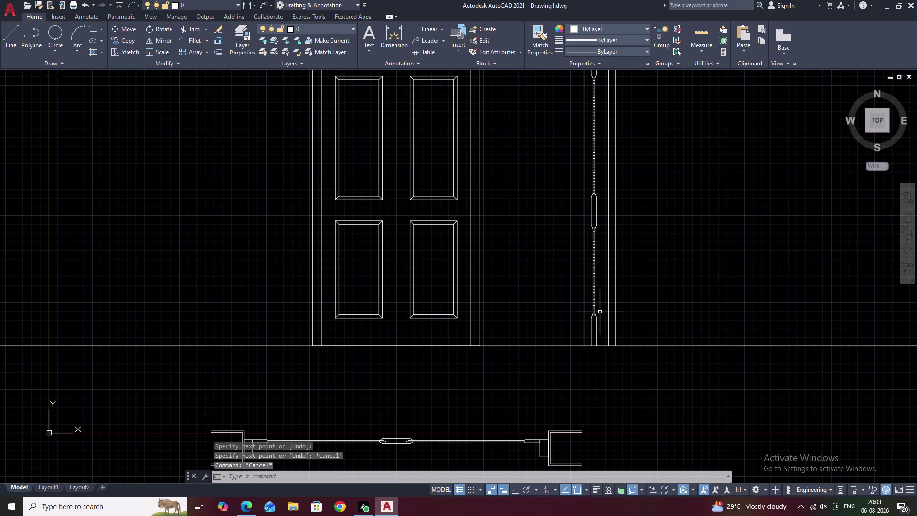
Stretch the strip's left edge line down into the tapered end.
scroll(up, 3)
middle_drag(593, 185, 535, 321)
scroll(up, 3)
scroll(up, 3)
middle_drag(516, 335, 537, 253)
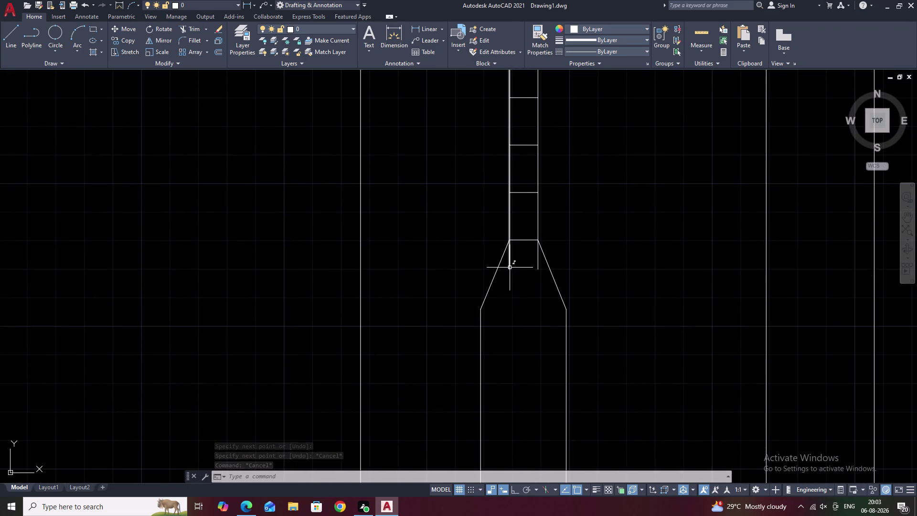
click(510, 268)
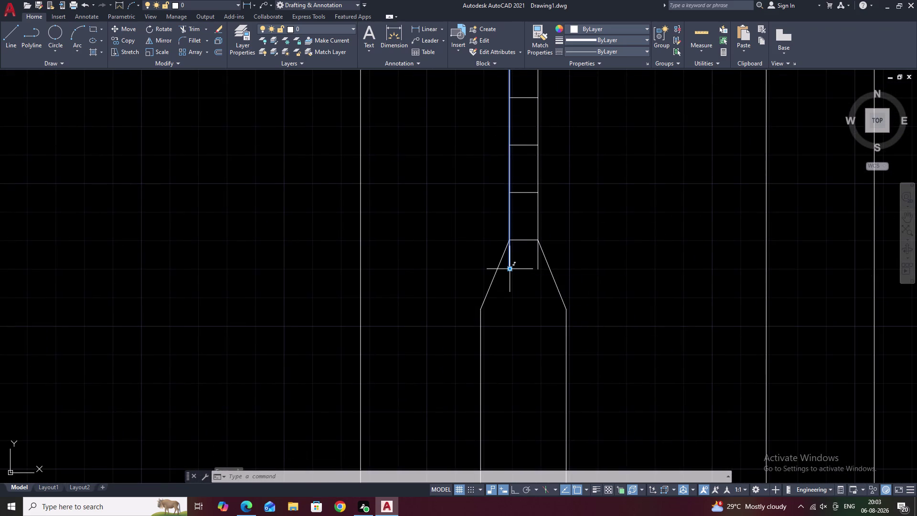
click(510, 268)
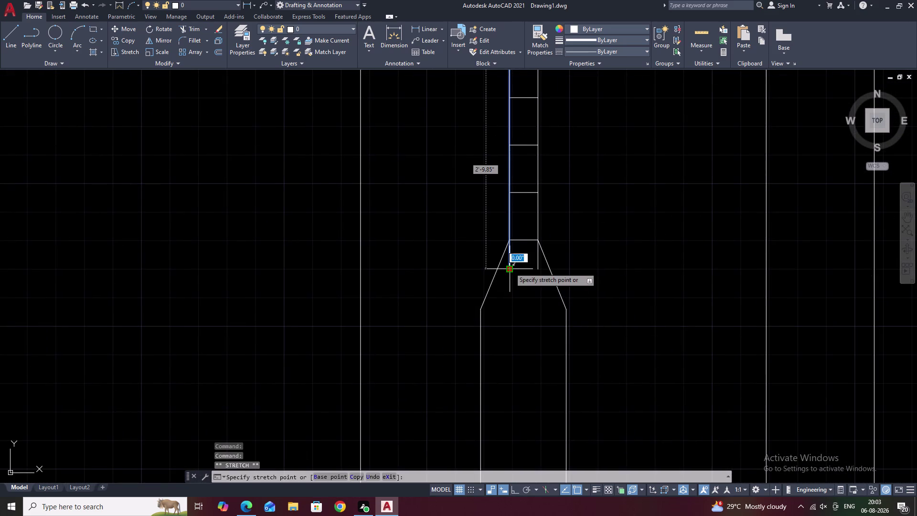
click(510, 296)
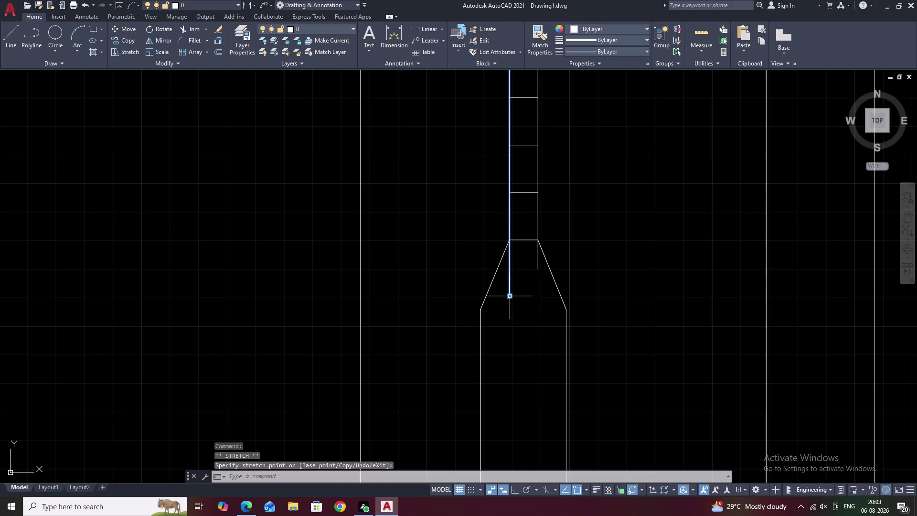
key(Escape)
Draw a short 45° diagonal from the strip's right edge to the extended edge's end.
text(L)
key(space)
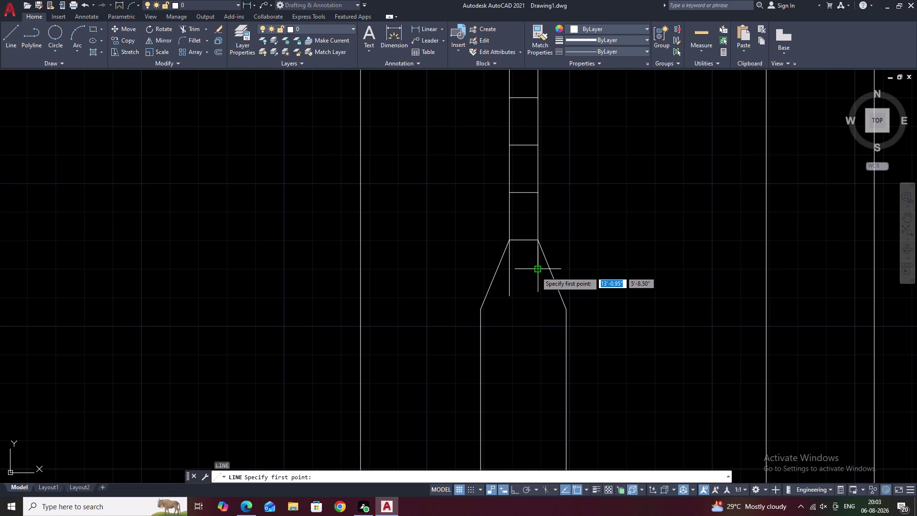
click(512, 296)
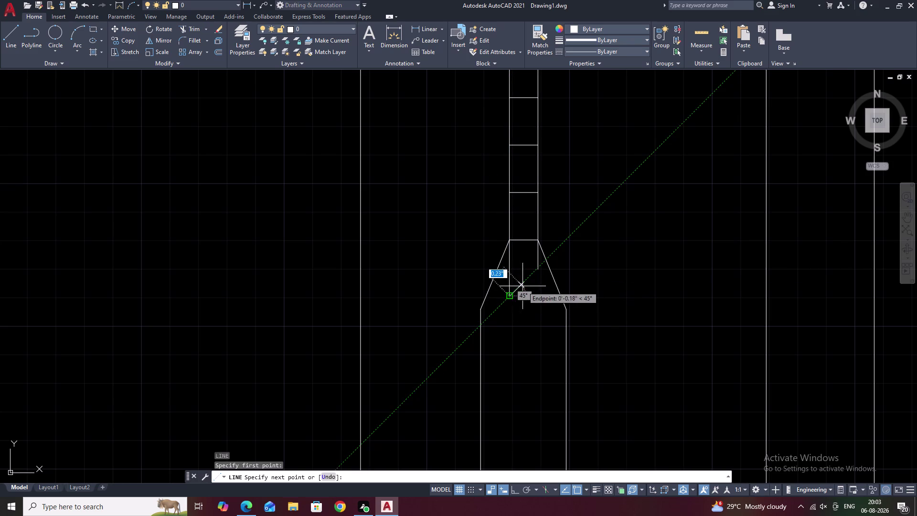
click(540, 271)
scroll(down, 3)
key(Escape)
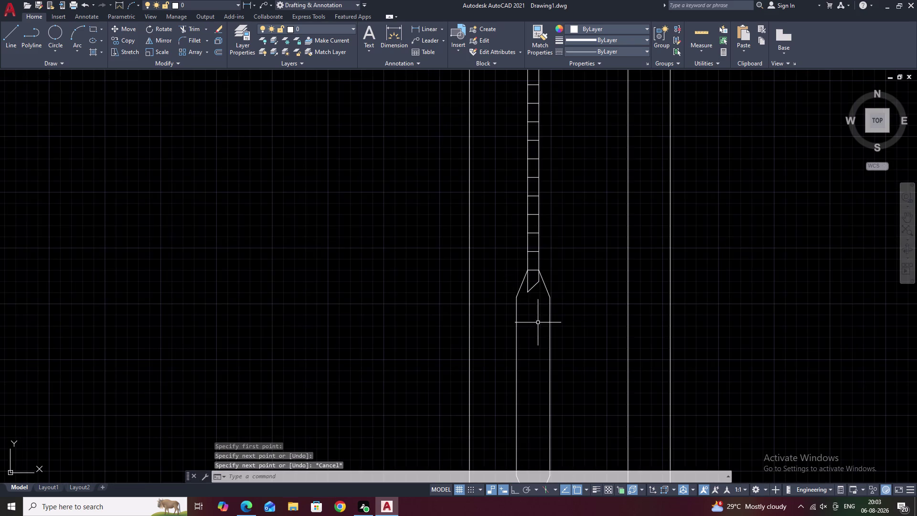
middle_drag(533, 352, 546, 228)
middle_drag(544, 289, 552, 236)
scroll(up, 3)
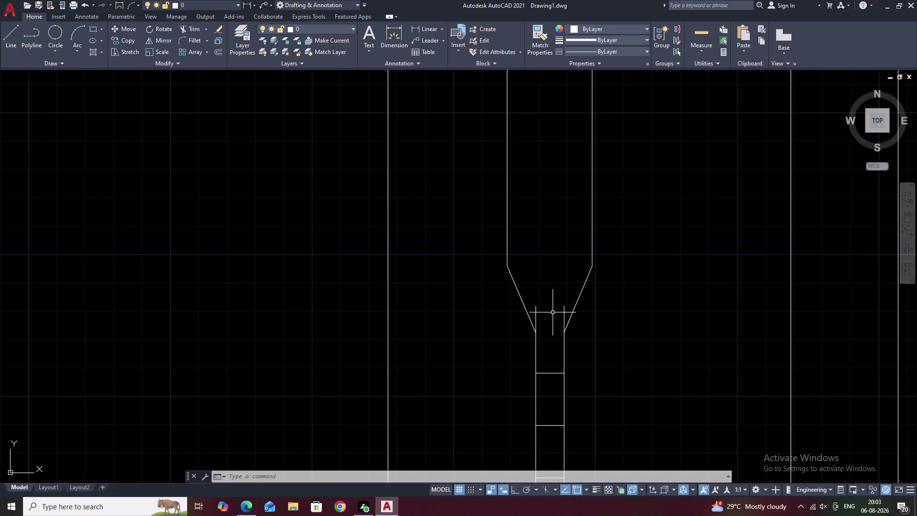
click(535, 311)
click(536, 306)
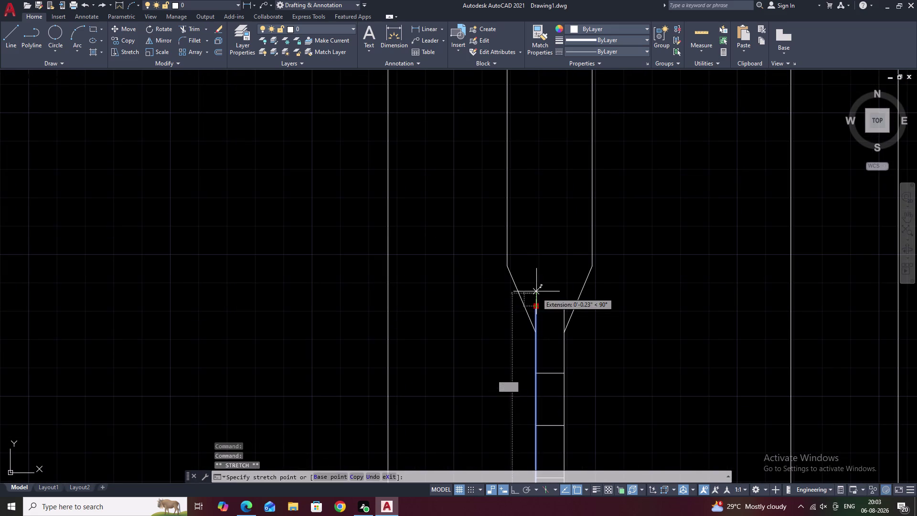
click(537, 279)
key(Escape)
text(L)
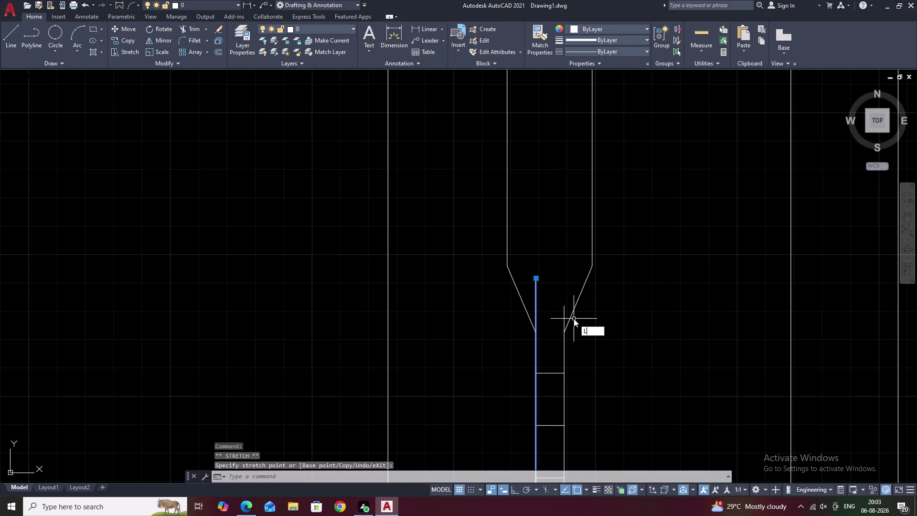
key(space)
click(566, 307)
click(538, 281)
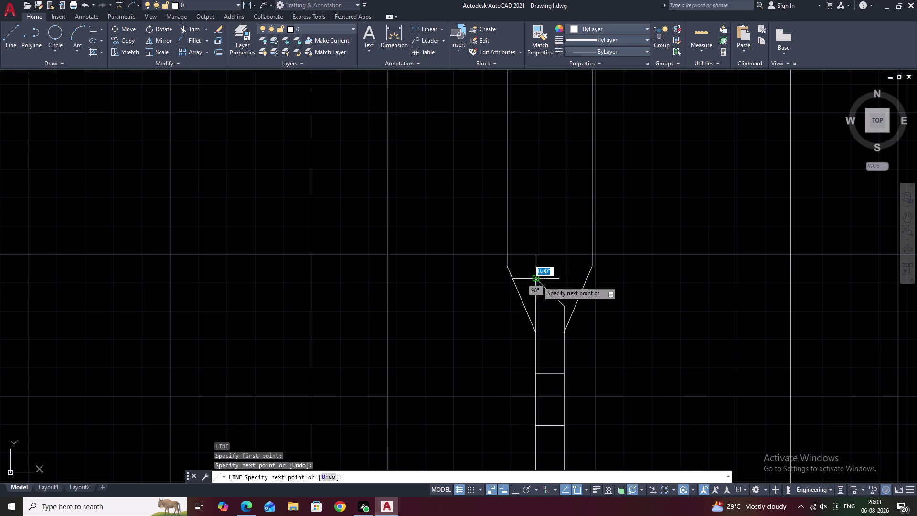
key(Escape)
scroll(down, 3)
middle_drag(561, 374, 591, 244)
middle_drag(578, 317, 609, 173)
middle_drag(614, 354, 635, 143)
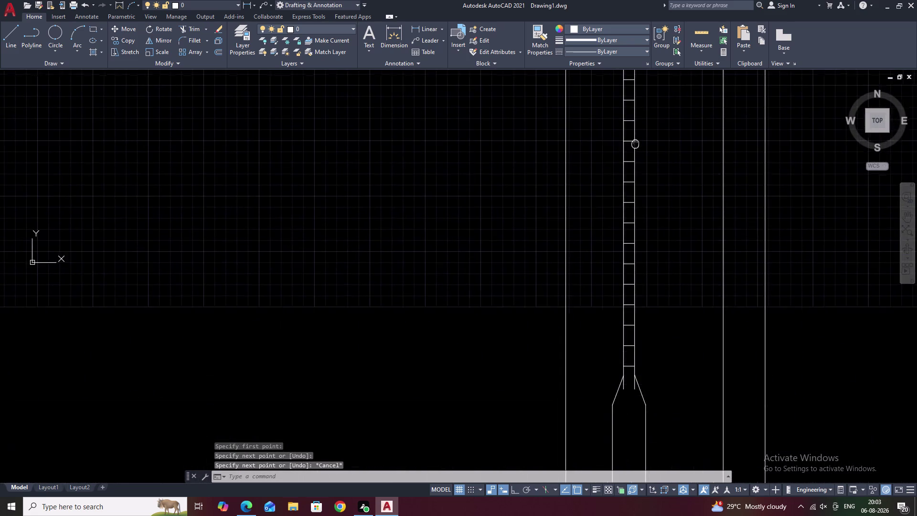
middle_drag(632, 374, 650, 215)
middle_drag(647, 236, 649, 229)
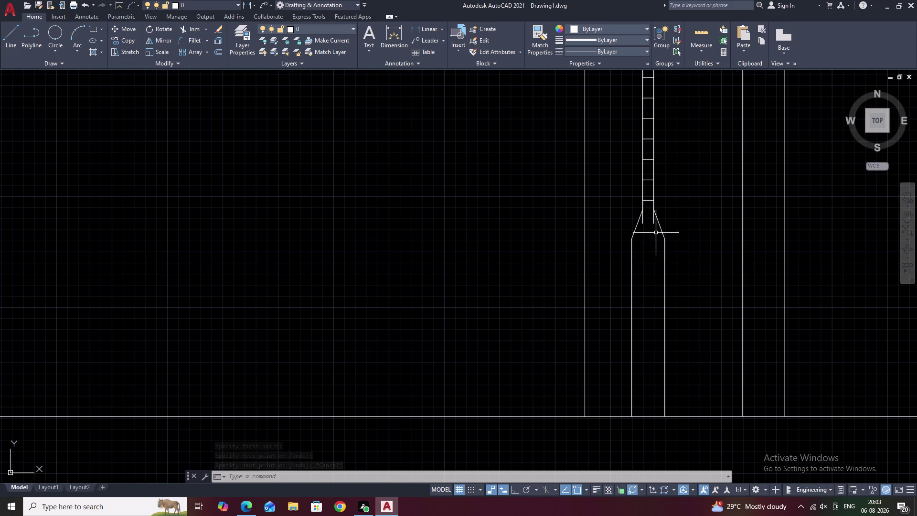
middle_drag(652, 226, 644, 288)
scroll(up, 3)
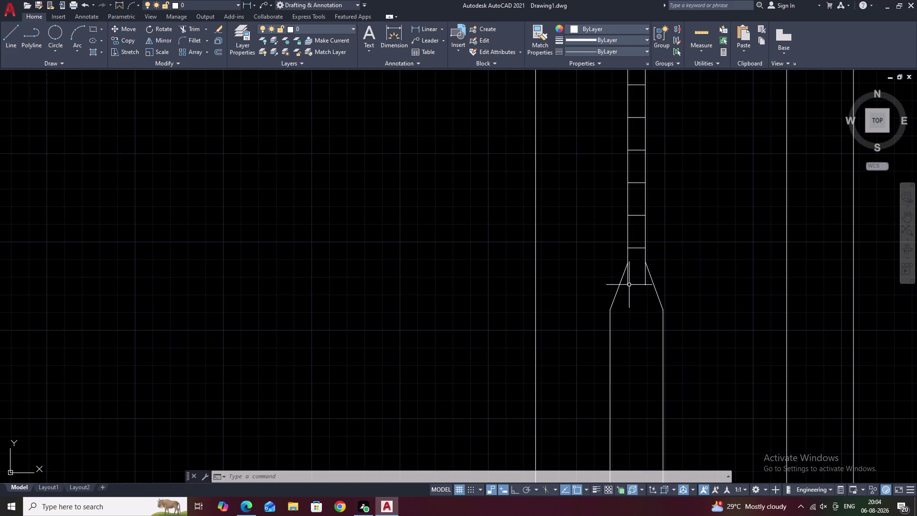
click(645, 283)
click(646, 284)
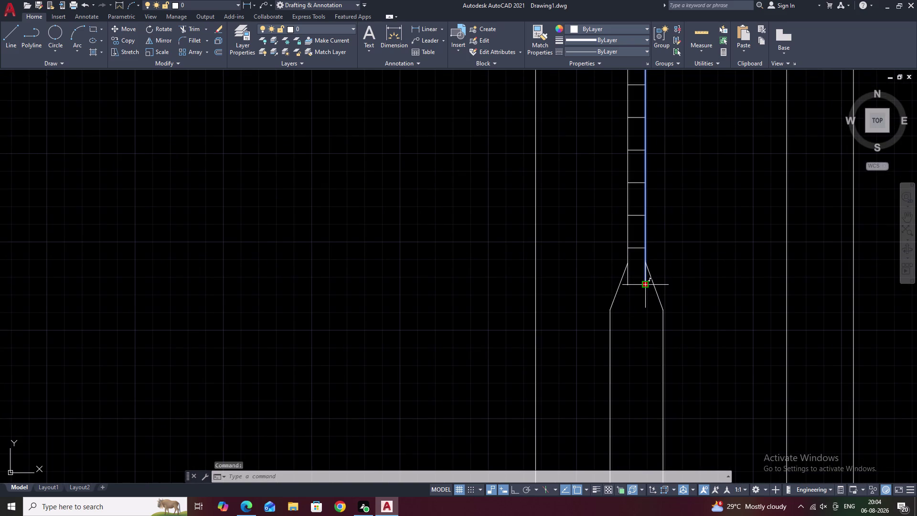
drag(646, 287, 646, 293)
double_click(647, 286)
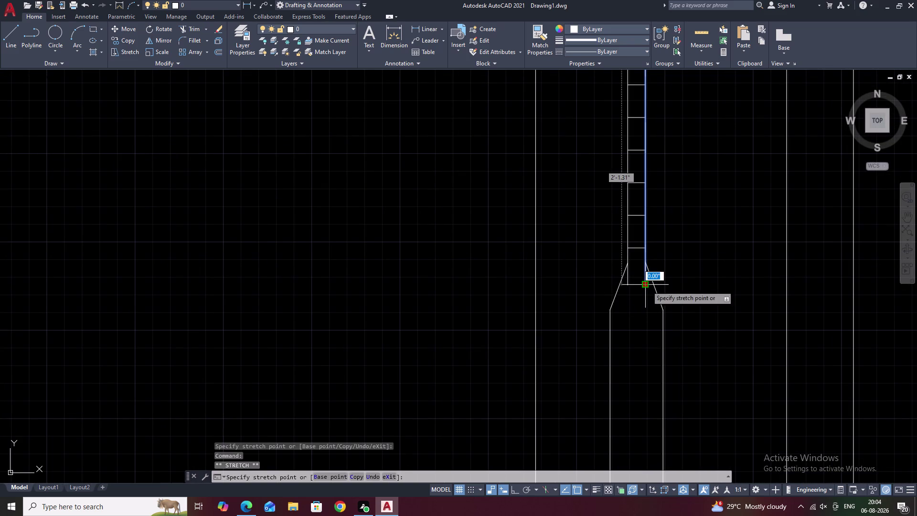
click(647, 300)
key(Escape)
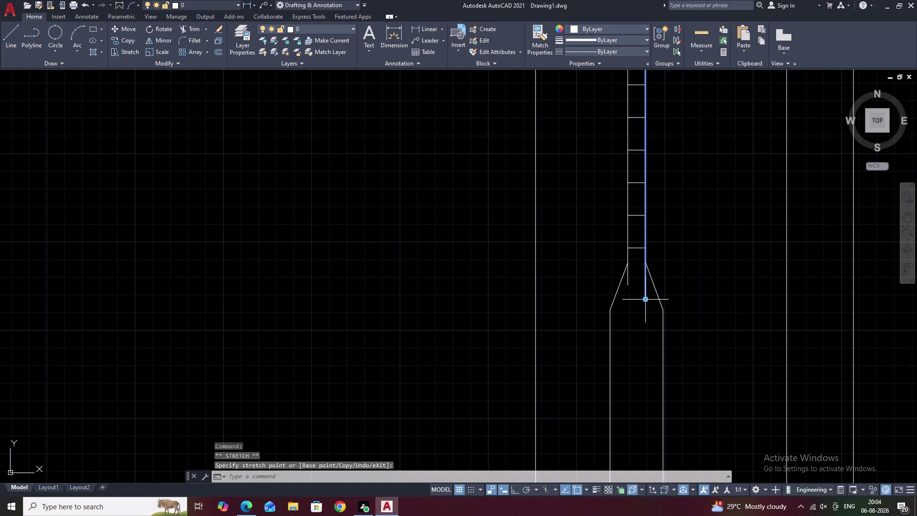
key(Escape)
text(L)
key(space)
scroll(up, 3)
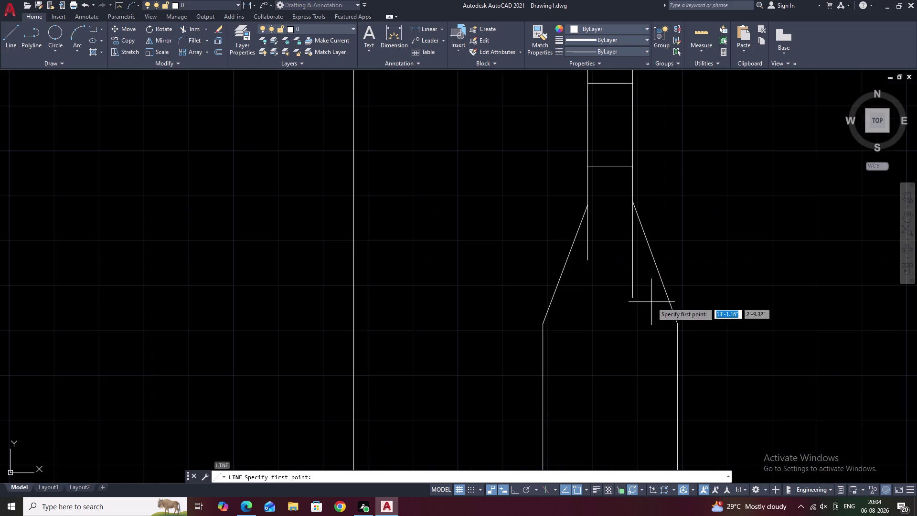
click(634, 297)
click(590, 263)
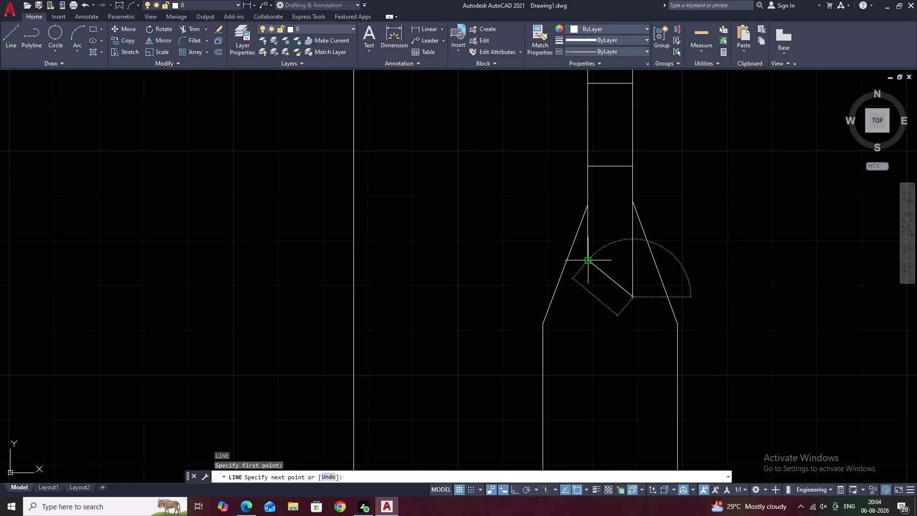
scroll(down, 3)
key(Escape)
scroll(down, 3)
scroll(down, 3)
middle_drag(673, 252, 663, 315)
middle_drag(553, 337, 605, 233)
middle_drag(563, 323, 600, 248)
scroll(down, 3)
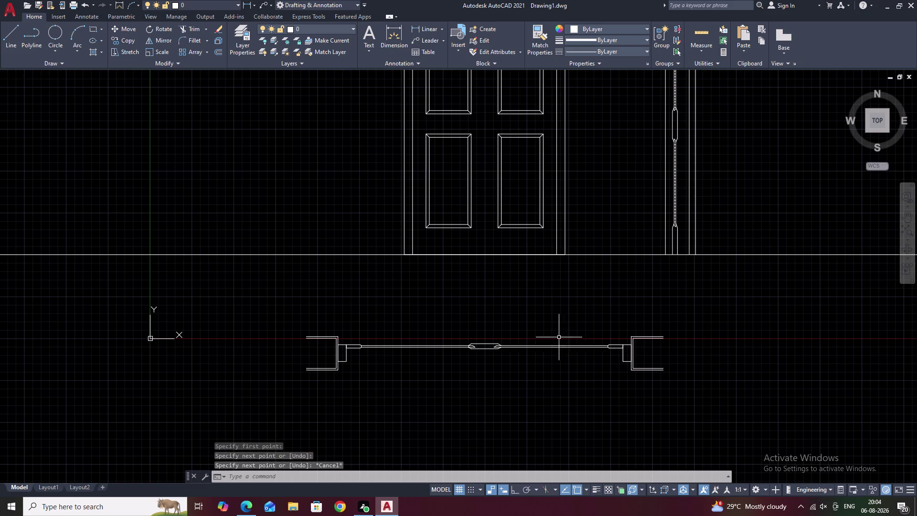
scroll(up, 3)
middle_drag(442, 364, 458, 341)
key(Escape)
scroll(up, 3)
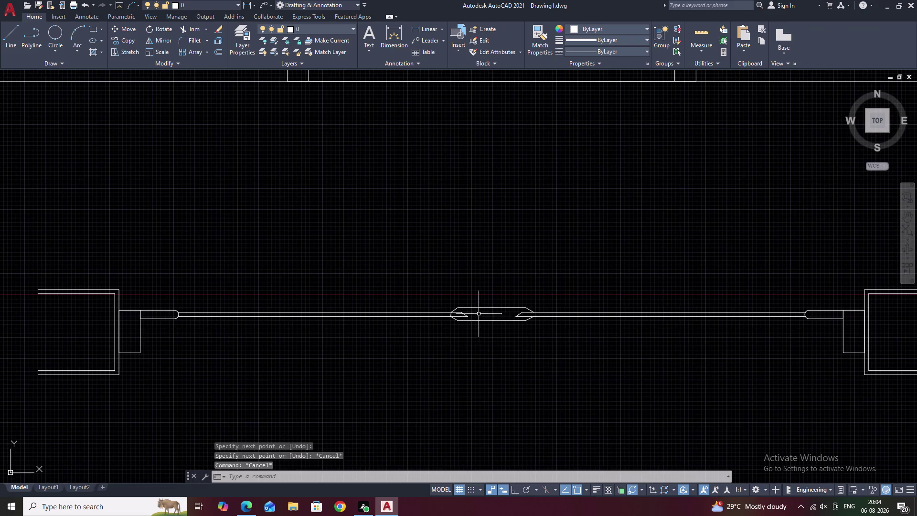
scroll(up, 3)
middle_drag(455, 352, 485, 301)
scroll(down, 3)
middle_drag(422, 348, 492, 339)
middle_drag(366, 326, 417, 319)
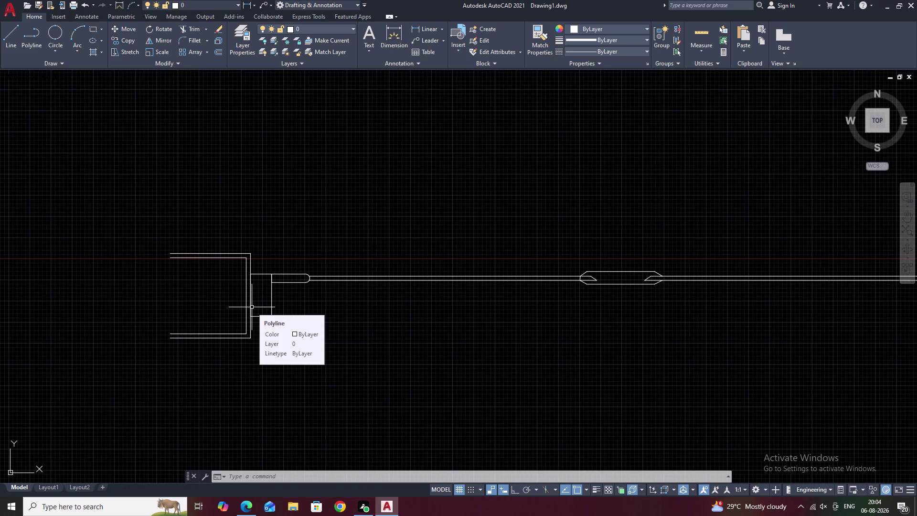
text(S)
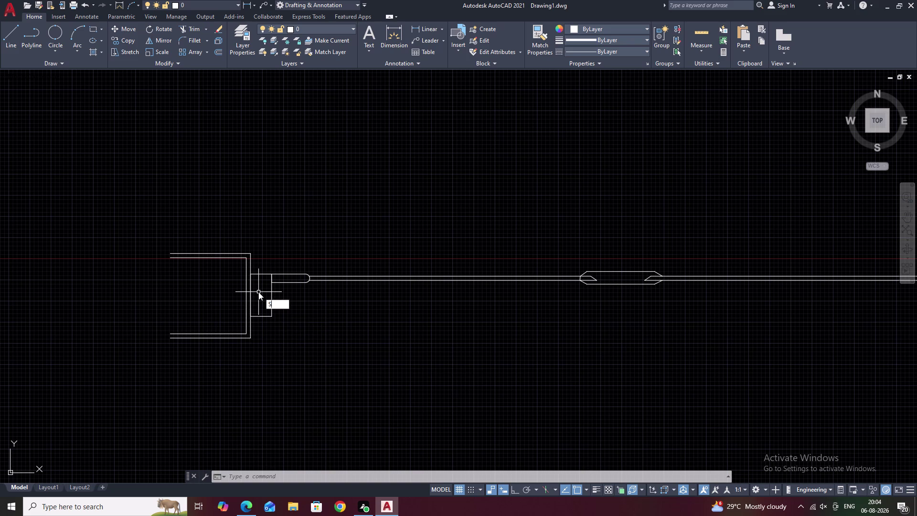
text(P)
click(300, 325)
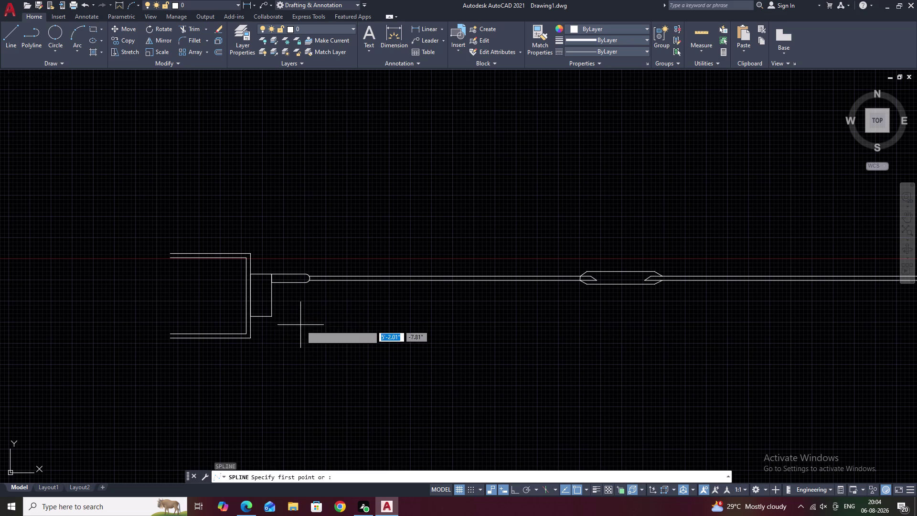
scroll(up, 3)
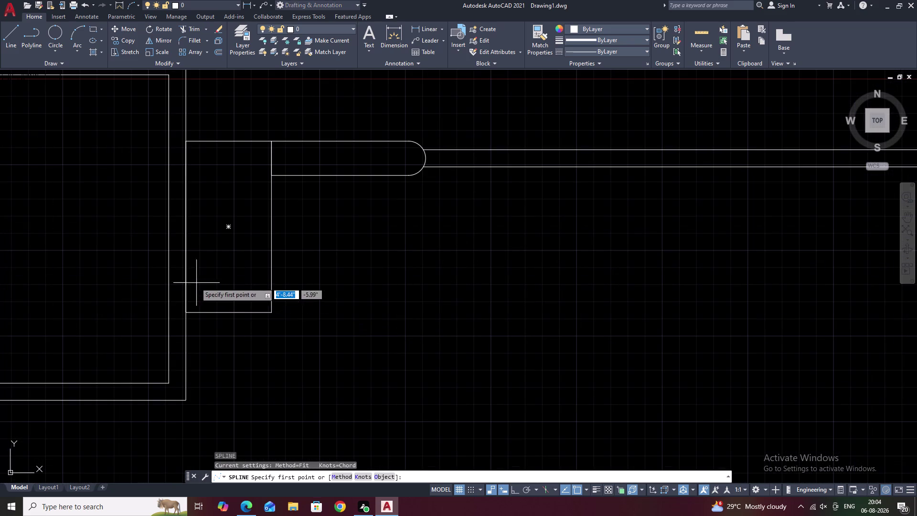
click(187, 276)
click(232, 313)
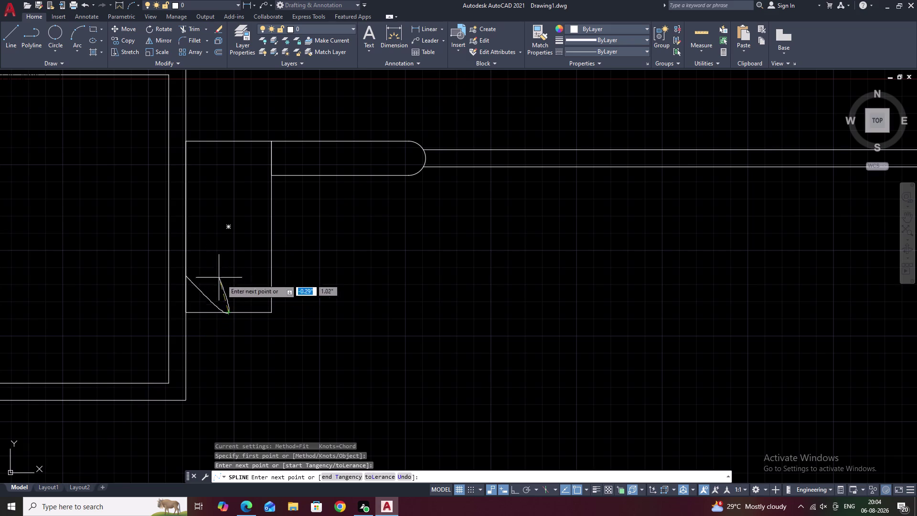
click(216, 352)
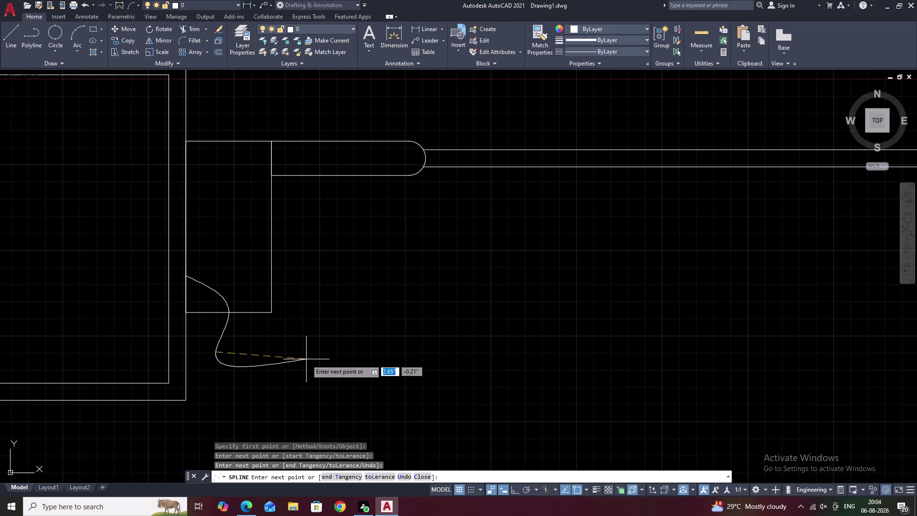
key(Escape)
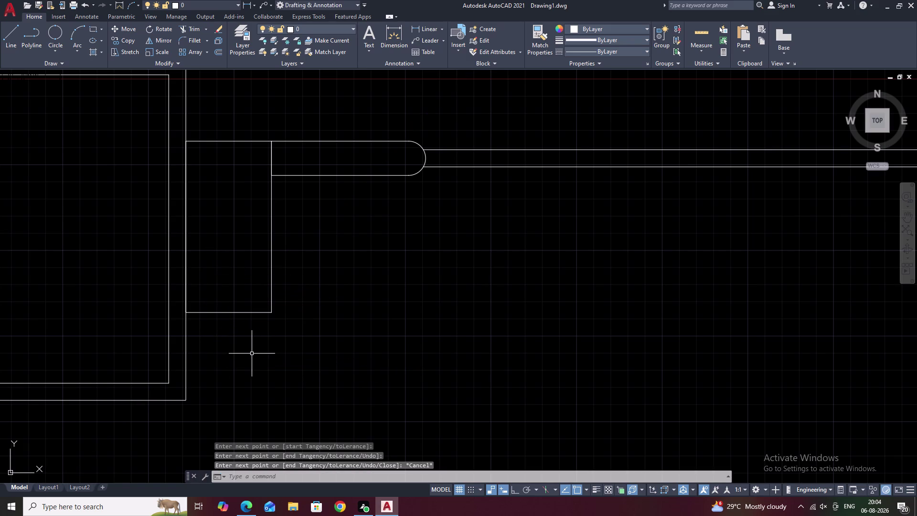
text(SP)
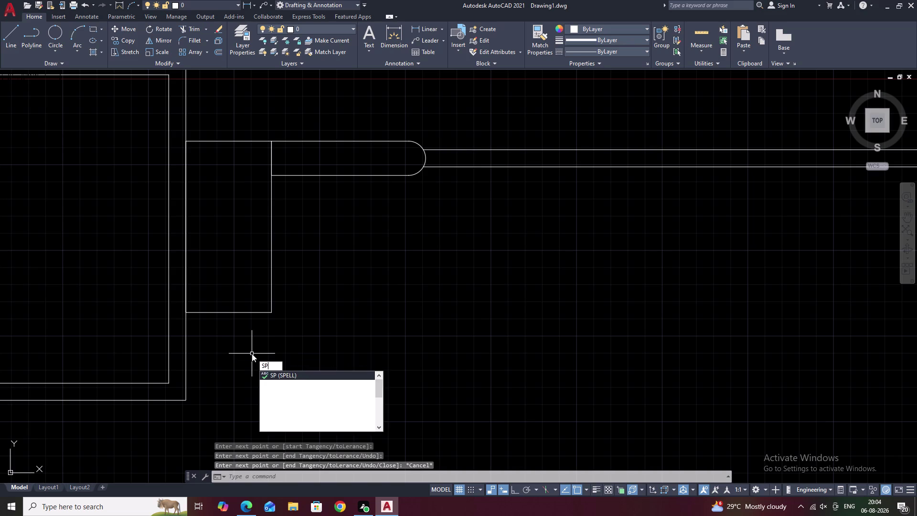
click(280, 381)
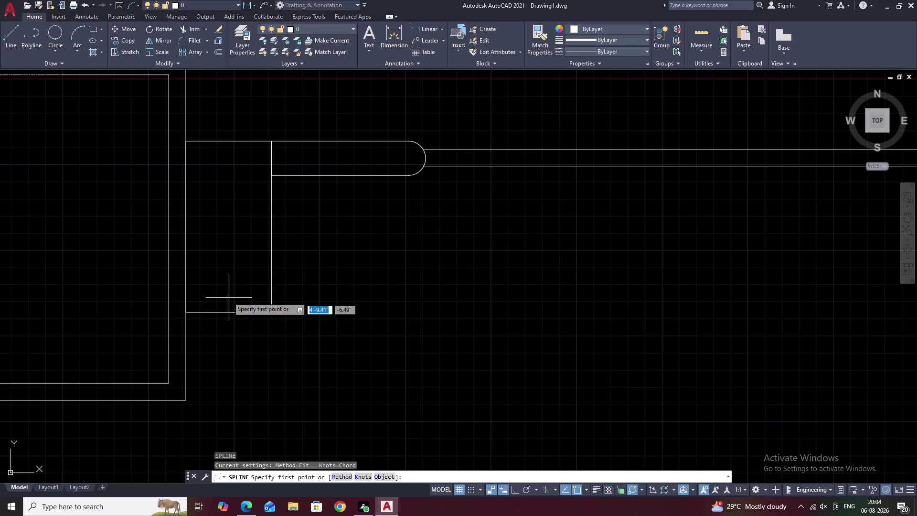
click(187, 273)
click(232, 311)
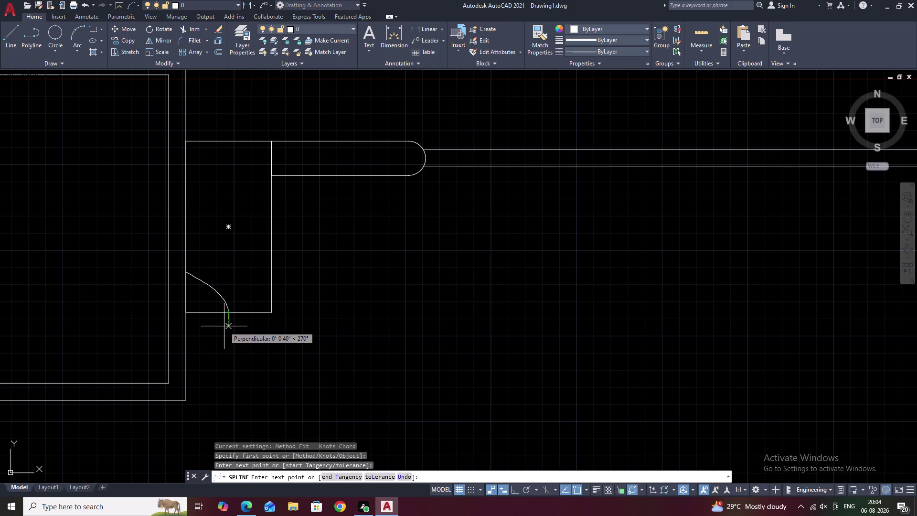
click(230, 313)
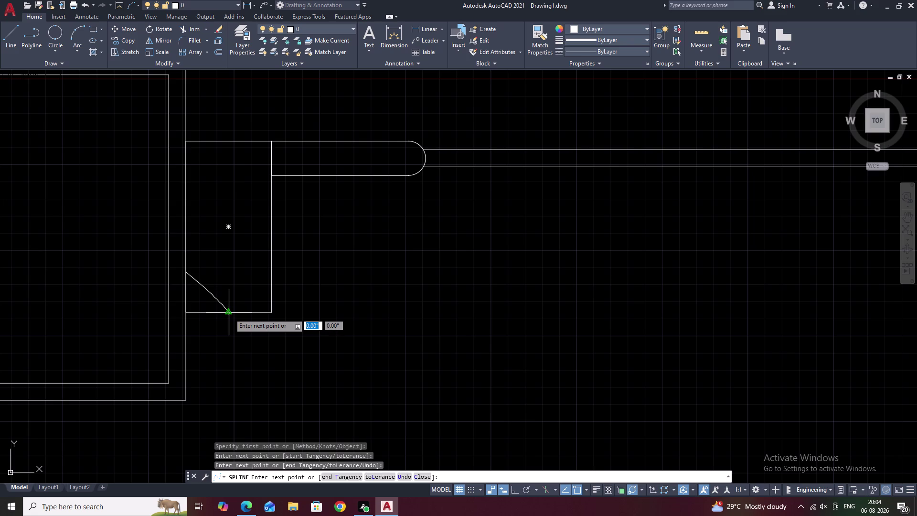
right_click(232, 321)
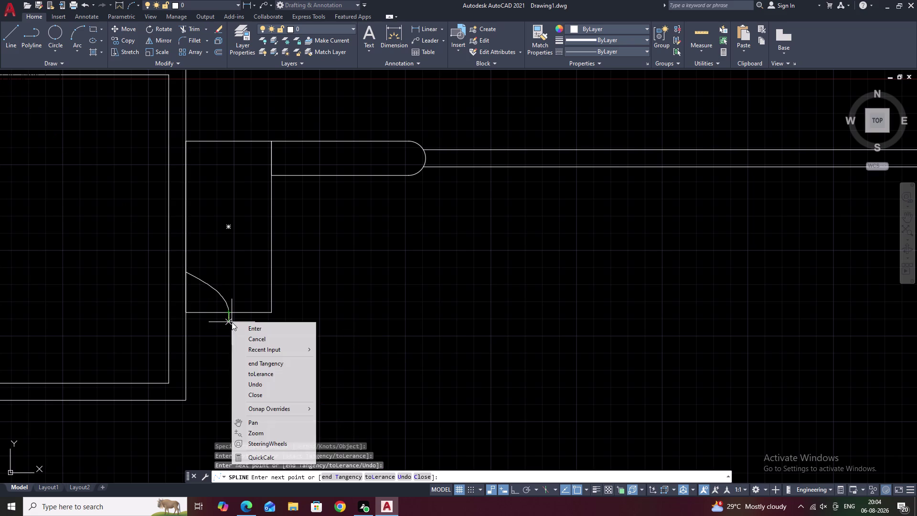
click(243, 324)
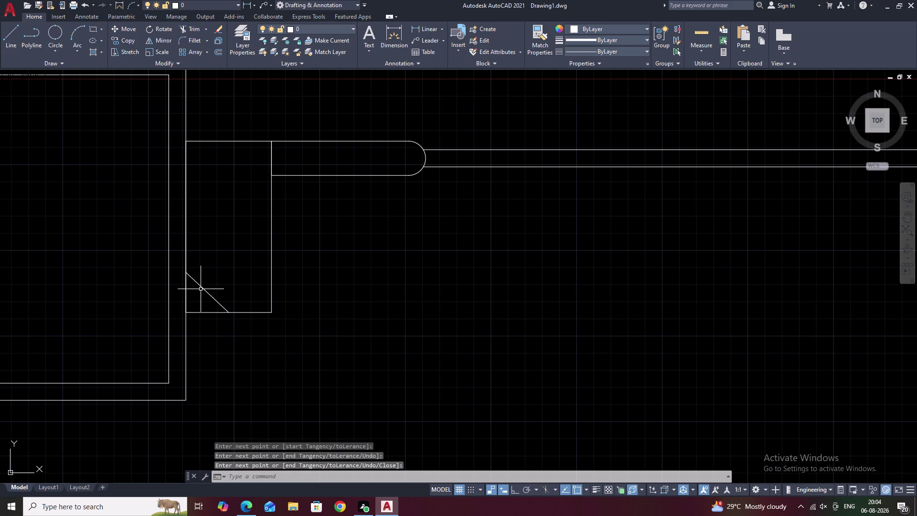
click(204, 288)
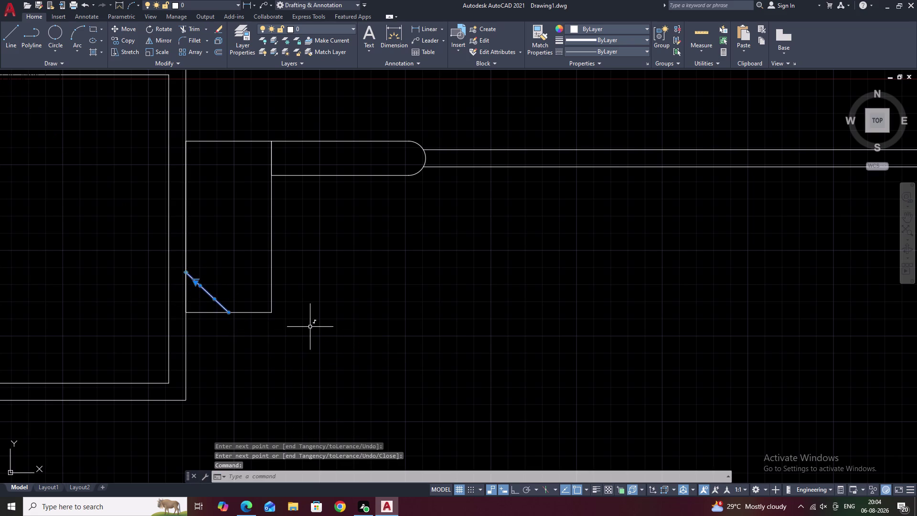
text(E)
key(space)
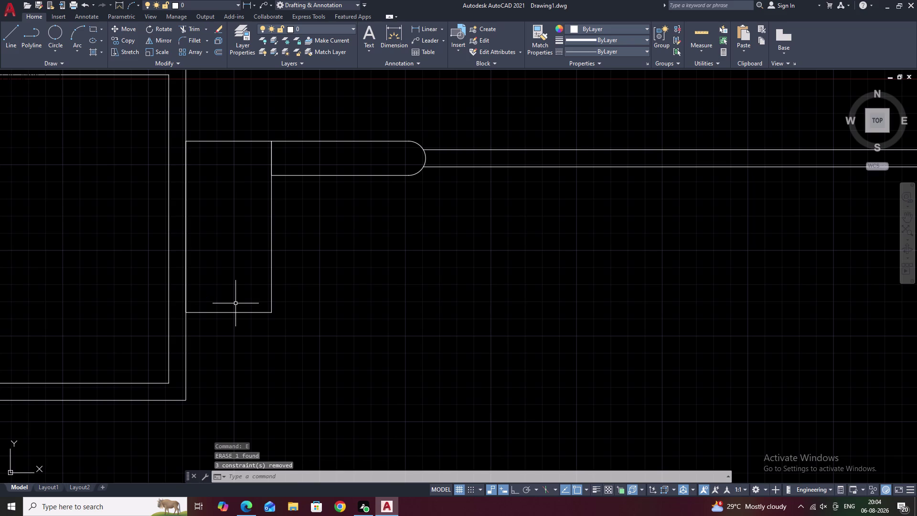
click(77, 44)
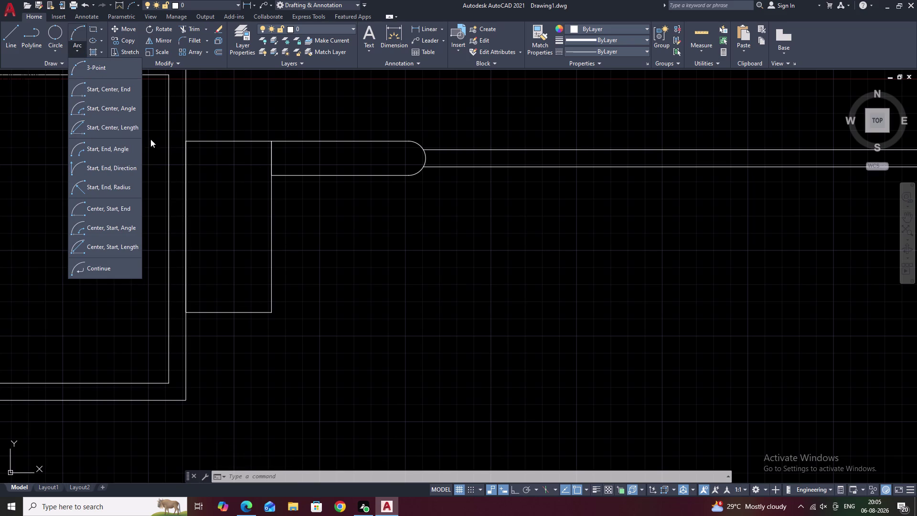
Draw a three-point arc across the left jamb's bottom-left corner.
click(88, 149)
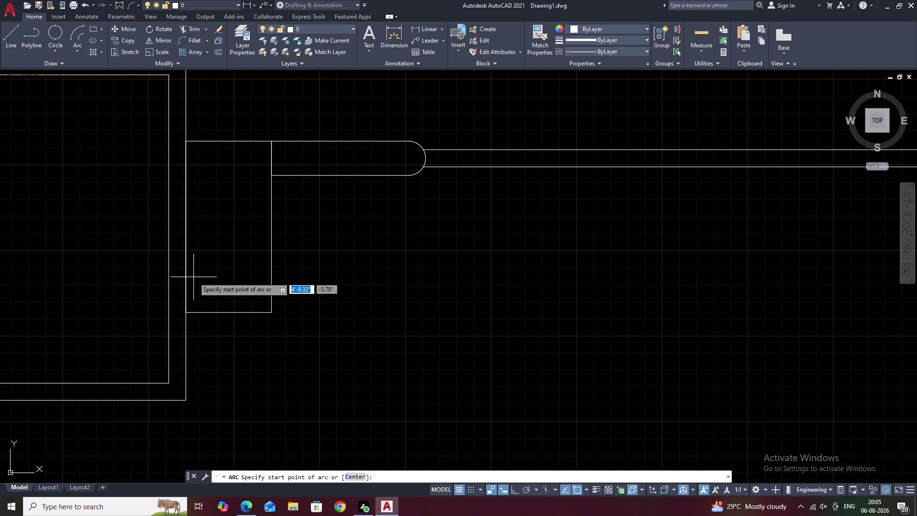
click(185, 286)
click(218, 313)
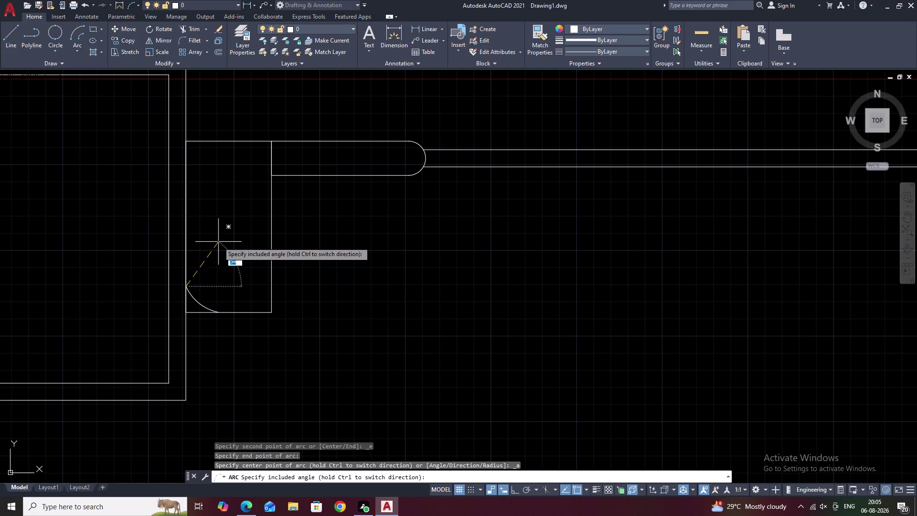
key(Escape)
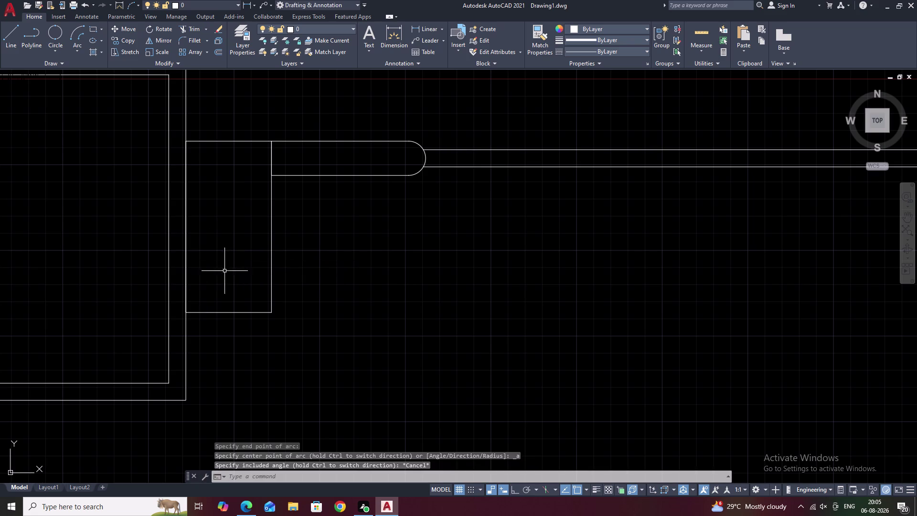
key(space)
click(217, 313)
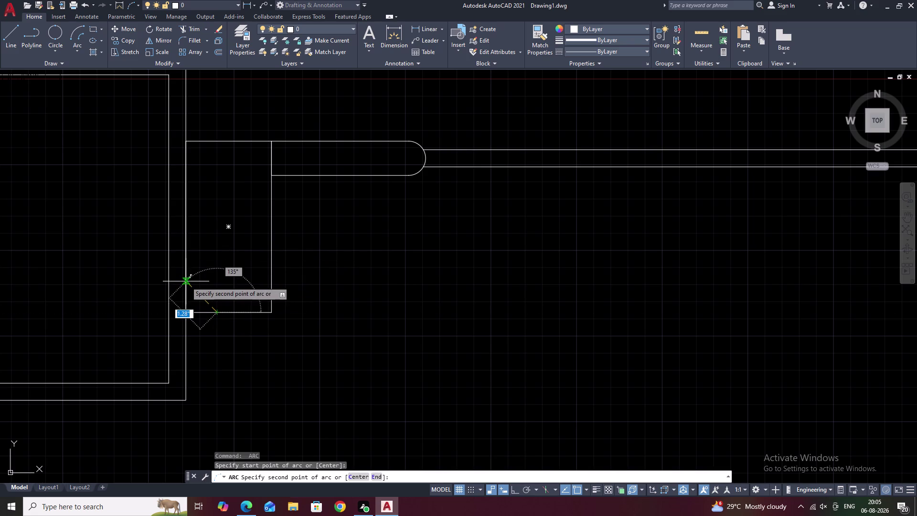
click(184, 281)
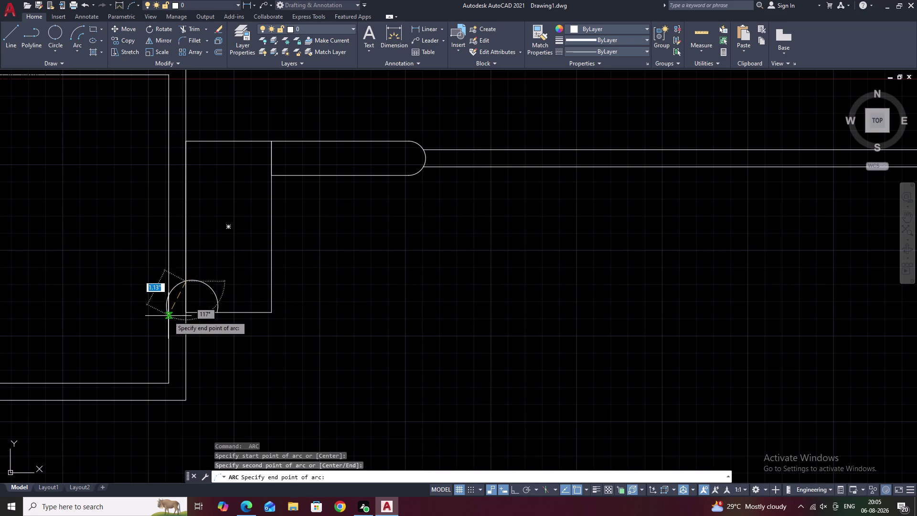
click(160, 326)
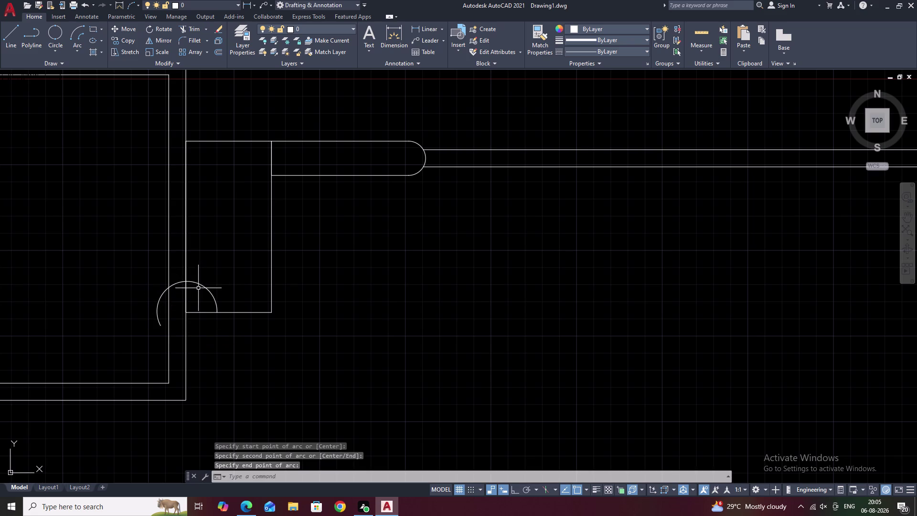
Trim the arc at the jamb edge and erase the leftover outer piece.
text(TR)
key(space)
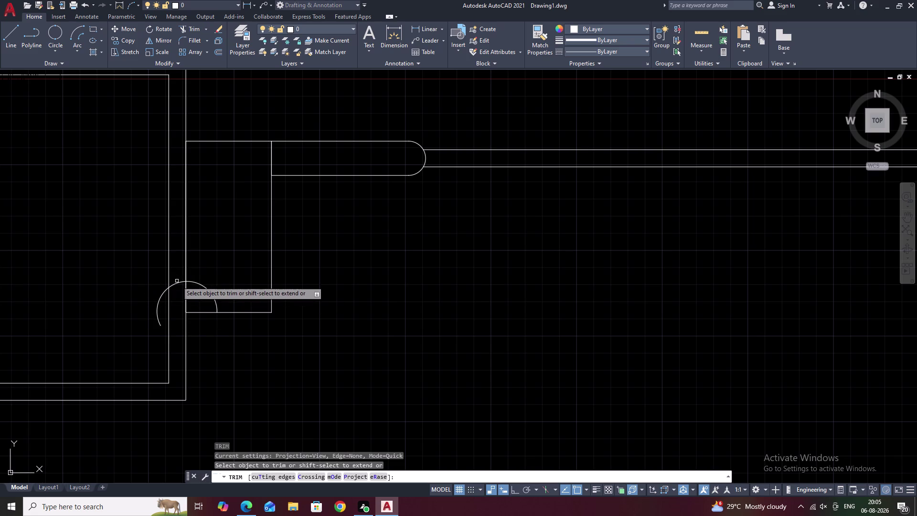
click(177, 282)
right_click(177, 283)
click(194, 288)
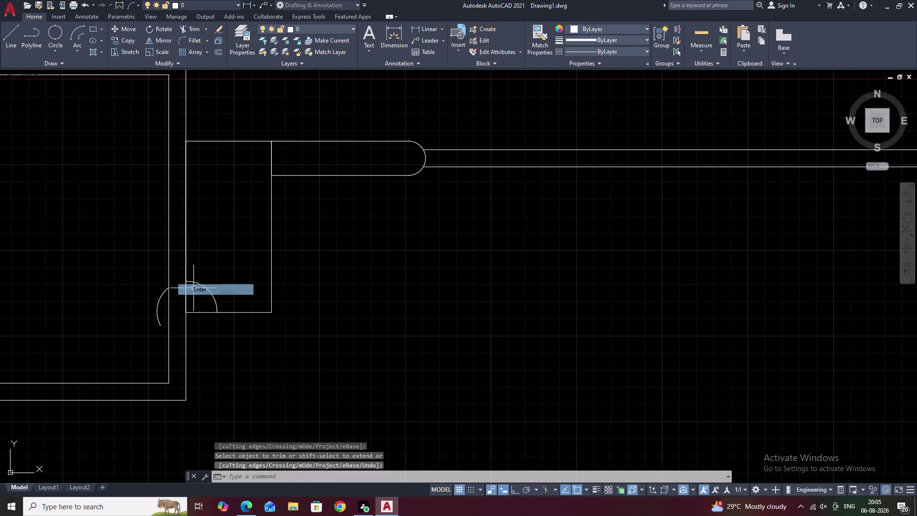
click(162, 296)
text(R)
key(space)
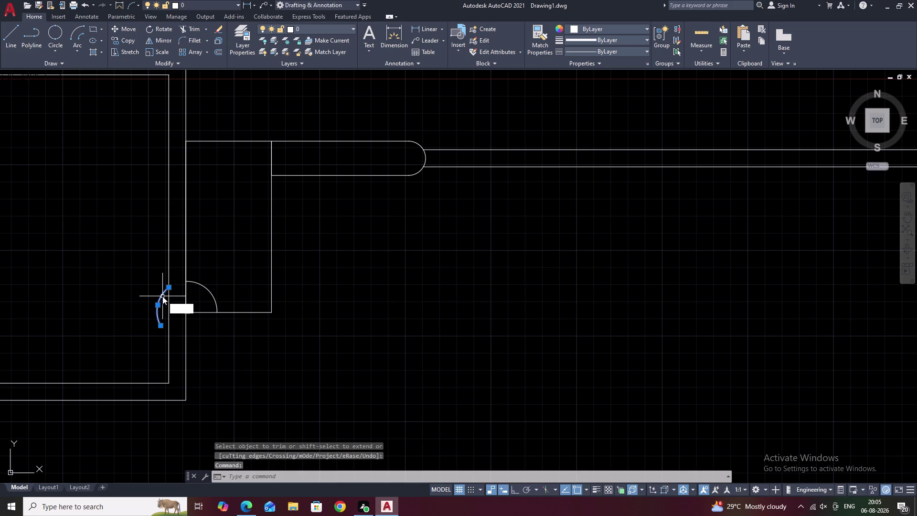
text(E)
key(space)
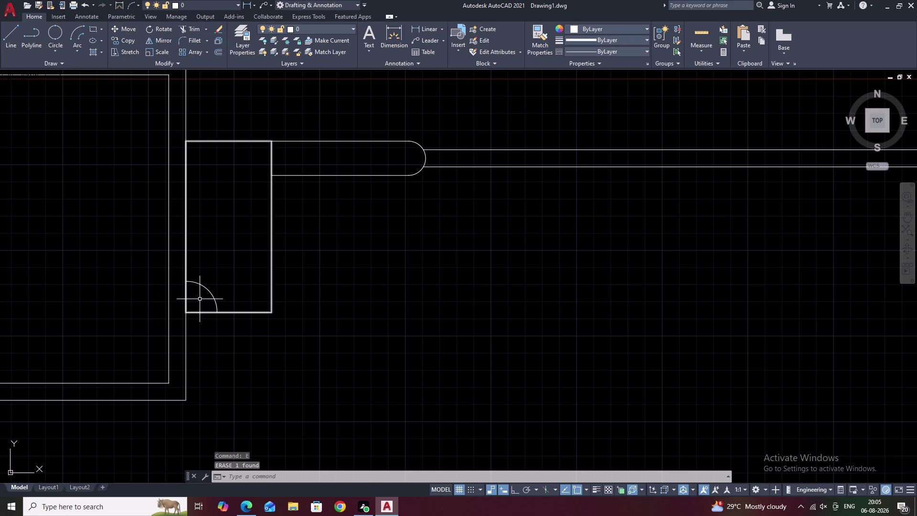
key(space)
key(Escape)
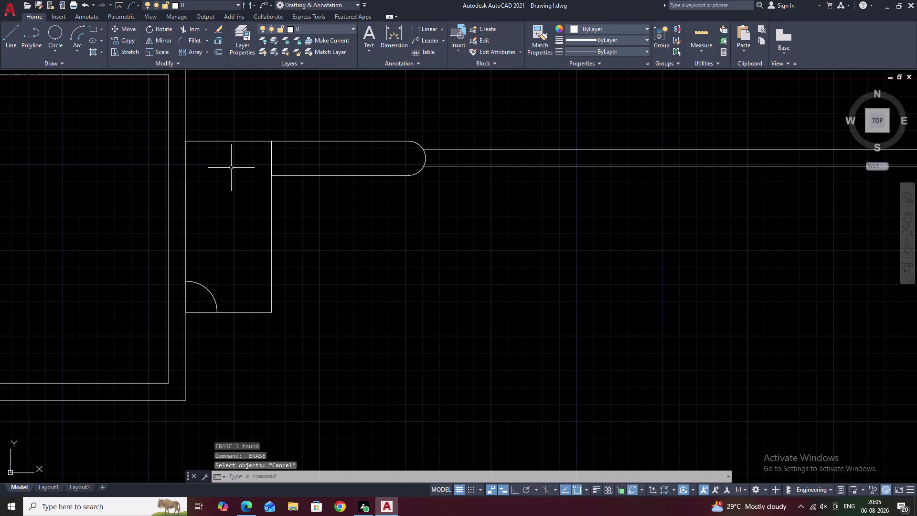
Start a Start-End-Angle corner arc from the jamb's bottom edge, then cancel it.
click(83, 37)
click(240, 313)
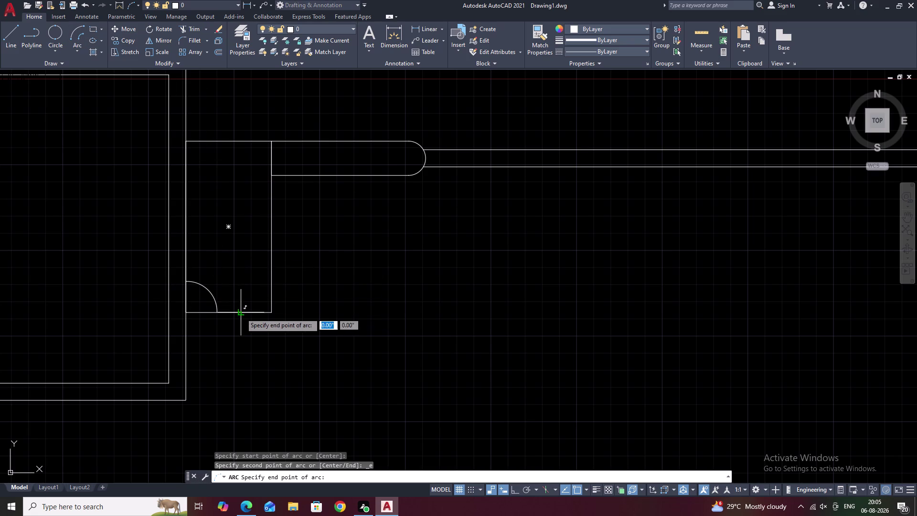
click(186, 254)
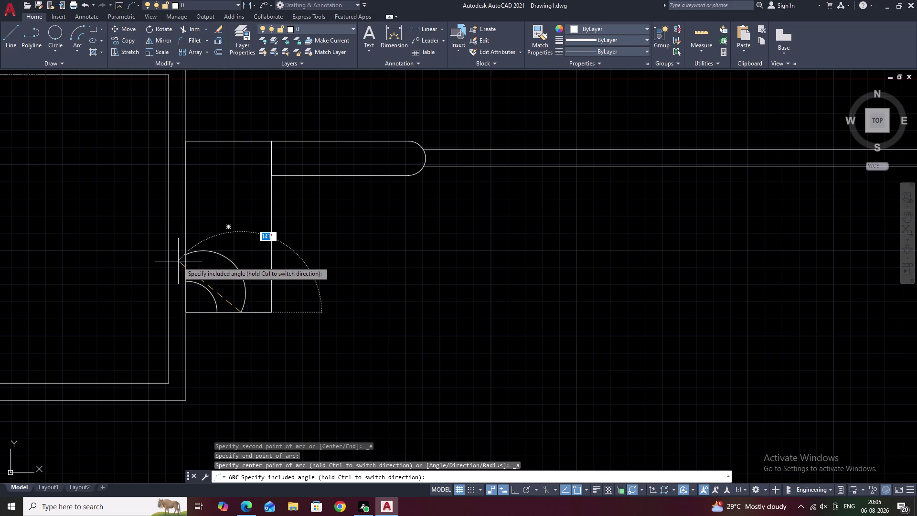
click(213, 183)
key(space)
key(space)
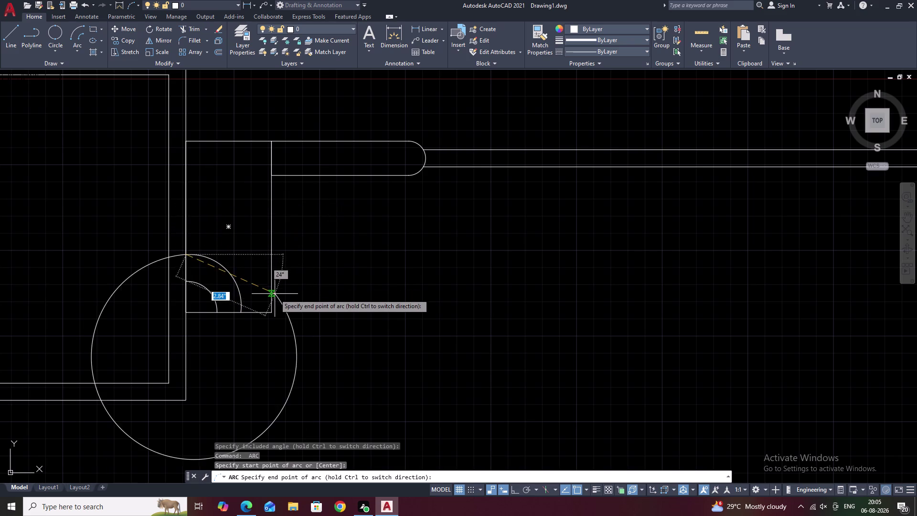
key(Escape)
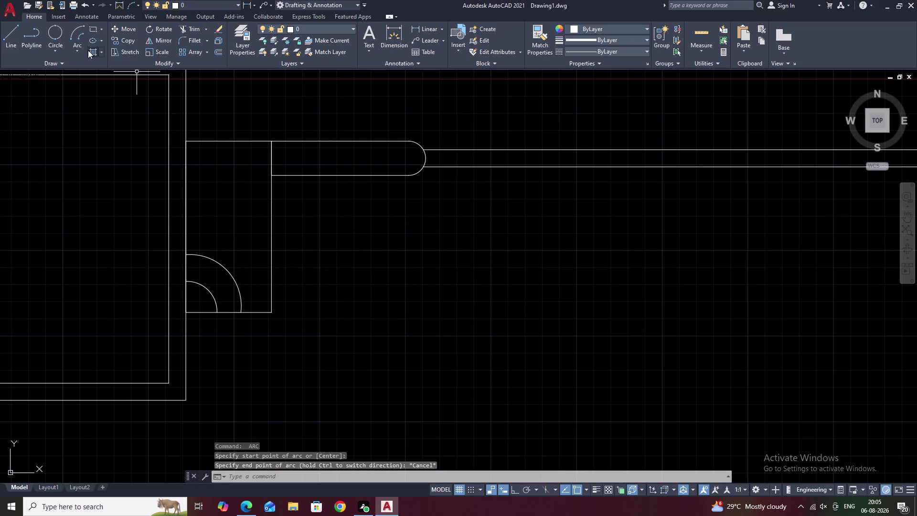
Draw two more nested quarter arcs at the frame corner using Start, End, Angle.
click(85, 33)
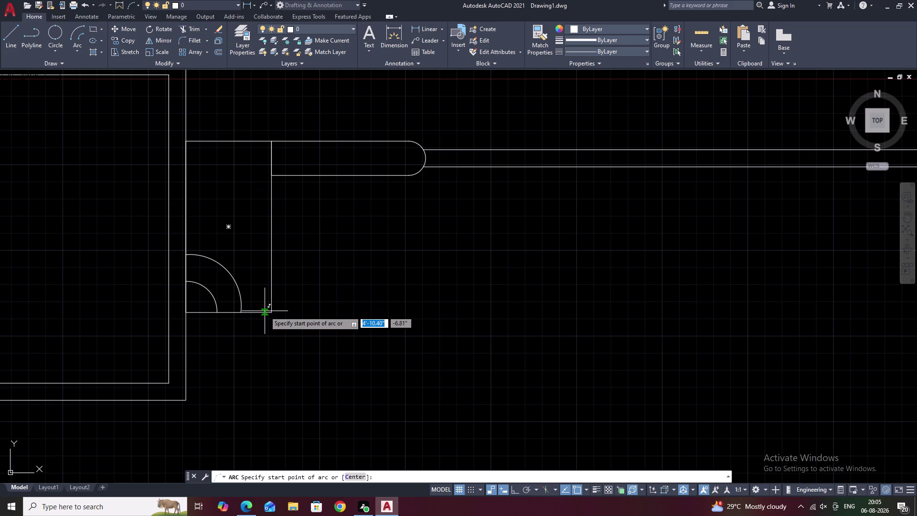
click(265, 310)
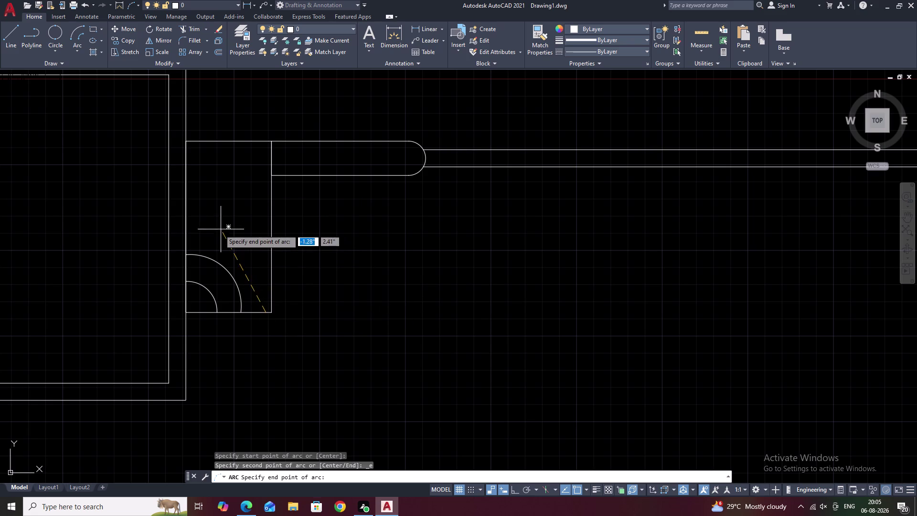
click(186, 225)
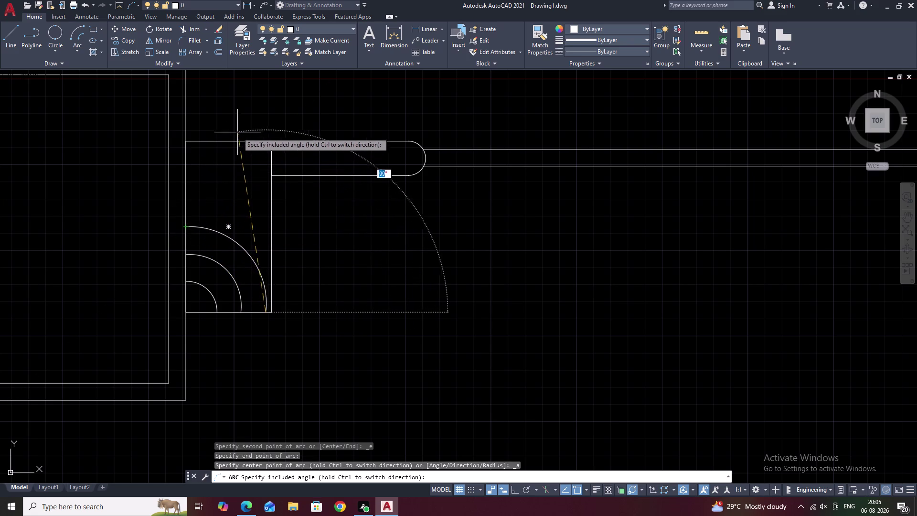
click(254, 108)
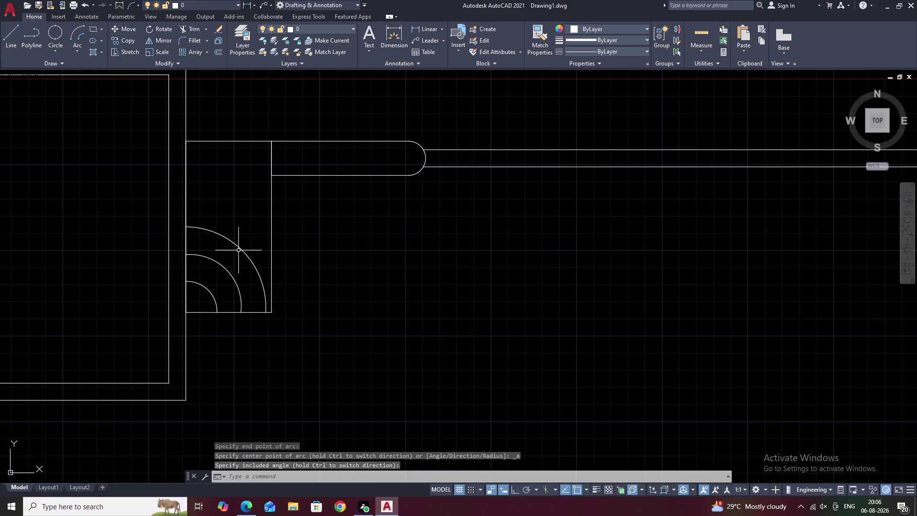
click(71, 31)
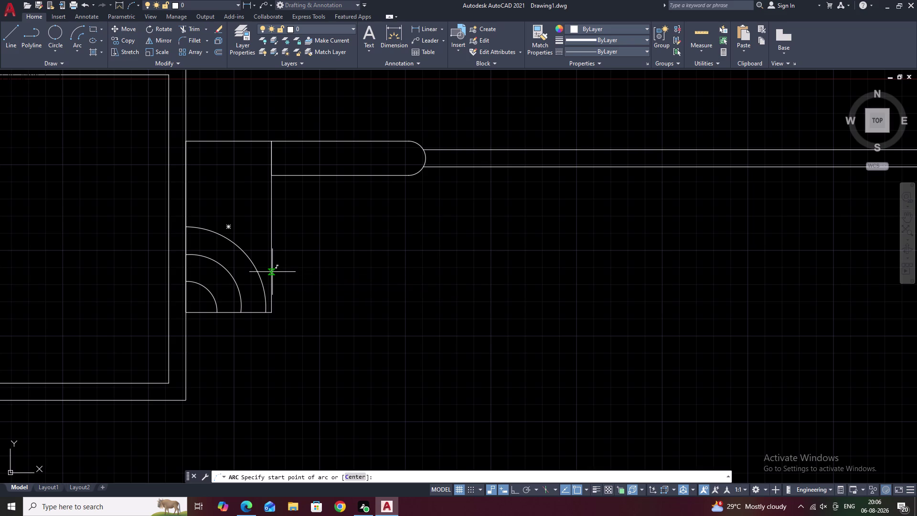
click(273, 259)
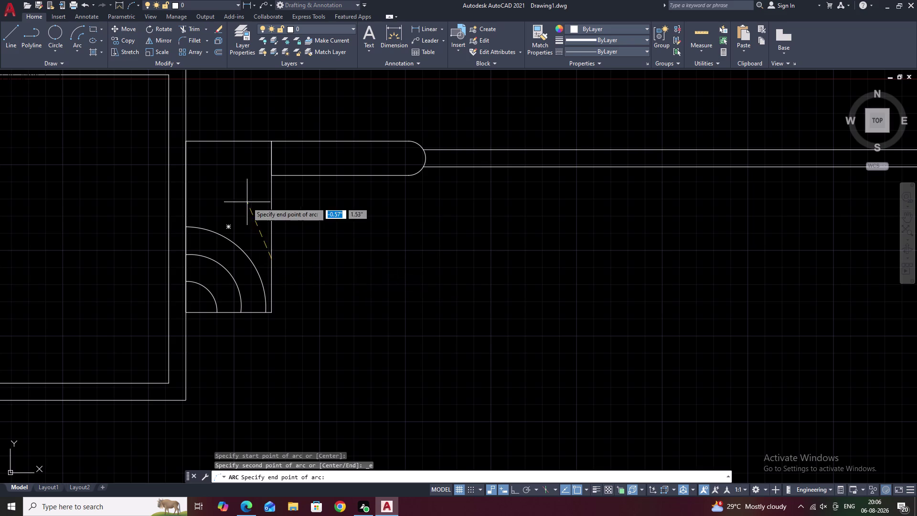
click(187, 200)
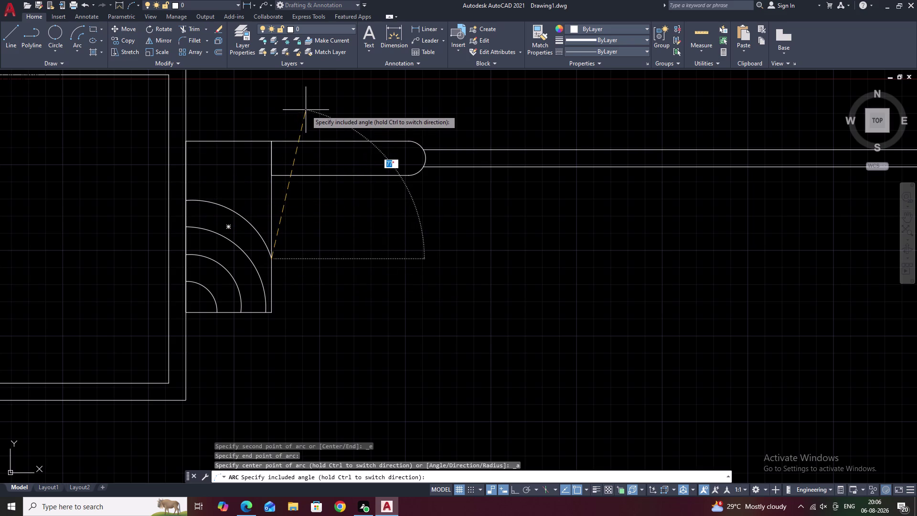
click(311, 106)
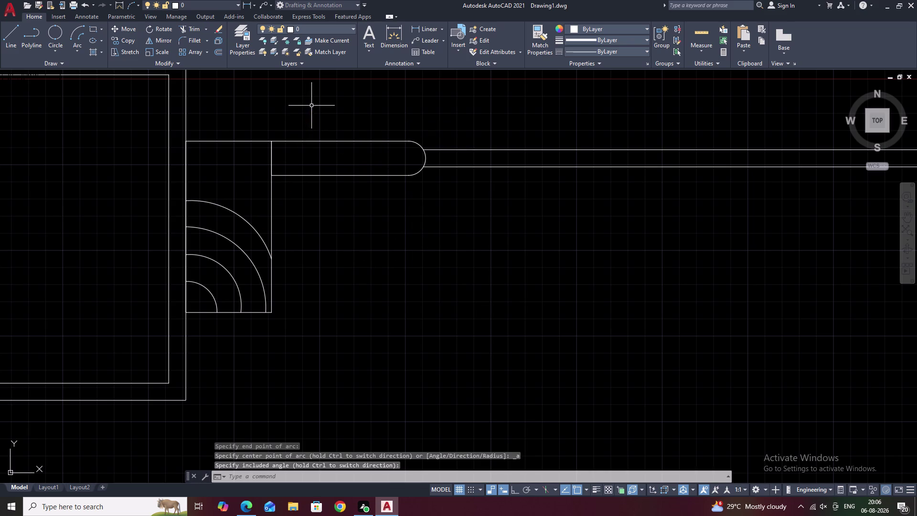
Attempt an outermost arc from near the jamb top, then cancel it.
key(space)
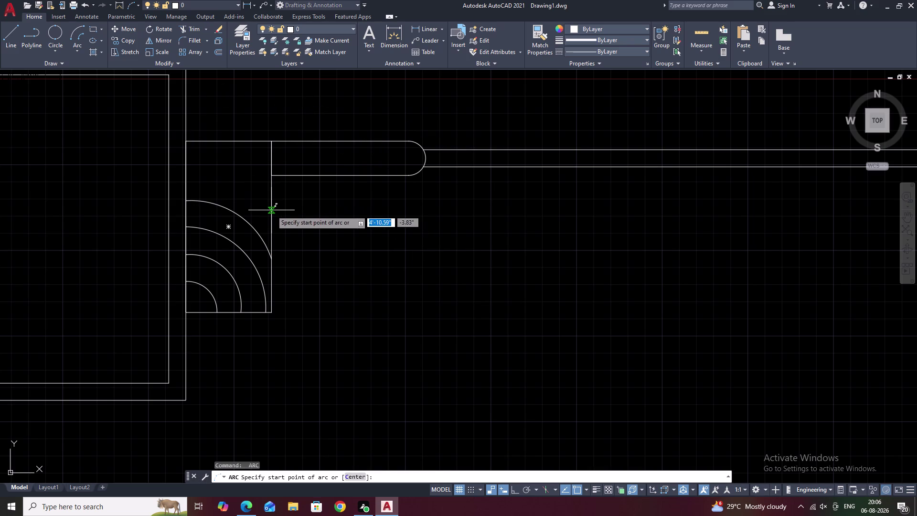
click(271, 210)
click(186, 180)
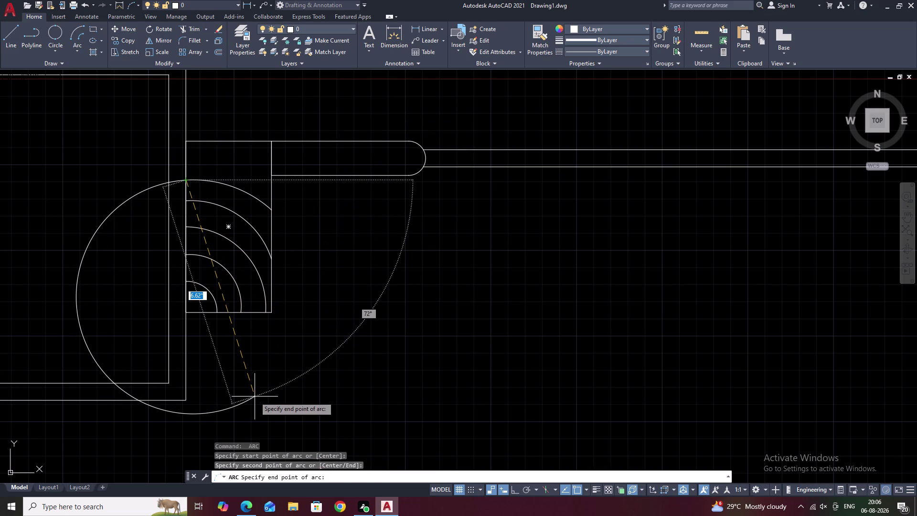
click(254, 396)
key(Escape)
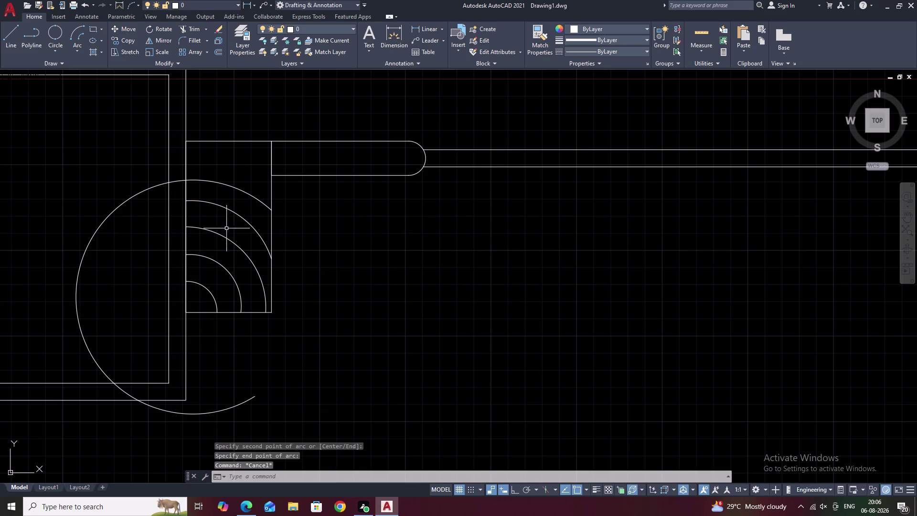
key(Escape)
Trim the oversized arc back at the frame and erase its leftover outer piece.
text(TR)
key(space)
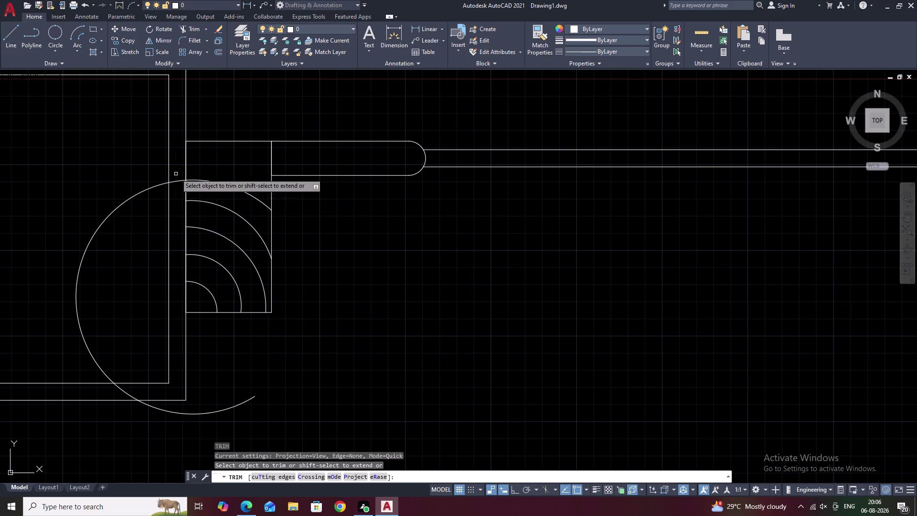
drag(175, 173, 175, 201)
key(Escape)
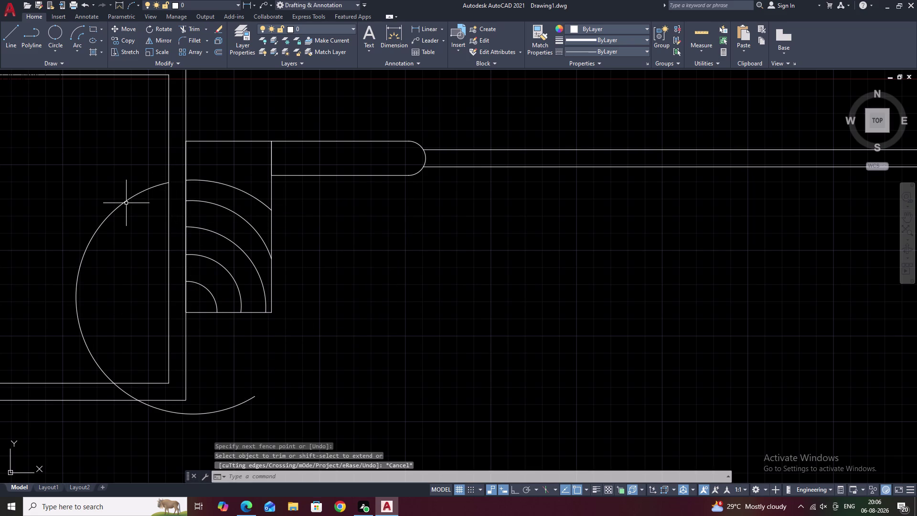
click(127, 198)
text(E)
key(space)
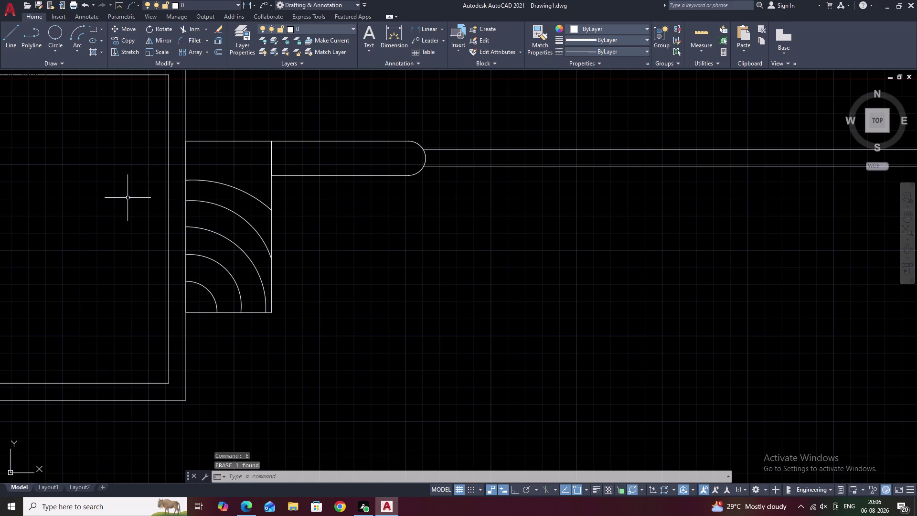
middle_drag(220, 191, 217, 255)
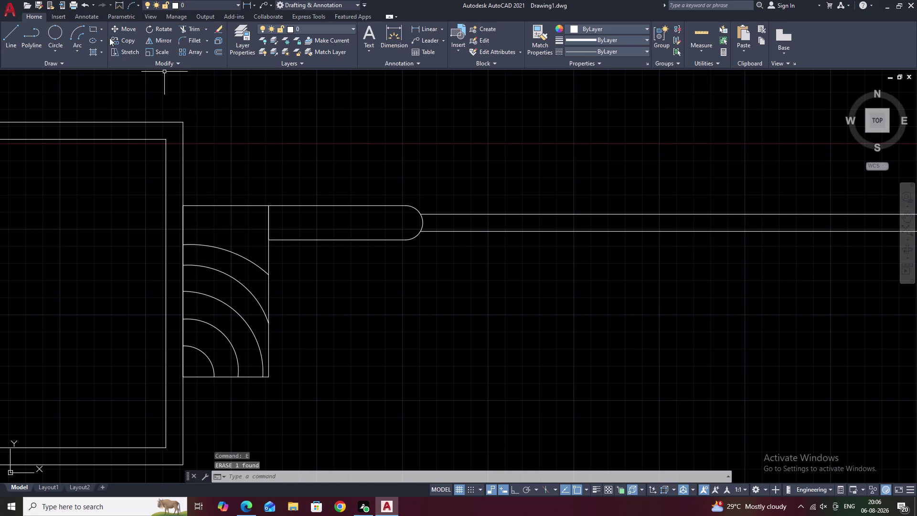
click(79, 32)
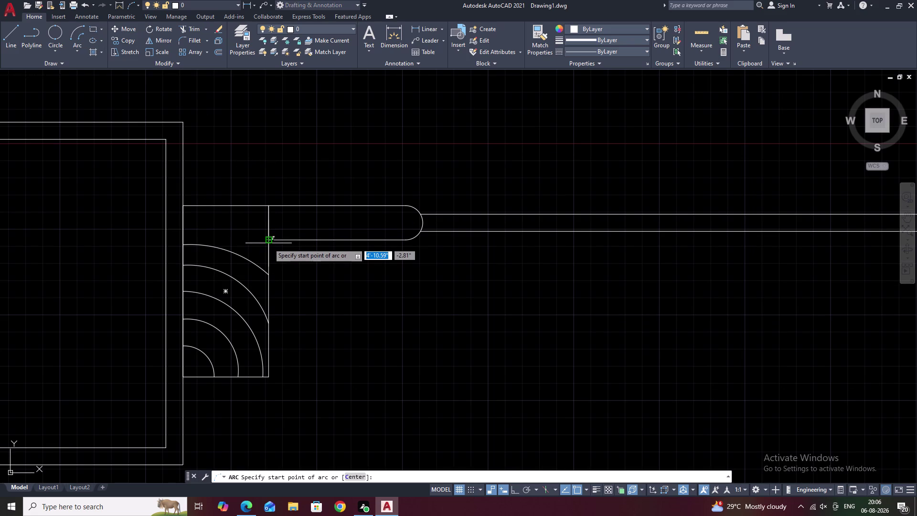
click(268, 247)
click(180, 223)
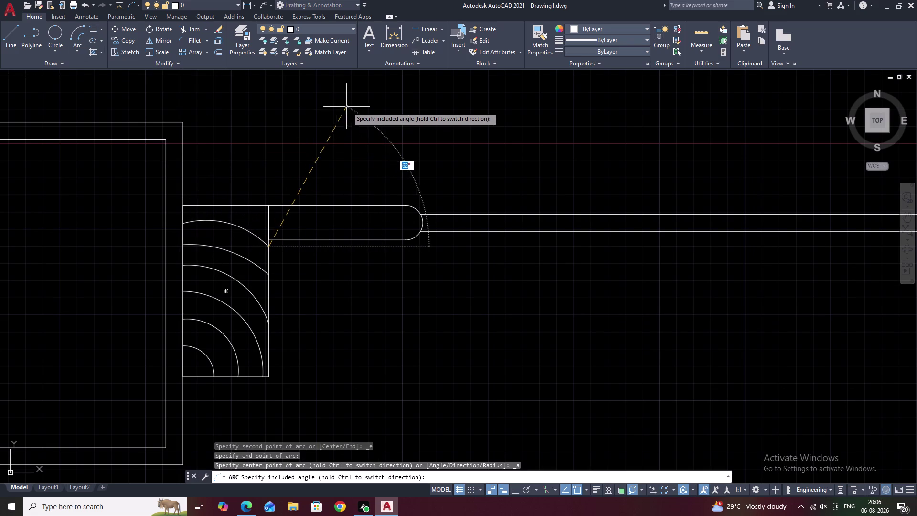
click(365, 106)
key(Escape)
key(space)
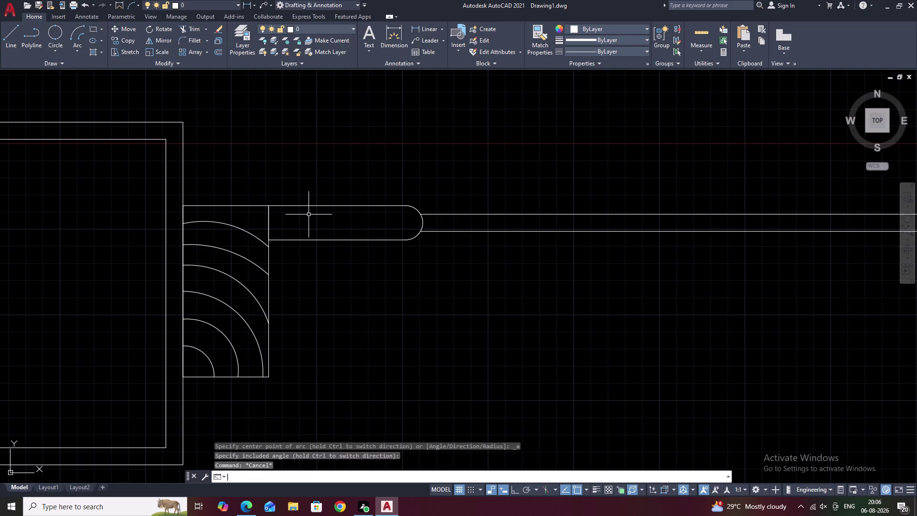
click(285, 242)
click(277, 206)
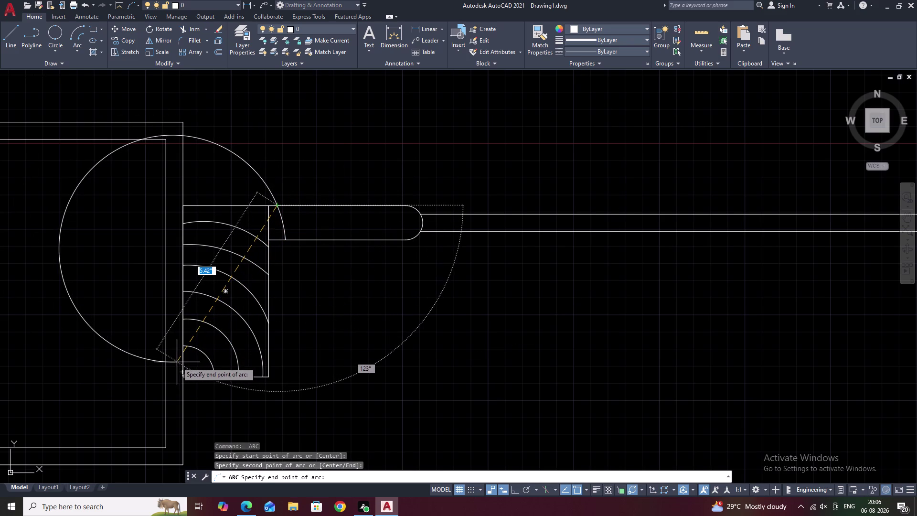
Draw the first two small arcs starting on the leaf's top edge.
key(Escape)
key(space)
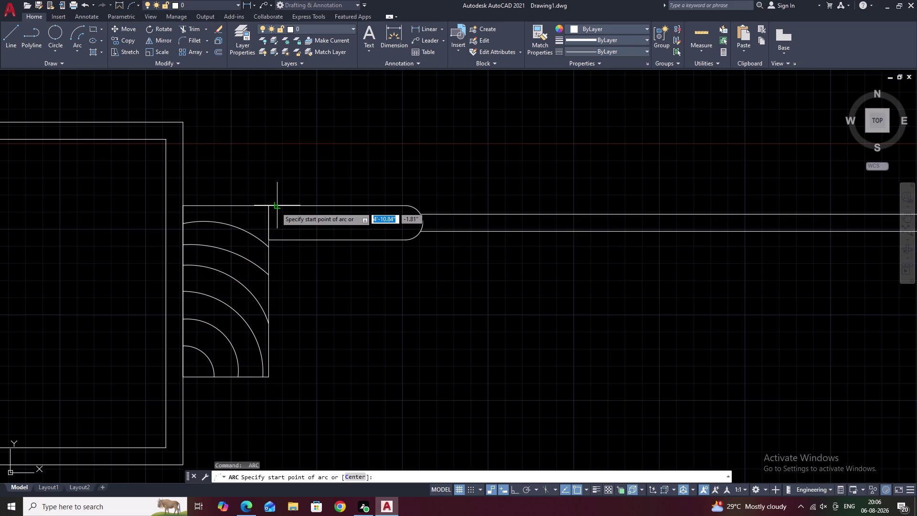
click(276, 207)
click(284, 238)
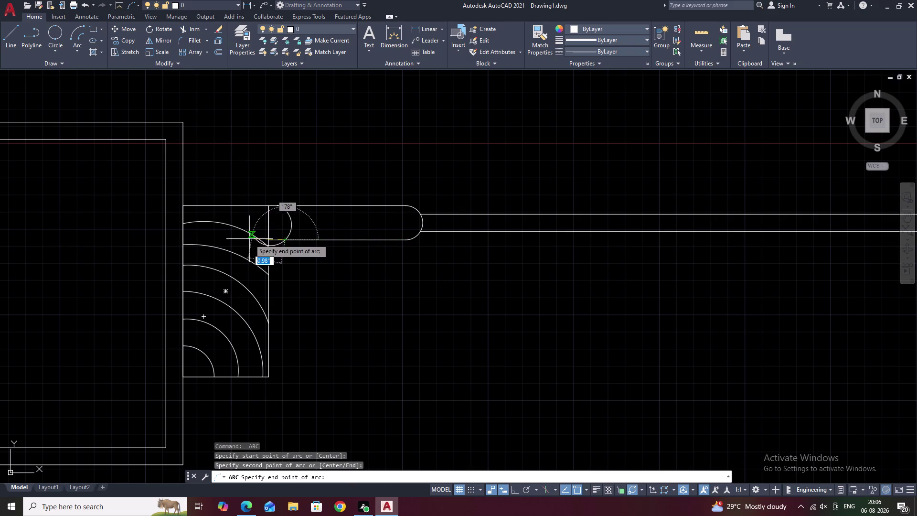
click(243, 208)
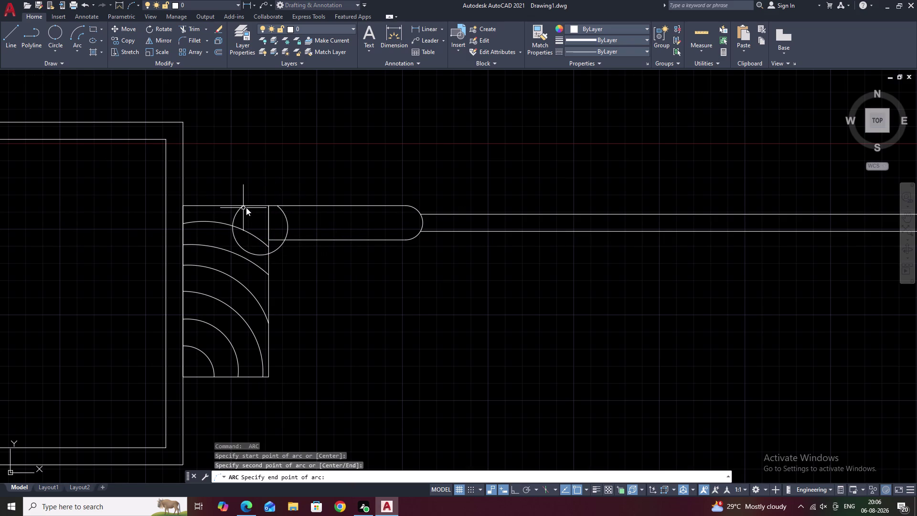
key(space)
click(302, 207)
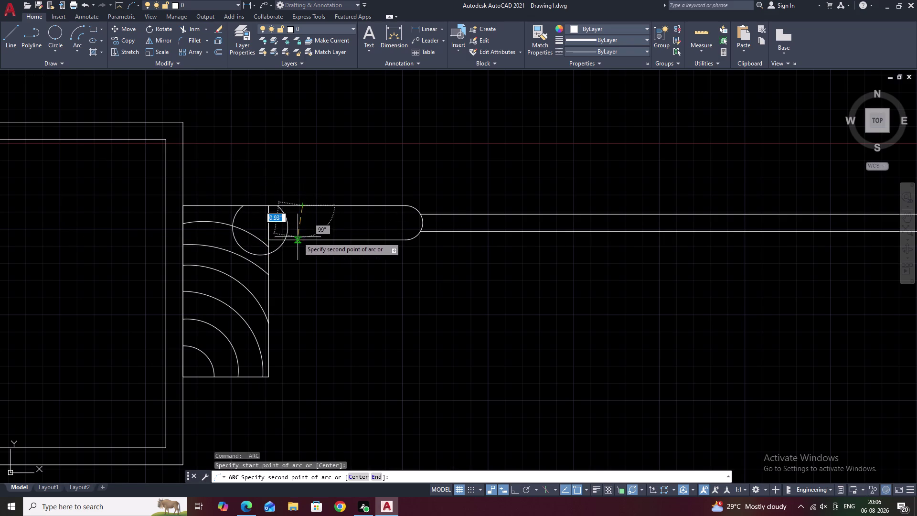
click(298, 237)
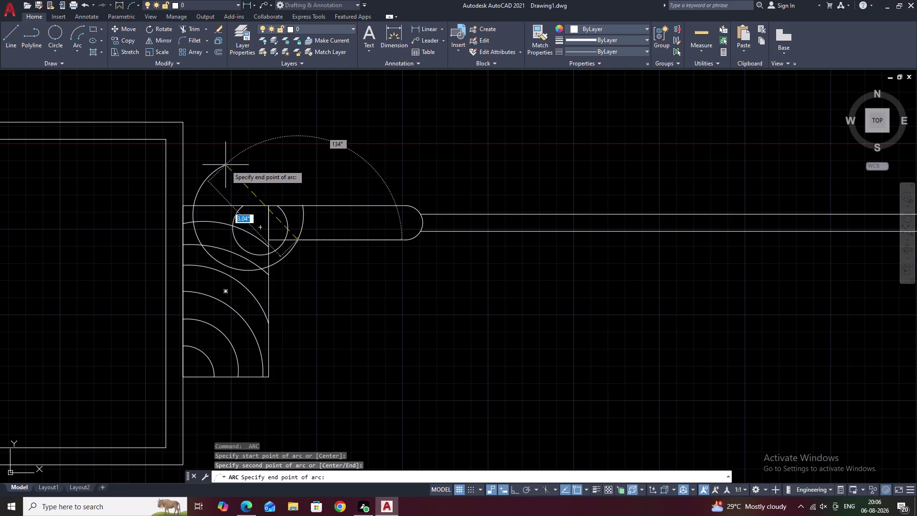
click(254, 185)
key(space)
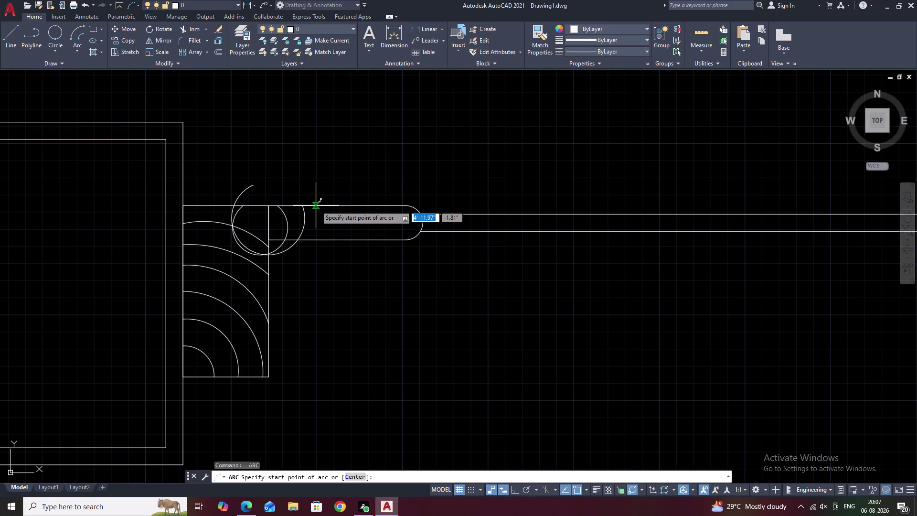
Add three more arcs running from the leaf's top edge to its bottom edge.
click(315, 205)
click(315, 241)
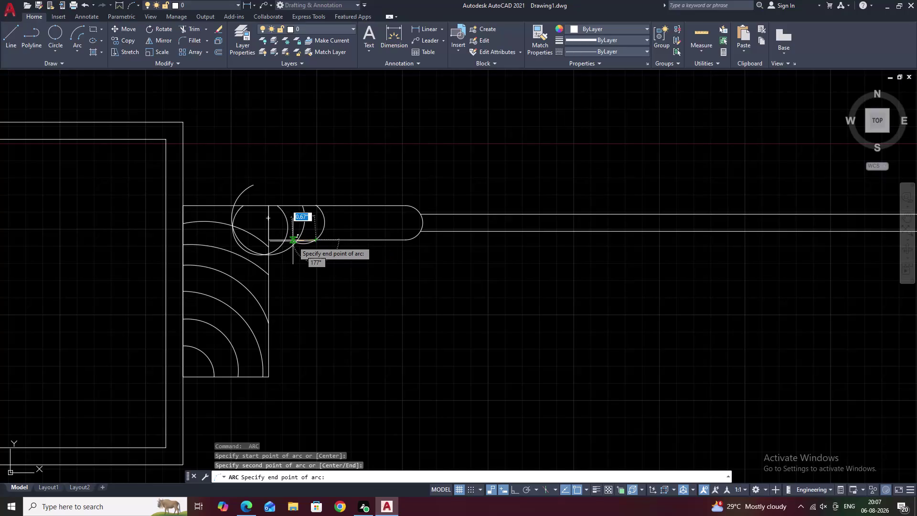
click(263, 228)
key(space)
click(333, 204)
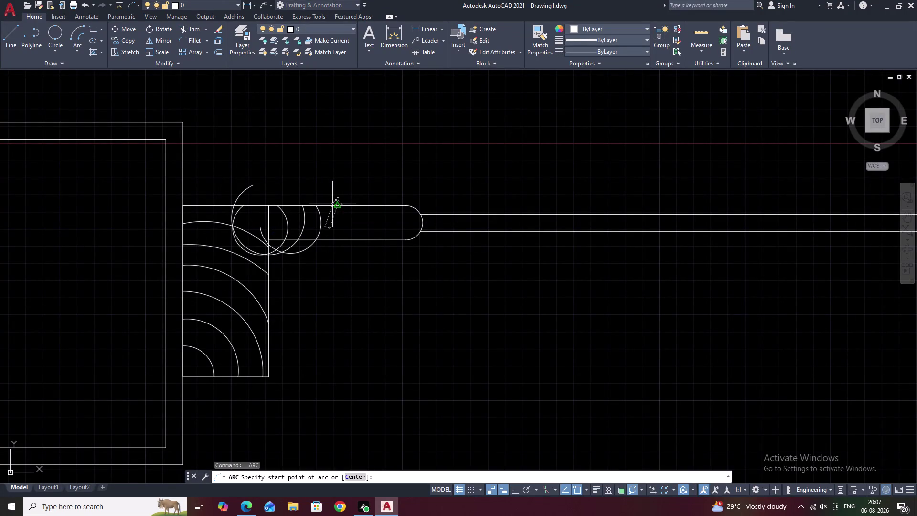
click(336, 241)
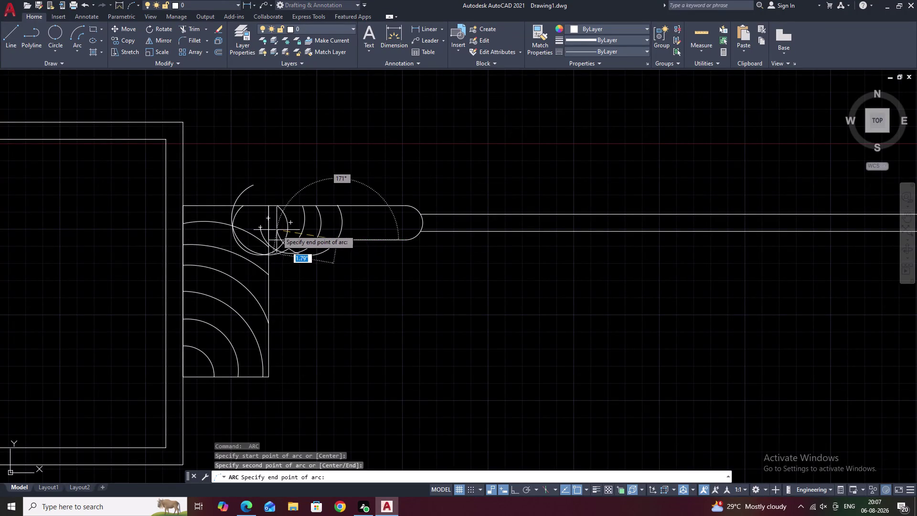
click(274, 228)
key(space)
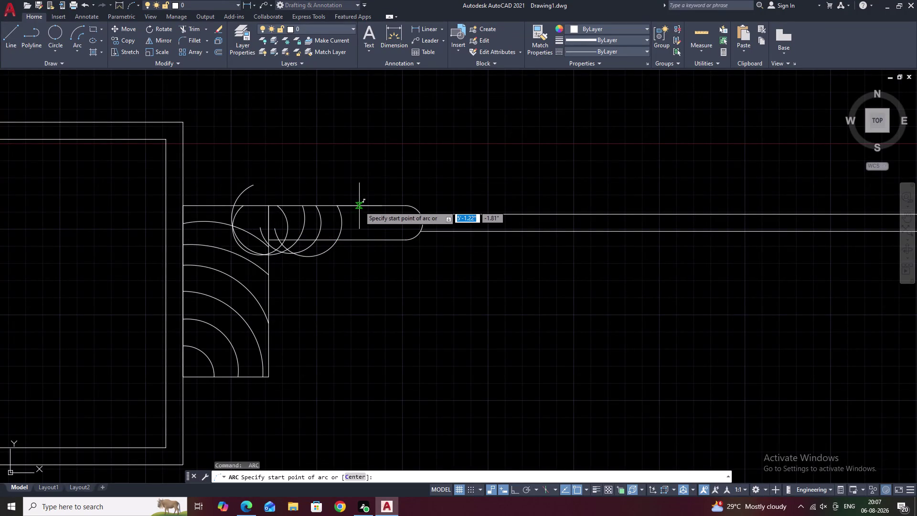
click(360, 206)
click(360, 234)
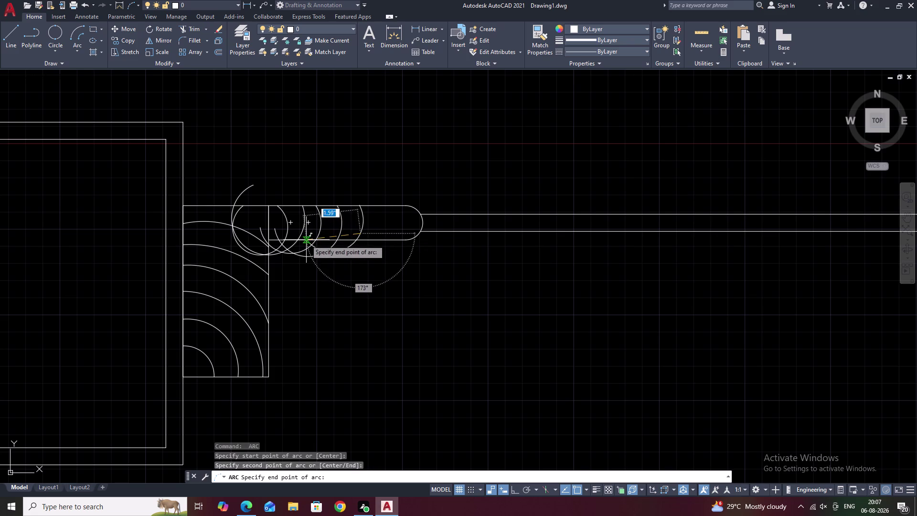
click(305, 240)
key(space)
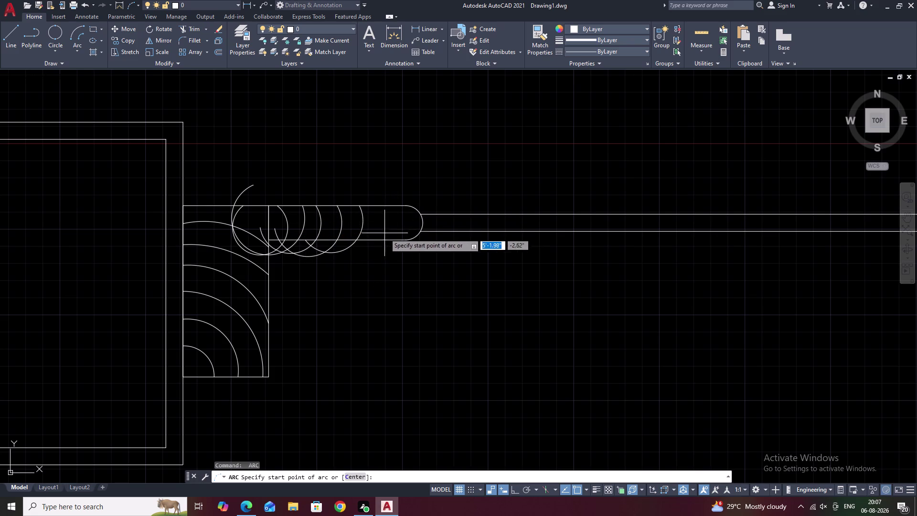
Draw one more arc at the leaf end, then erase it as misplaced.
click(379, 209)
click(382, 234)
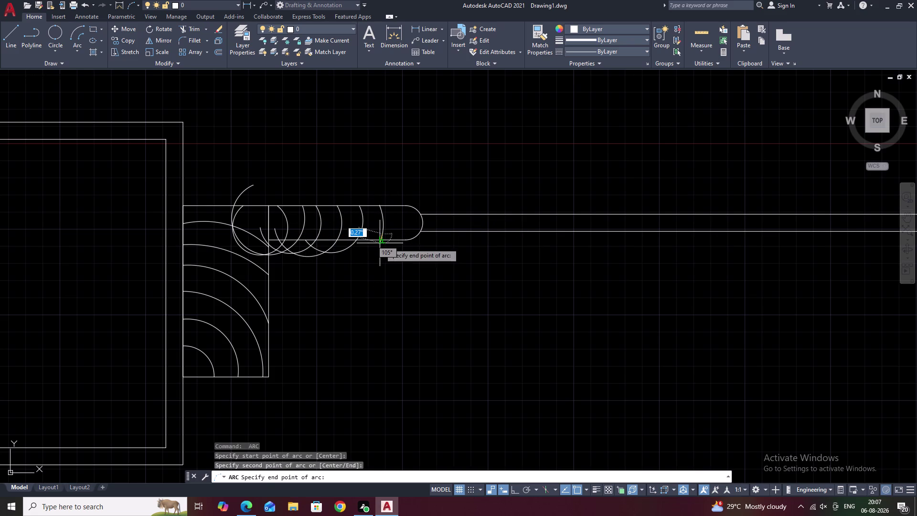
click(380, 243)
click(382, 221)
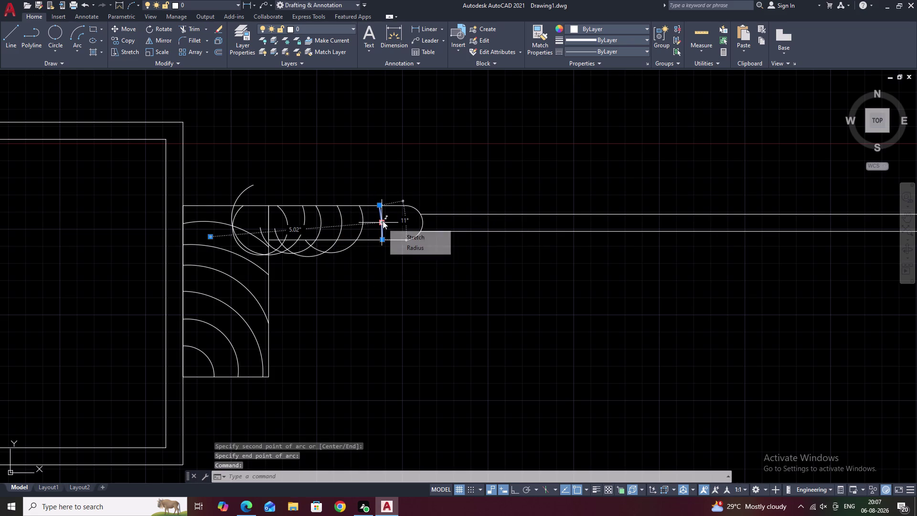
text(E)
key(space)
key(Escape)
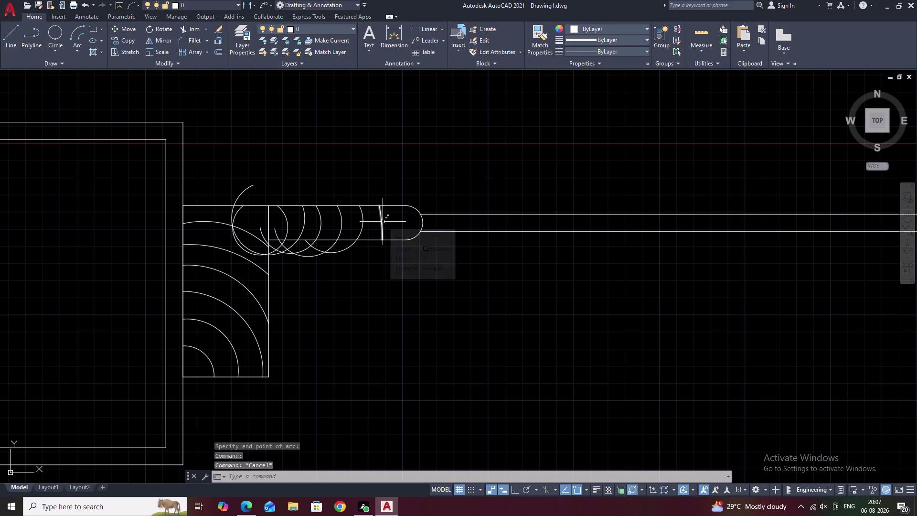
click(383, 222)
text(E)
key(space)
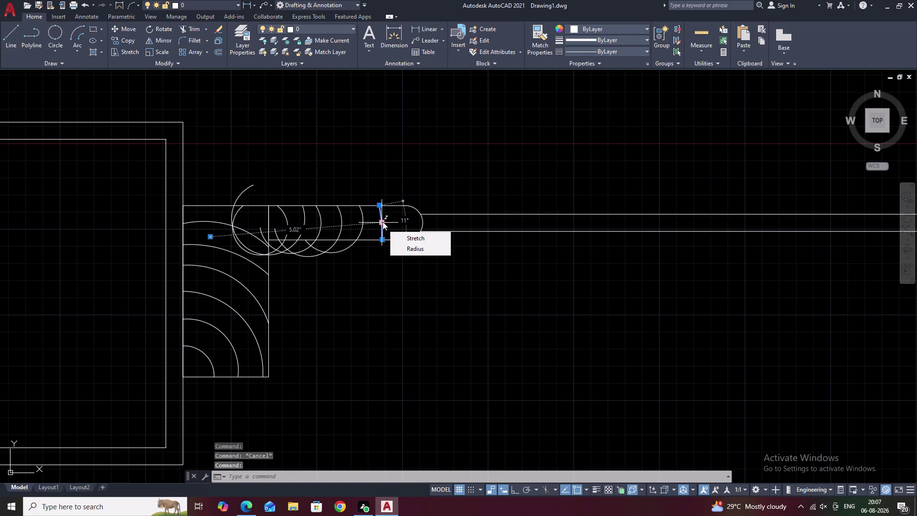
text(E)
key(space)
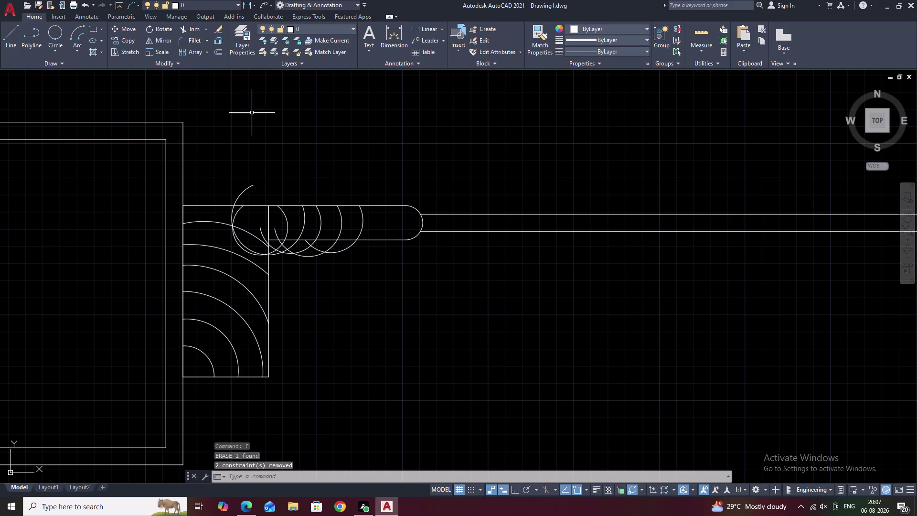
Redraw the leaf-end arc as a three-point arc finishing above the leaf edge.
click(77, 27)
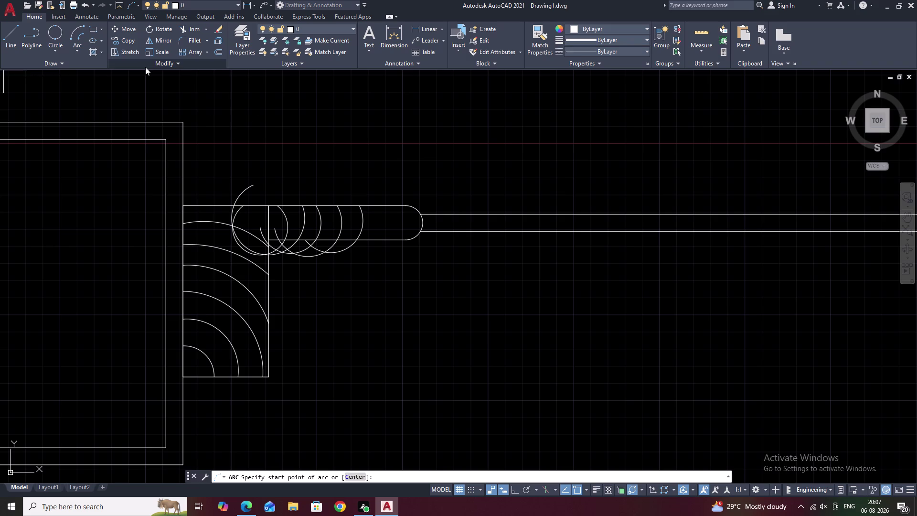
click(376, 204)
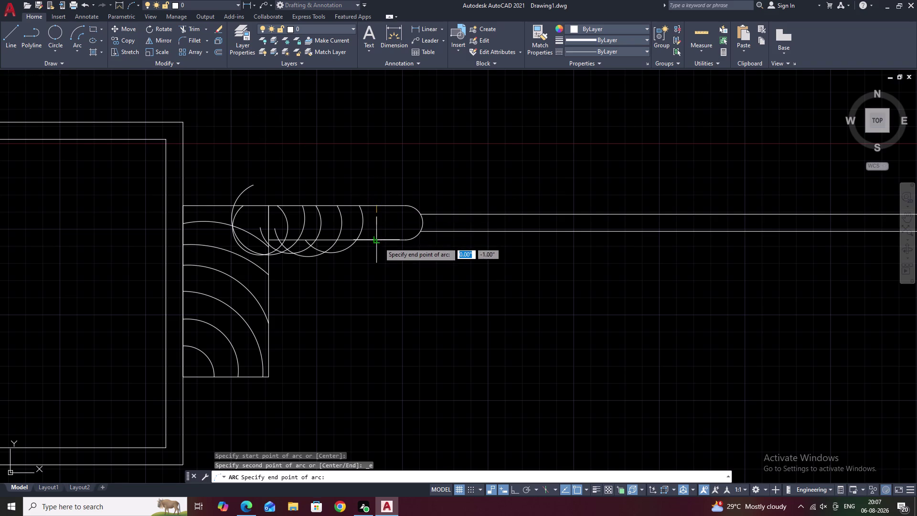
click(378, 242)
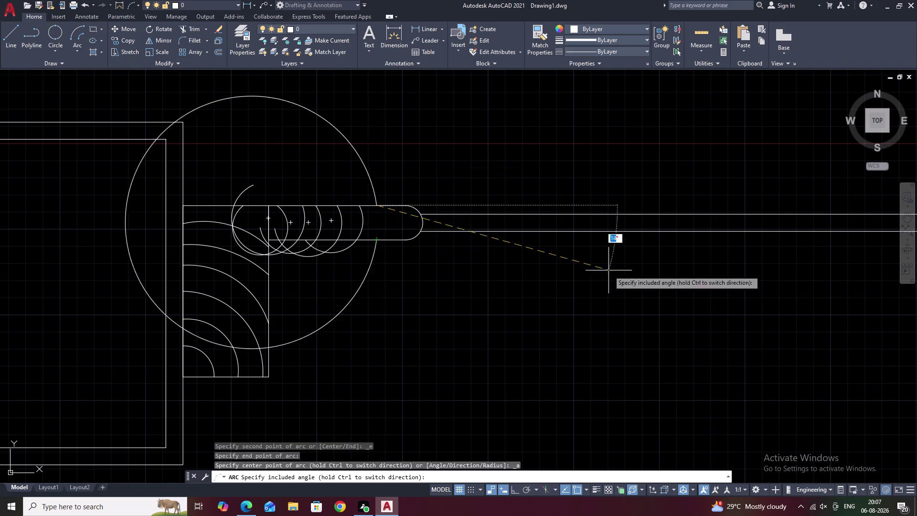
key(Escape)
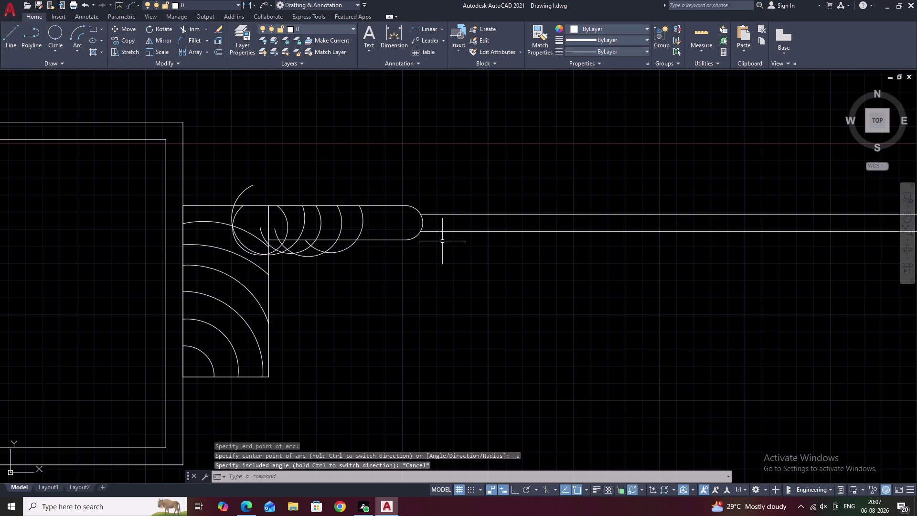
key(space)
click(375, 240)
click(374, 206)
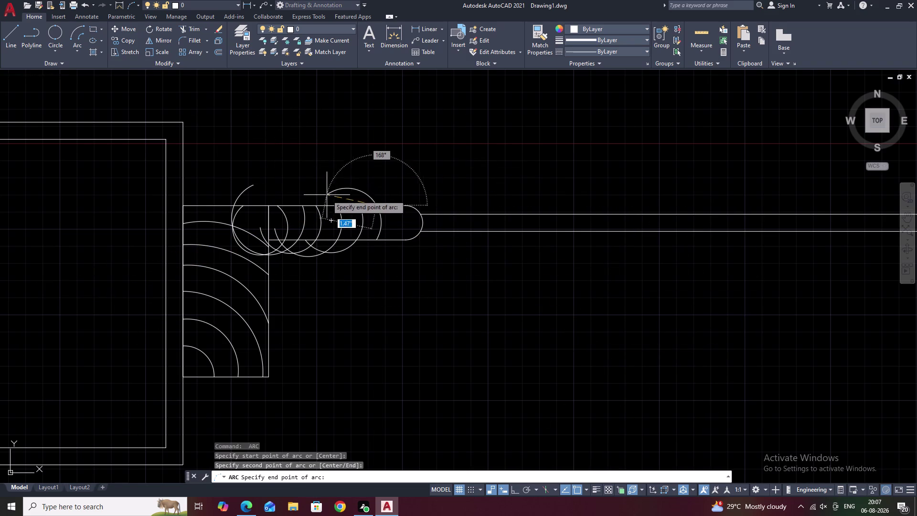
click(310, 194)
Add another three-point arc beside it along the leaf edge.
key(space)
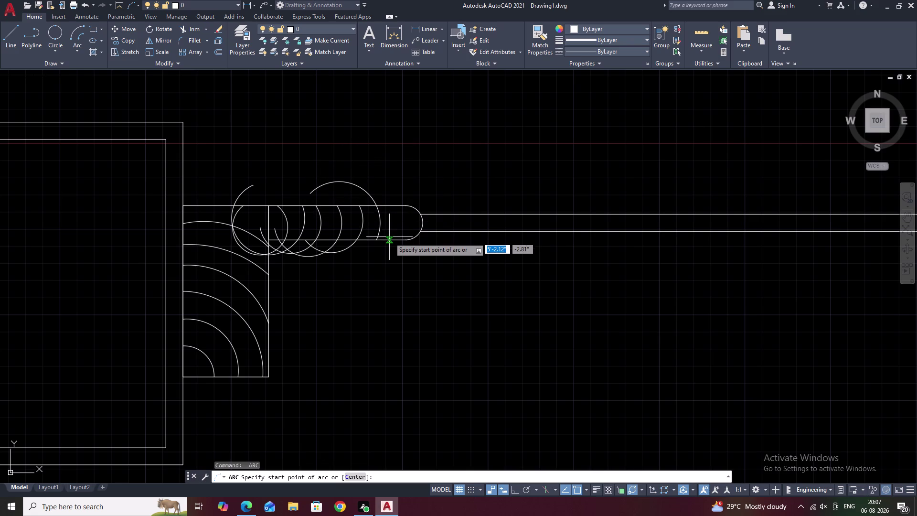
click(394, 240)
click(390, 204)
click(354, 182)
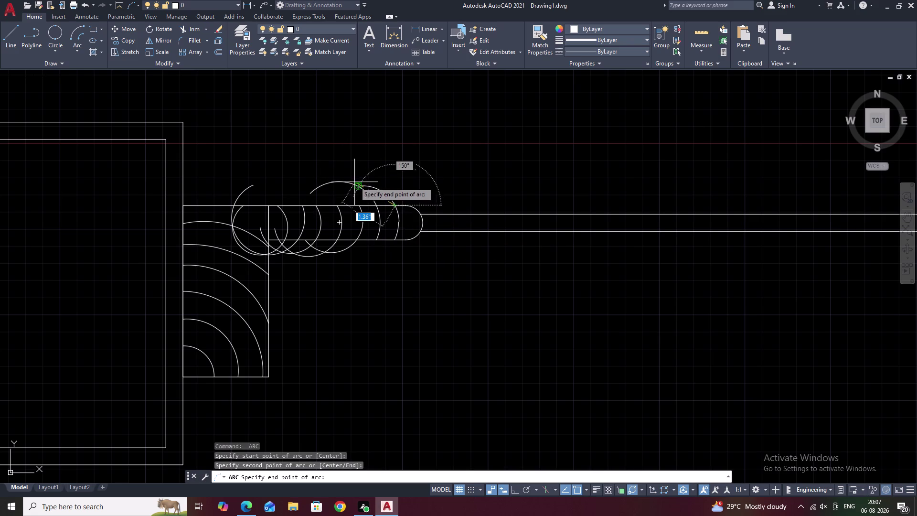
key(Escape)
text(T)
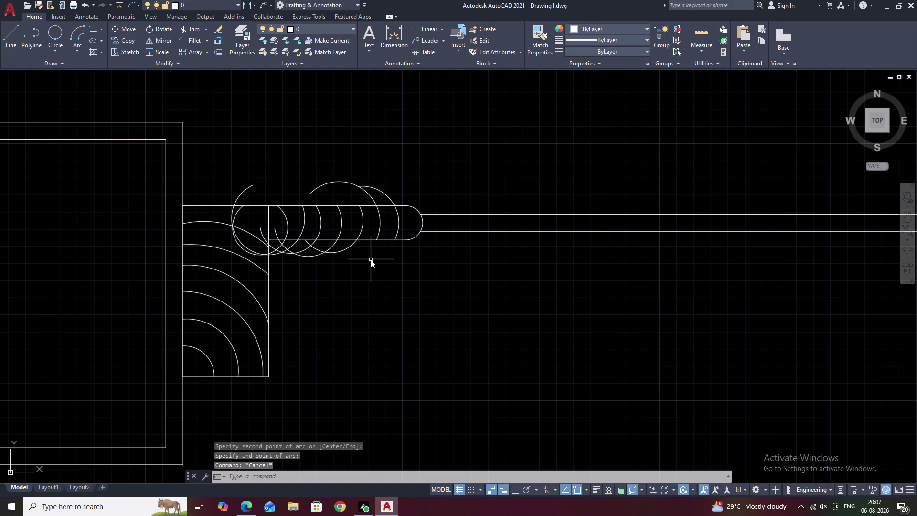
text(R)
key(space)
Trim the stray arc segments below the leaf and the arc tail near the pivot.
drag(377, 255, 295, 251)
middle_drag(319, 257, 403, 266)
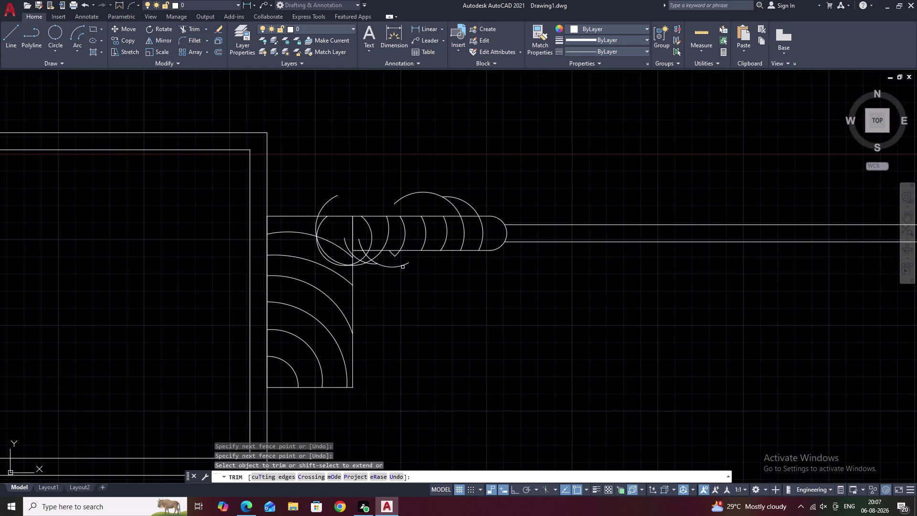
scroll(up, 3)
drag(385, 237, 442, 236)
drag(423, 249, 406, 277)
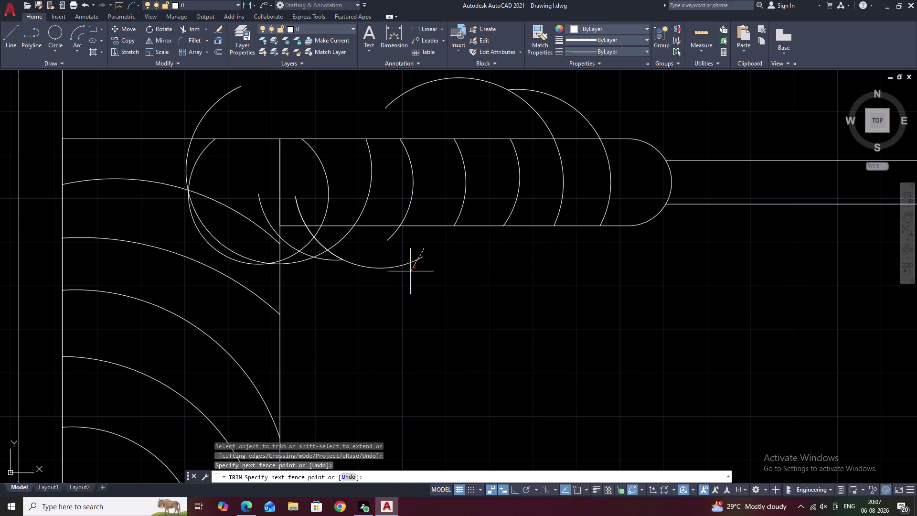
click(392, 233)
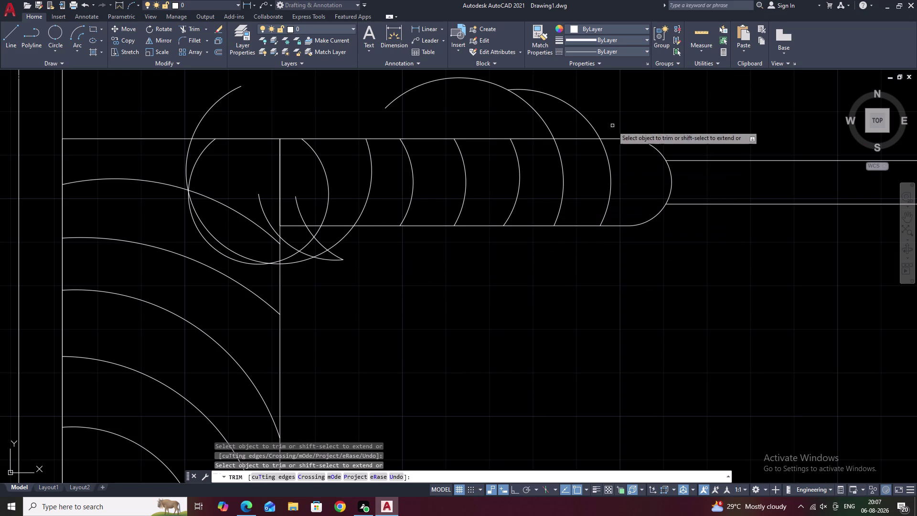
drag(611, 107, 404, 100)
middle_drag(425, 107, 648, 134)
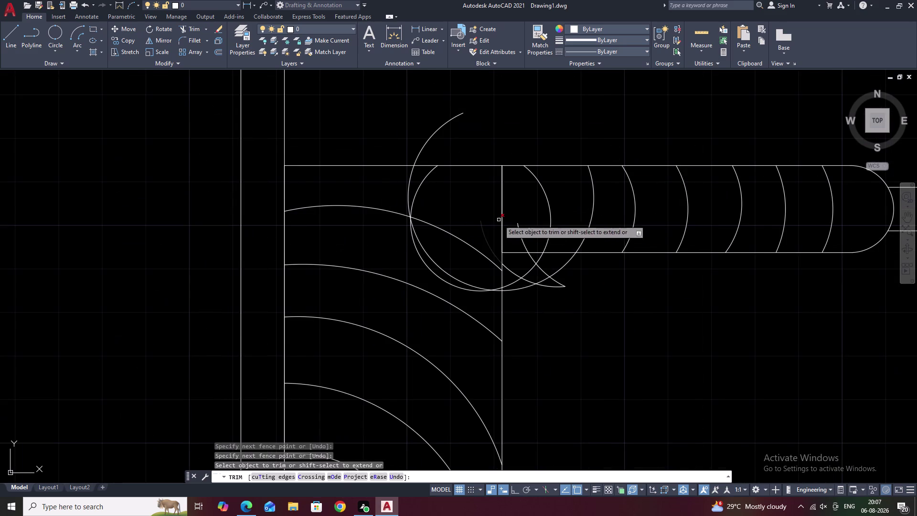
Trim the circle pieces and arc fragments under the leaf corner beside the pivot.
drag(532, 226, 522, 240)
drag(531, 263, 536, 265)
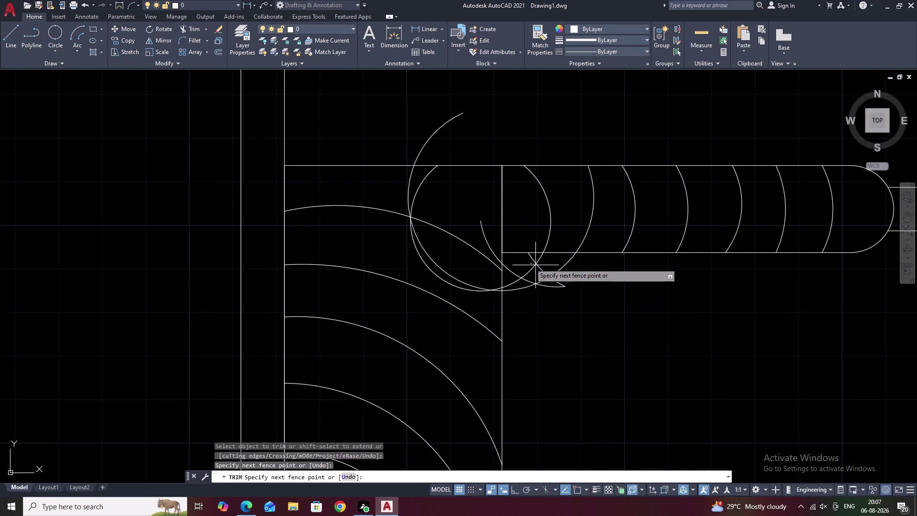
drag(536, 265, 566, 277)
click(540, 260)
click(536, 261)
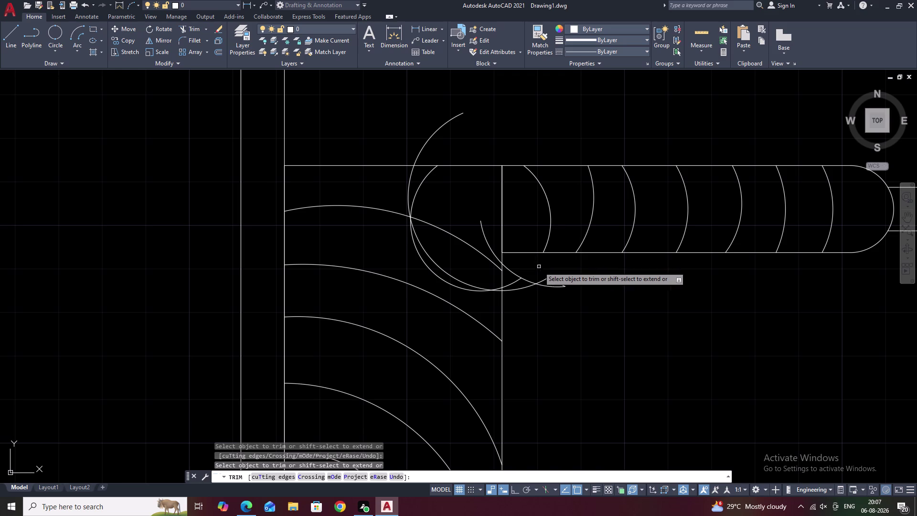
click(539, 266)
drag(539, 266, 555, 300)
drag(552, 277, 560, 290)
drag(540, 267, 548, 320)
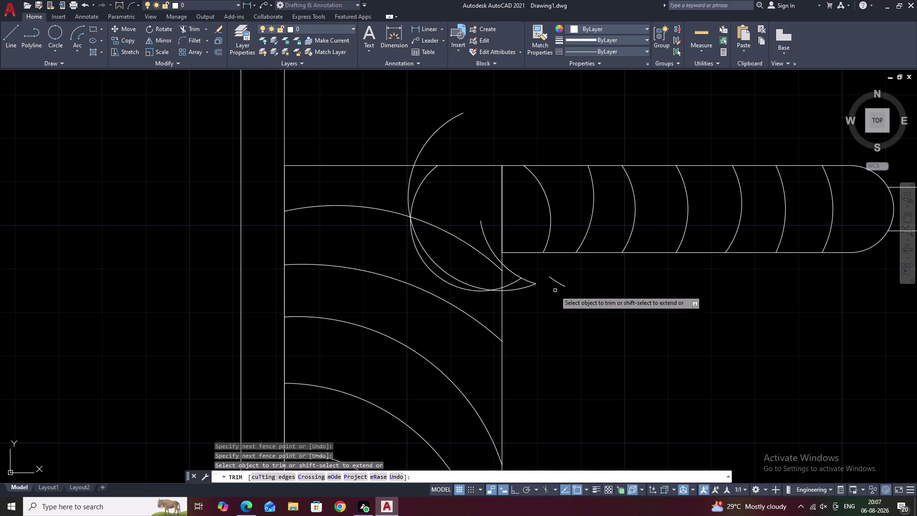
drag(552, 276, 560, 299)
drag(514, 266, 519, 323)
click(525, 278)
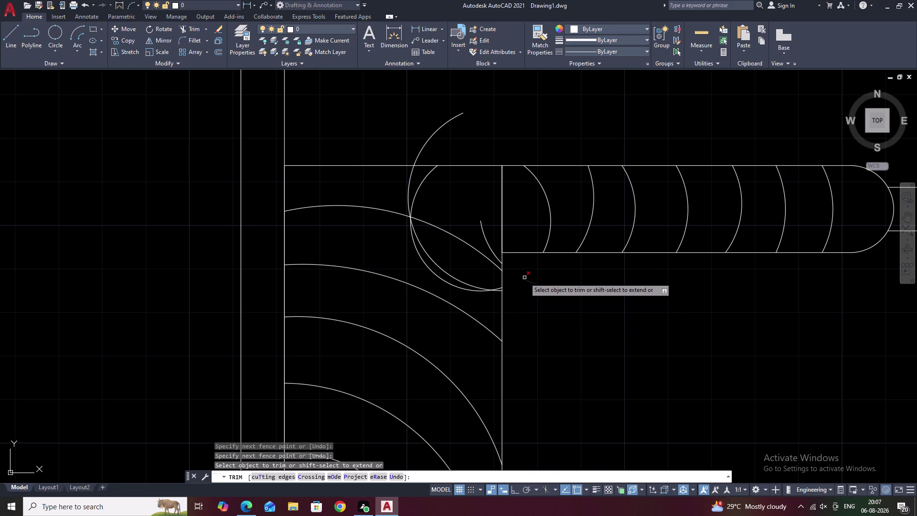
Clear the rest of the pivot circle and the remaining short arc stubs.
click(490, 244)
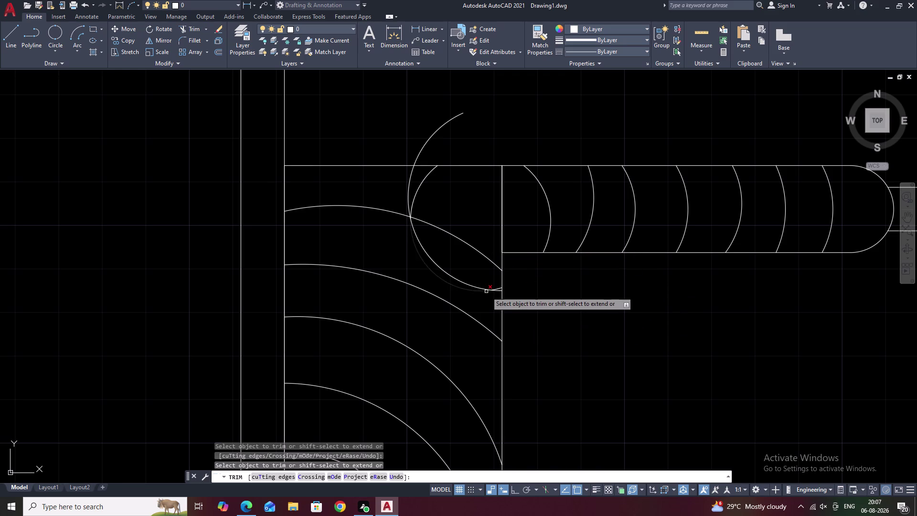
click(486, 292)
drag(494, 285, 494, 293)
click(491, 291)
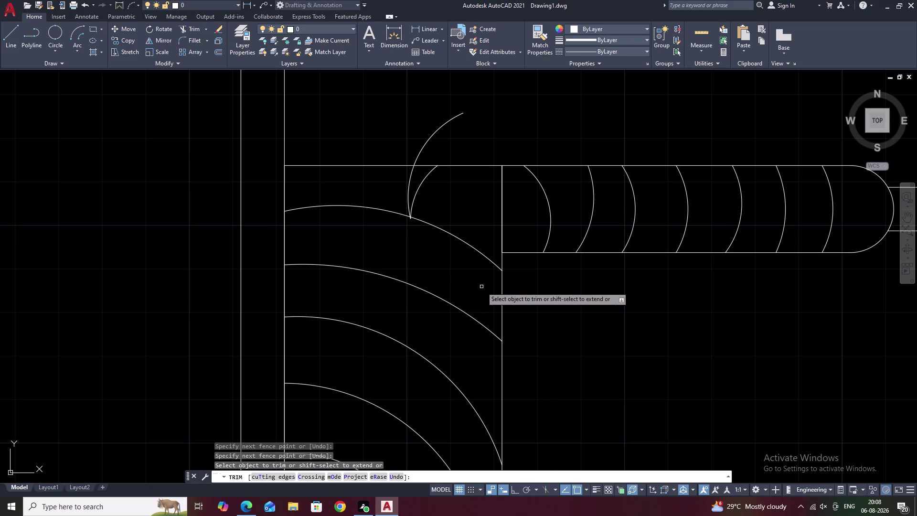
drag(399, 181, 433, 192)
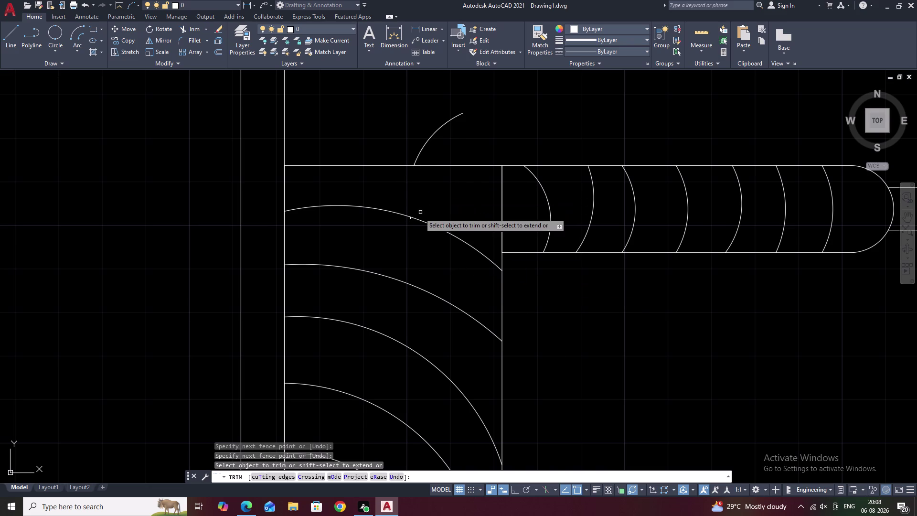
scroll(up, 3)
click(401, 212)
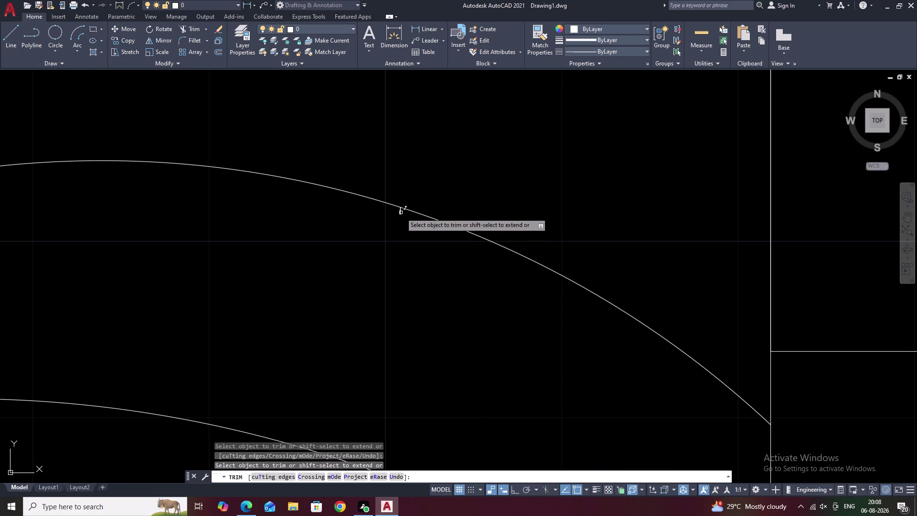
click(400, 212)
scroll(down, 3)
middle_drag(463, 173, 456, 227)
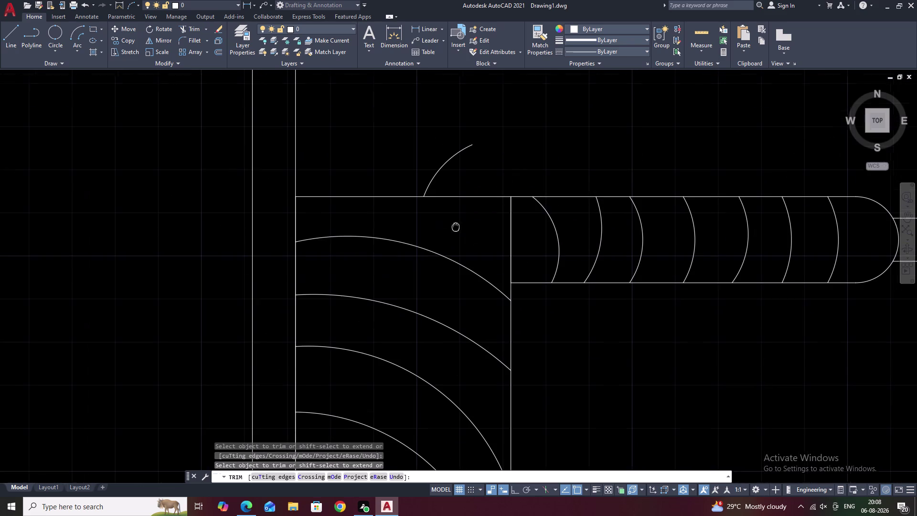
scroll(down, 3)
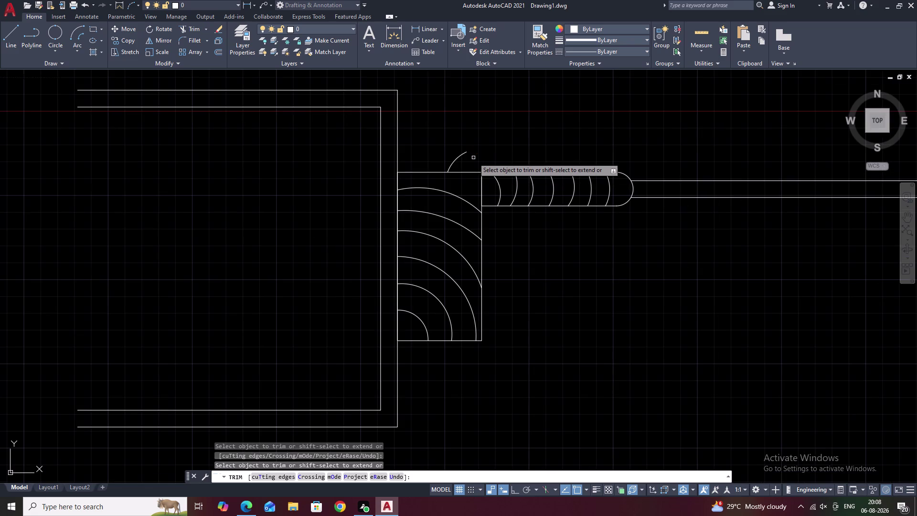
click(458, 157)
key(Escape)
Pan along the wall to the opposite jamb and begin a Start, End, Angle arc.
scroll(down, 3)
middle_drag(665, 290, 382, 341)
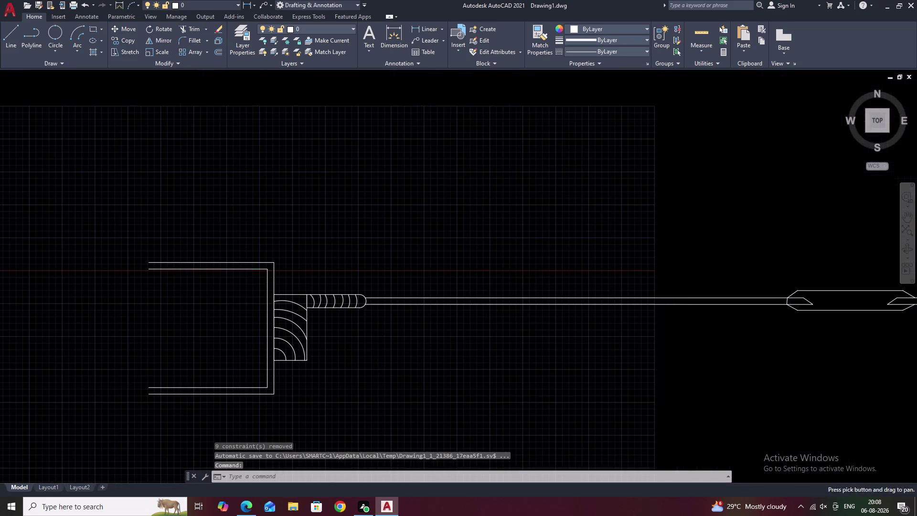
middle_drag(616, 338, 401, 327)
middle_drag(615, 332, 446, 340)
middle_drag(824, 364, 627, 367)
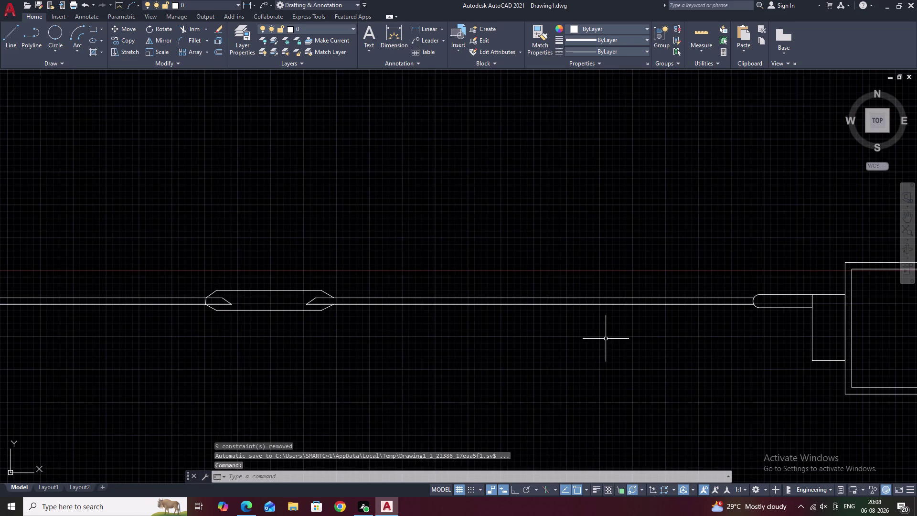
middle_drag(404, 291, 599, 310)
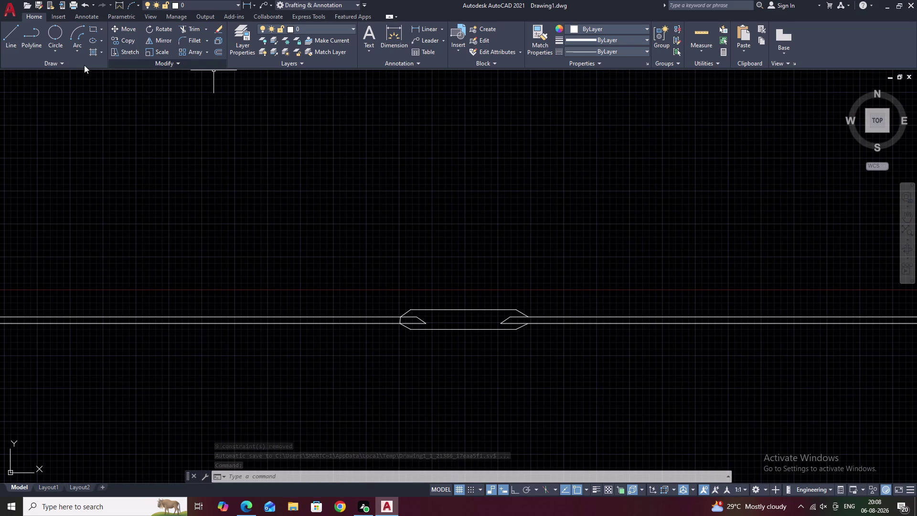
click(79, 53)
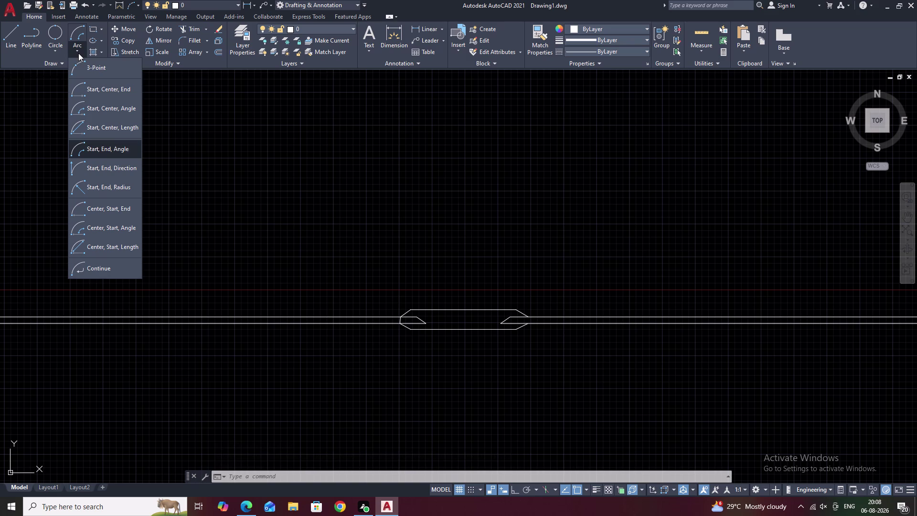
click(102, 165)
Draw the start-end-direction arc at the left frame corner, cancelling an oversized follow-up arc.
scroll(up, 3)
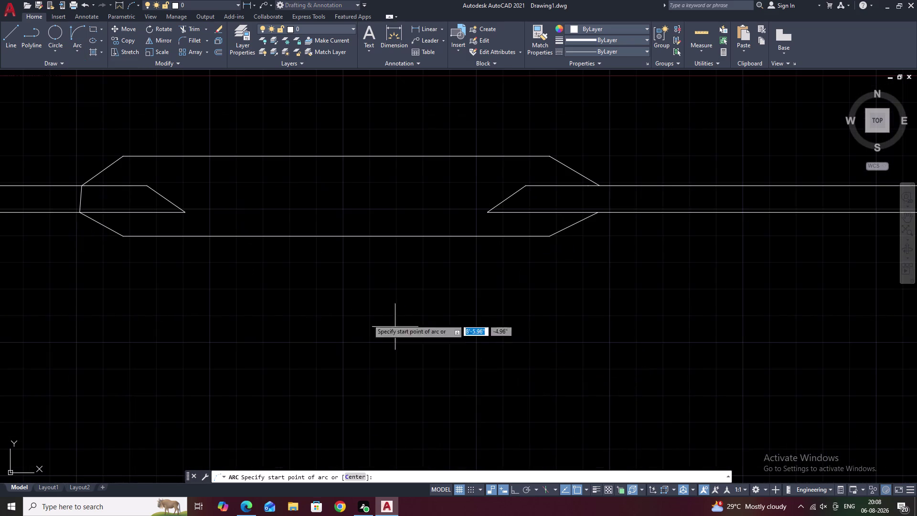
middle_drag(820, 466, 916, 504)
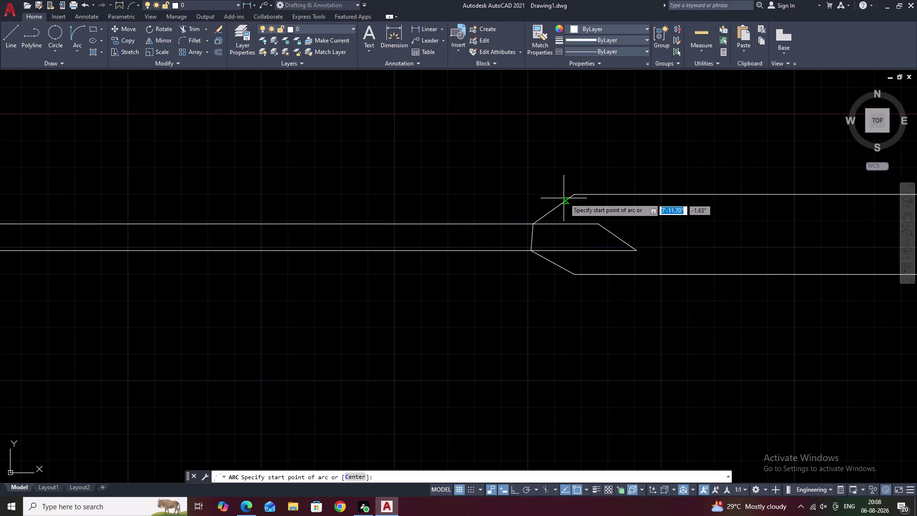
click(572, 195)
click(574, 274)
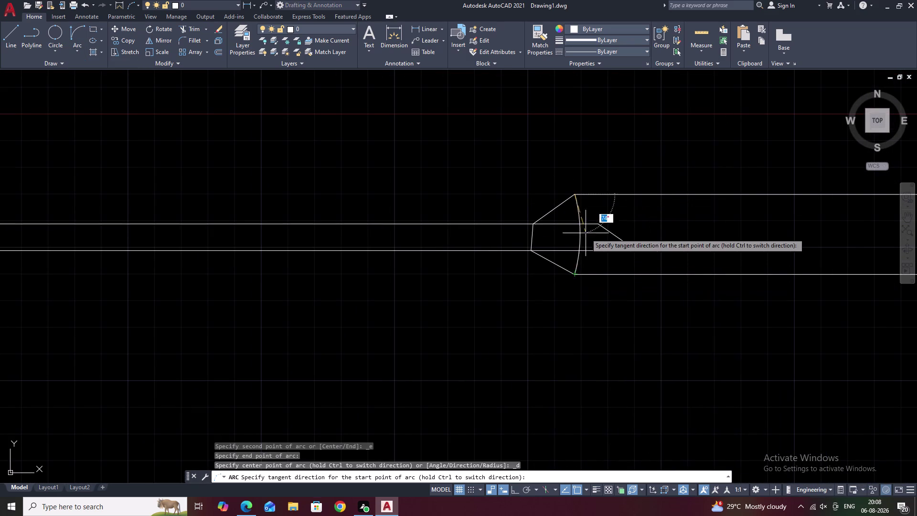
click(676, 237)
key(space)
click(628, 275)
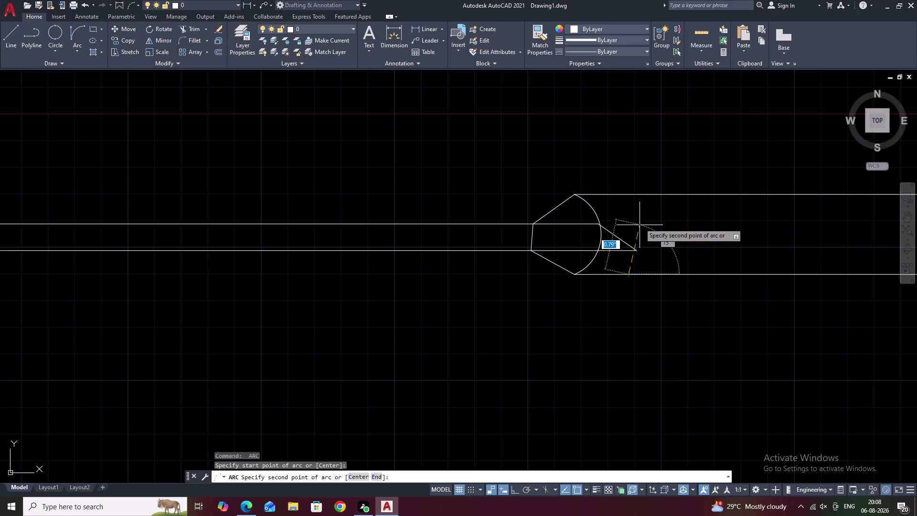
click(623, 195)
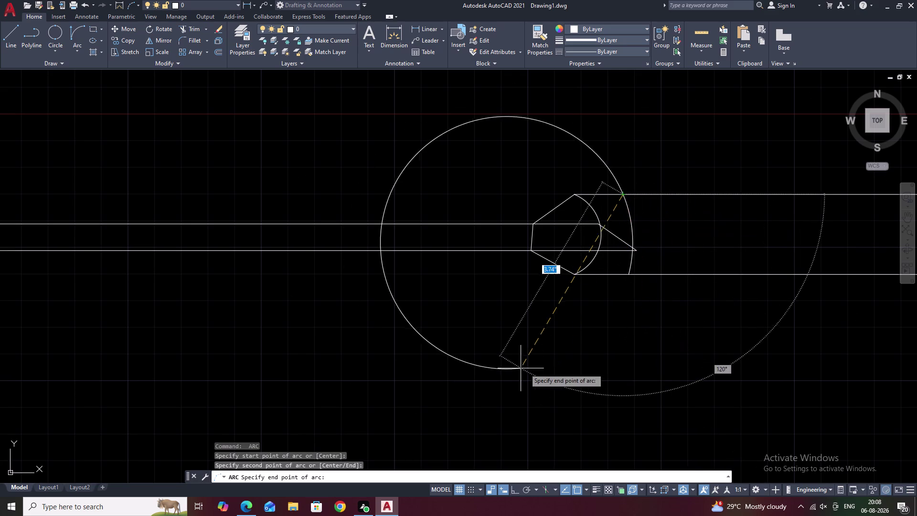
key(Escape)
Add a three-point arc between the leaf's top and bottom edges, abandoning another attempt.
key(space)
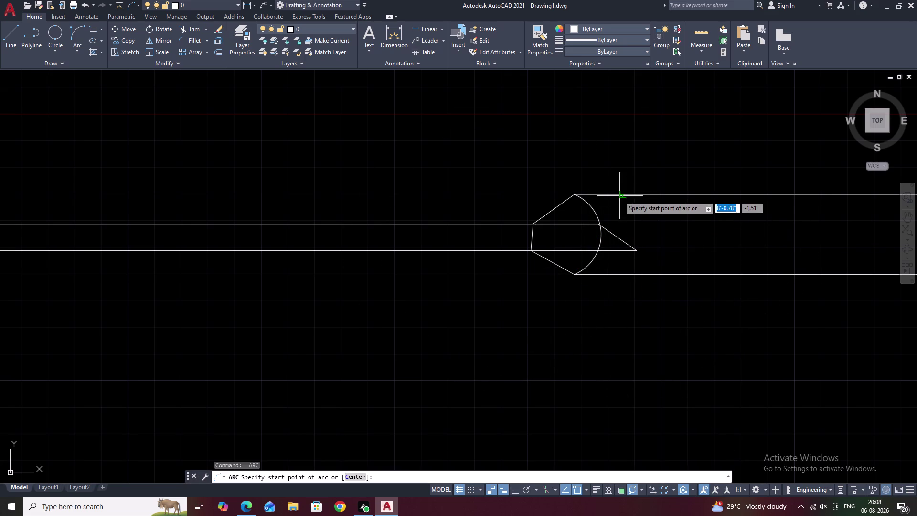
click(619, 195)
click(633, 275)
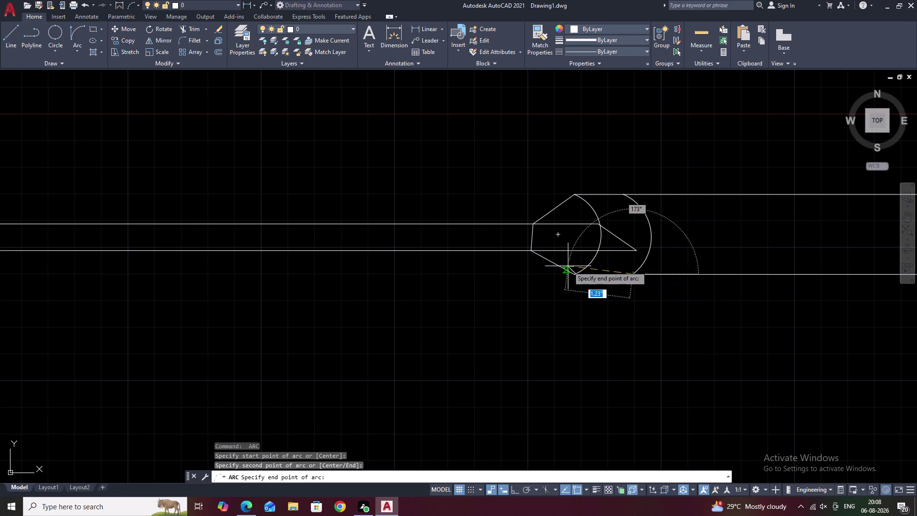
click(568, 266)
key(space)
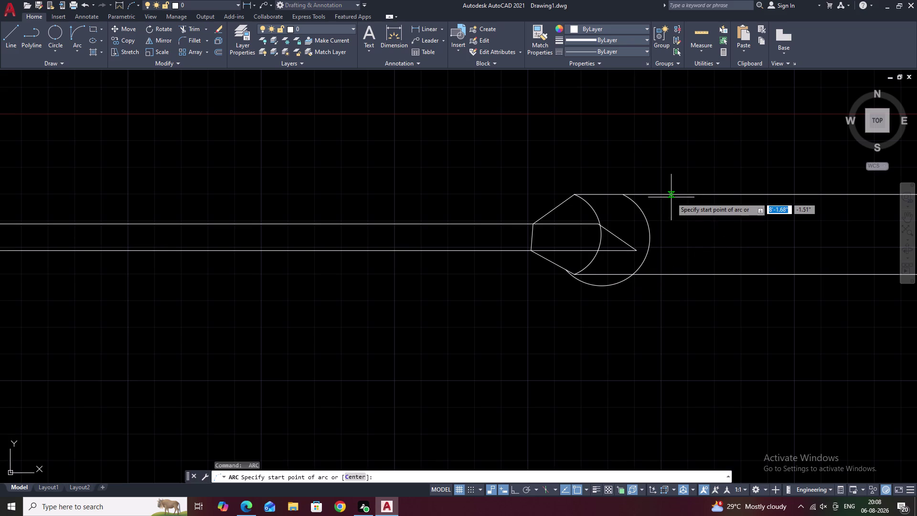
click(671, 198)
right_click(671, 197)
click(669, 183)
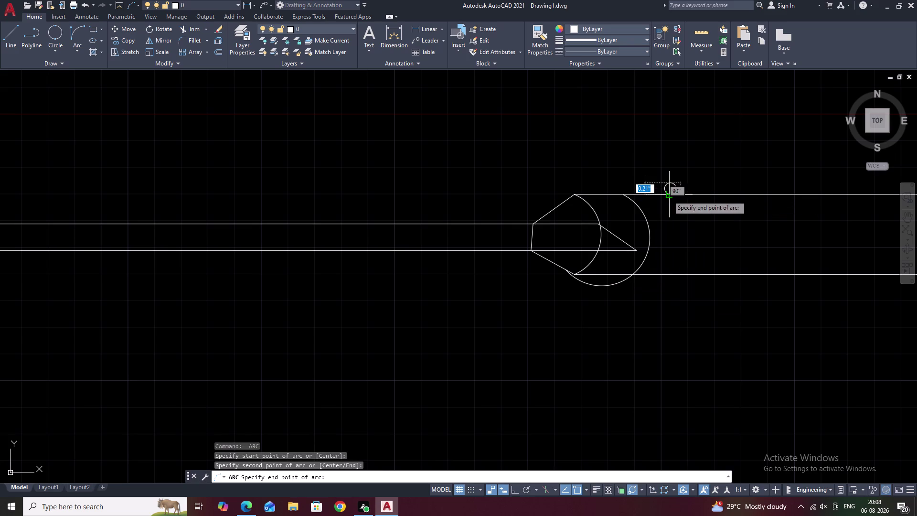
key(Escape)
key(space)
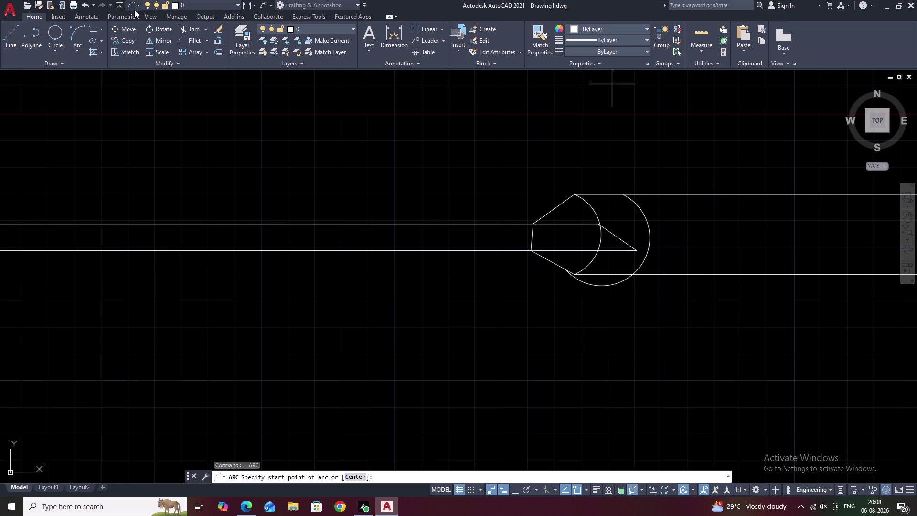
click(73, 29)
Start the leaf-edge arc row with two overlapping arcs beside the left jamb.
middle_drag(725, 238, 446, 249)
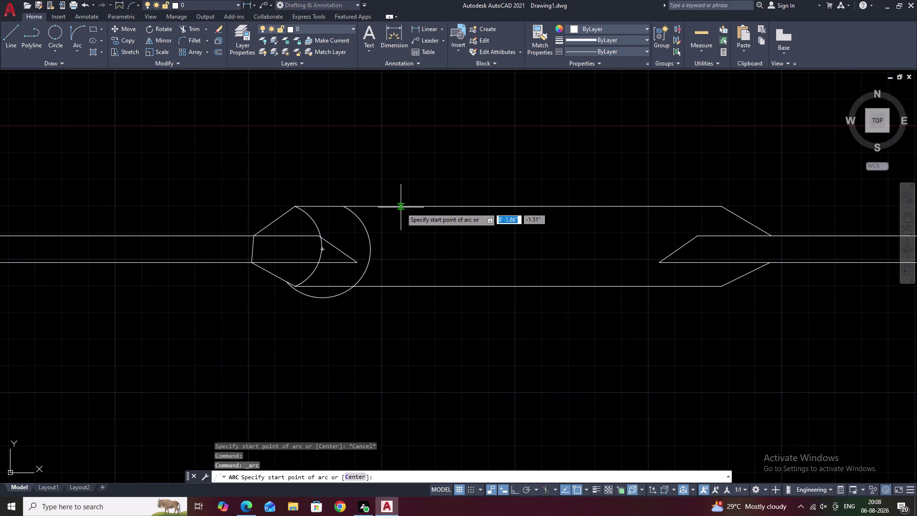
click(401, 207)
click(395, 285)
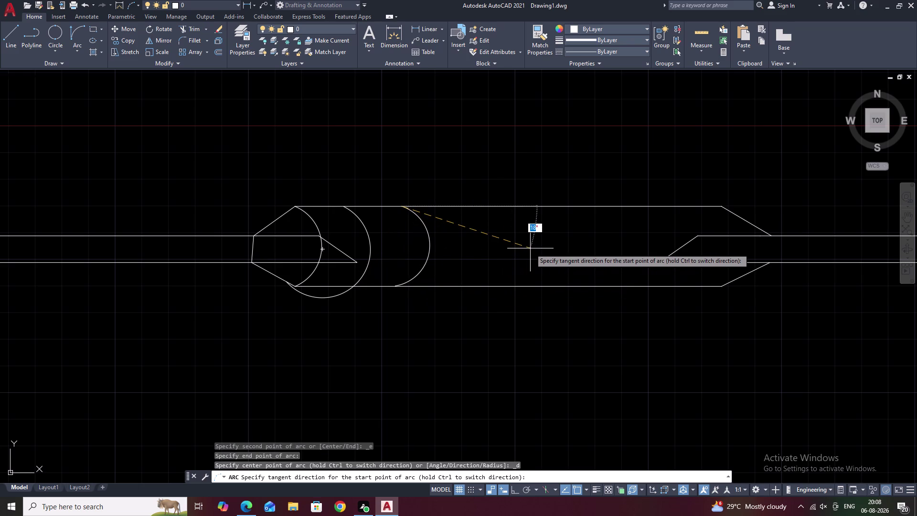
click(530, 249)
key(space)
click(453, 207)
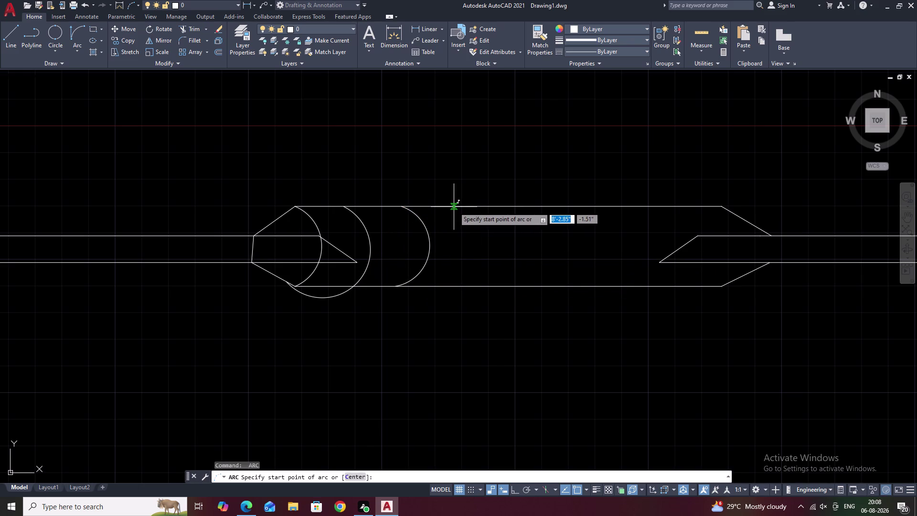
click(459, 286)
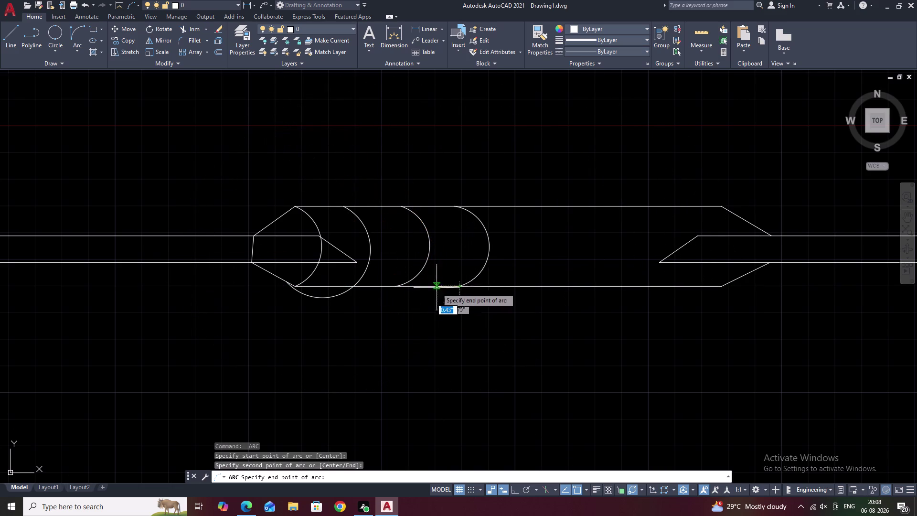
click(404, 285)
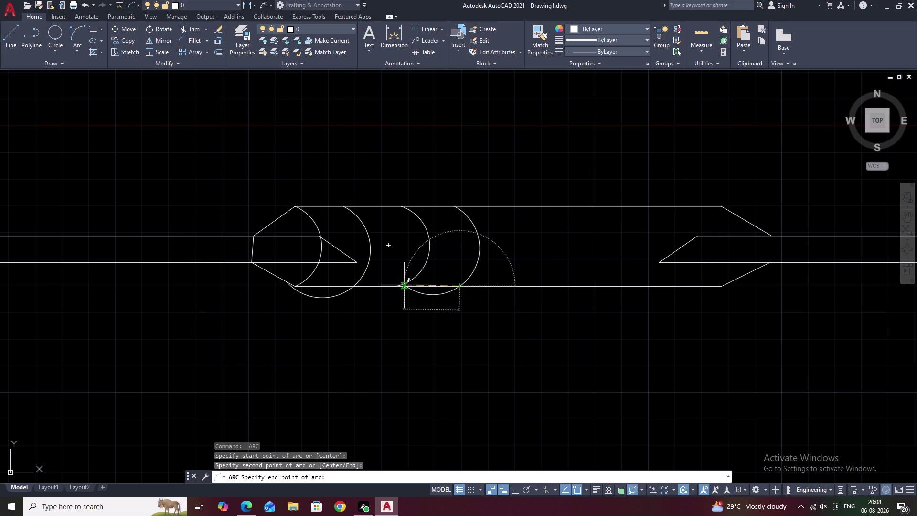
Continue the row with three more three-point arcs spanning the leaf's top and bottom edges.
key(space)
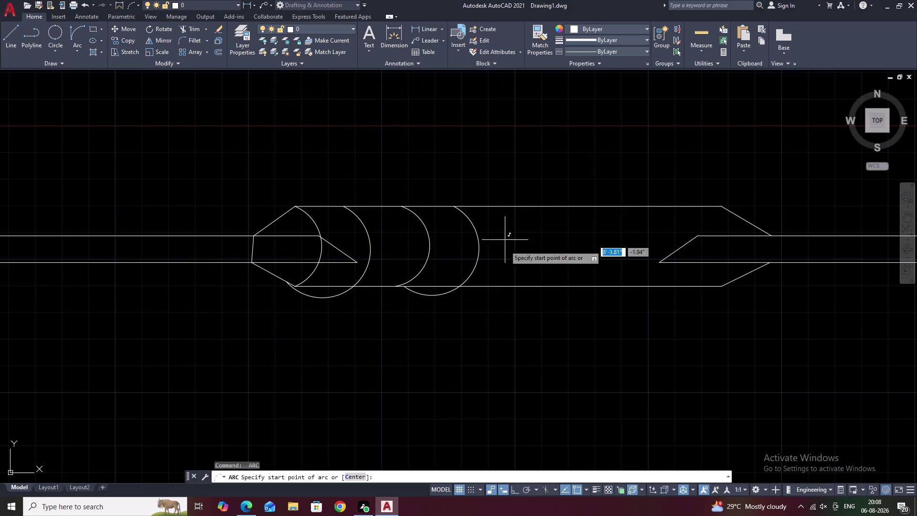
click(508, 208)
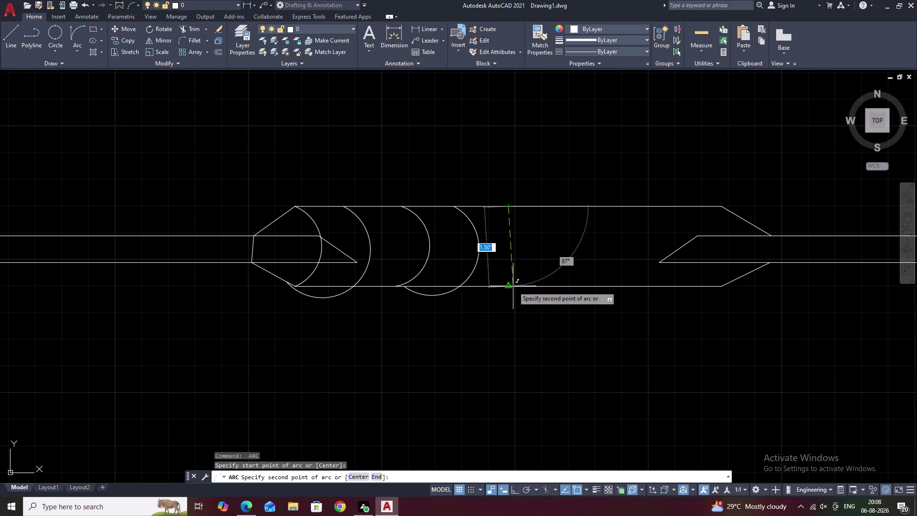
click(513, 288)
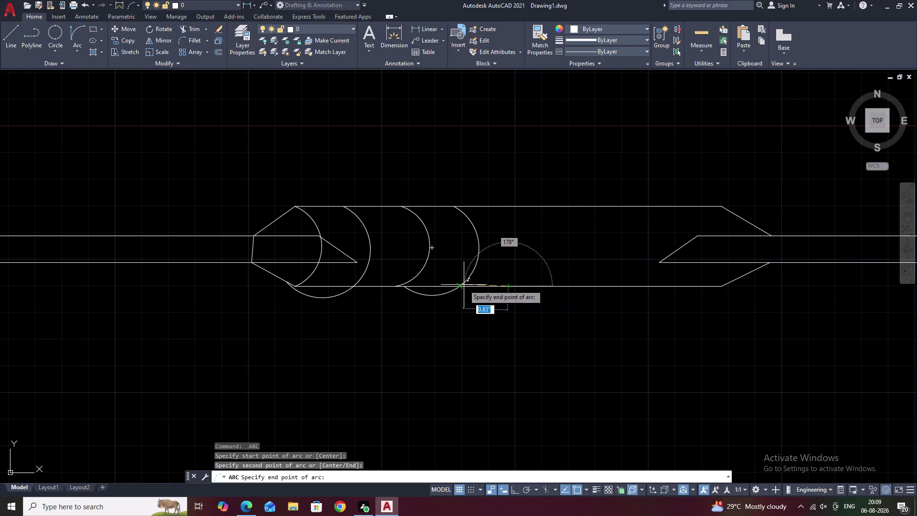
click(464, 284)
key(space)
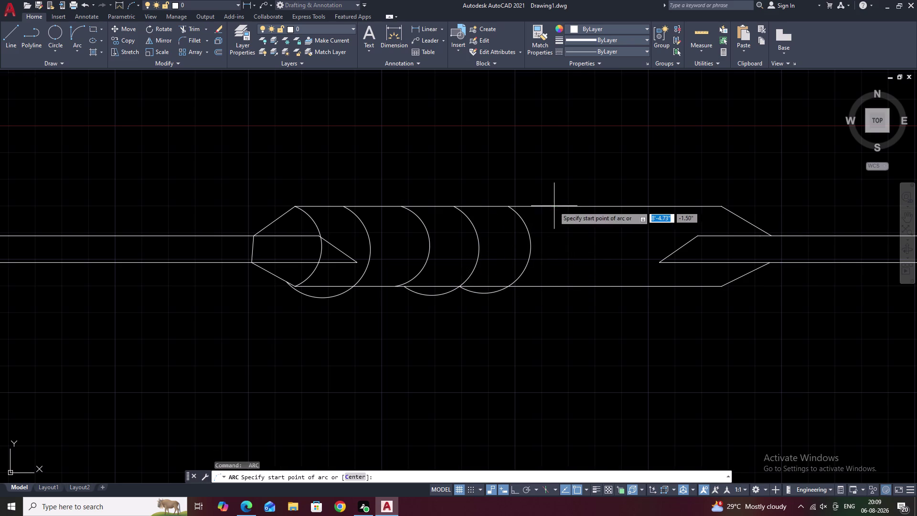
click(554, 206)
click(559, 286)
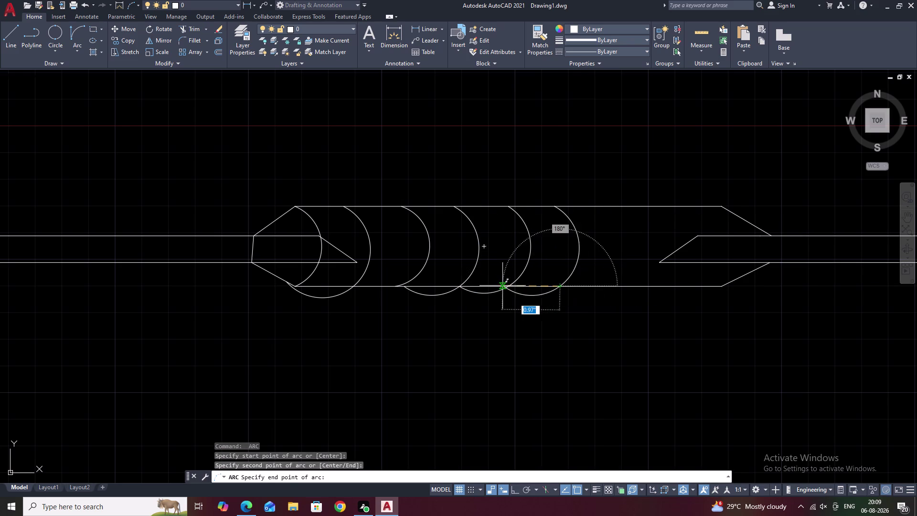
click(487, 286)
key(space)
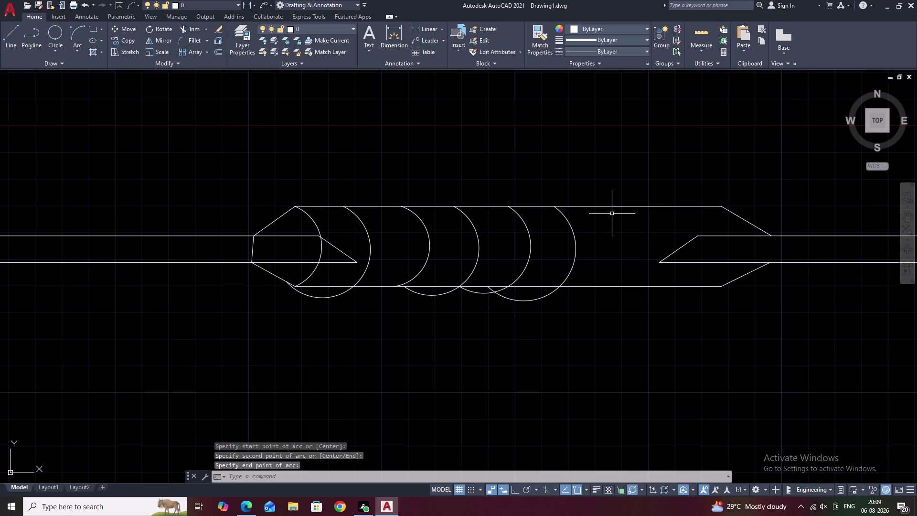
click(608, 209)
click(607, 286)
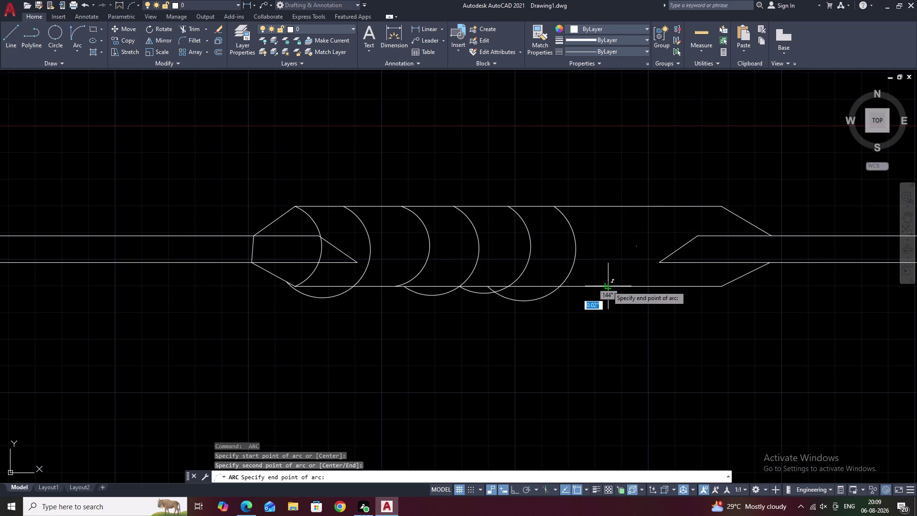
click(543, 290)
Add two more overlapping arcs toward the leaf's right tapered end.
key(space)
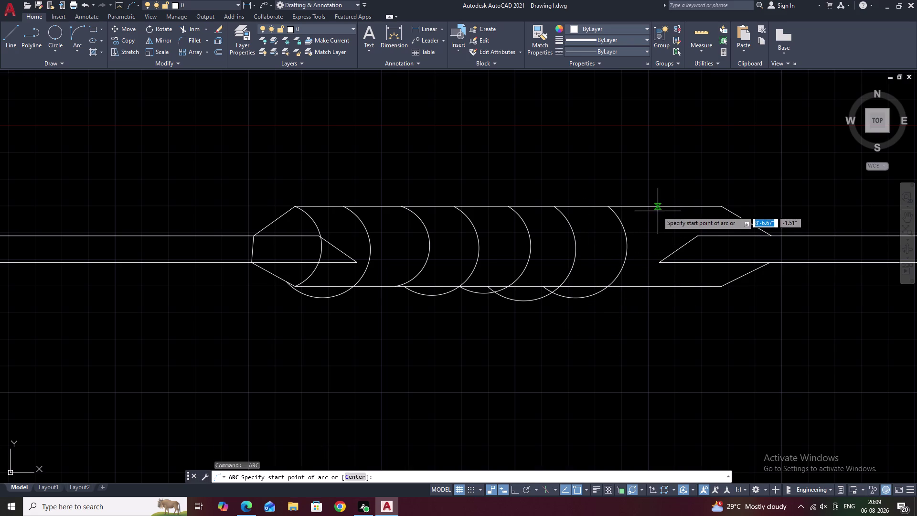
click(656, 207)
click(653, 286)
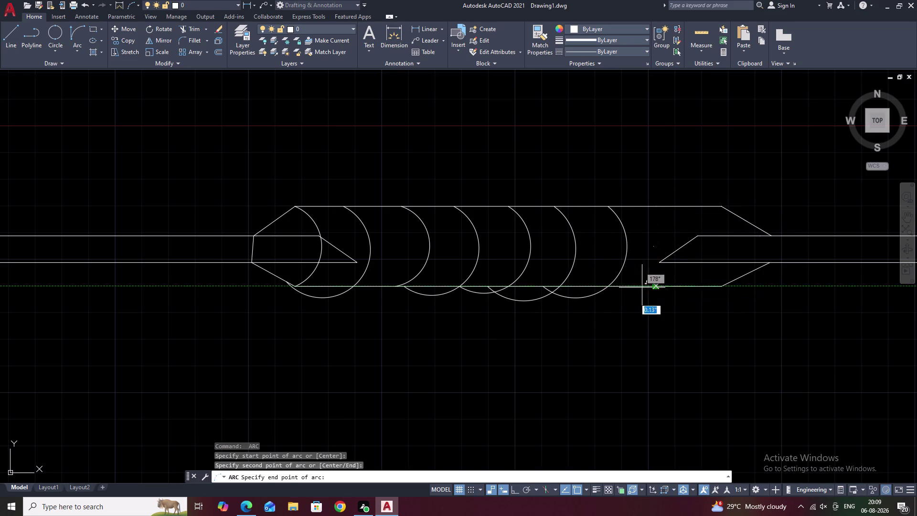
click(611, 291)
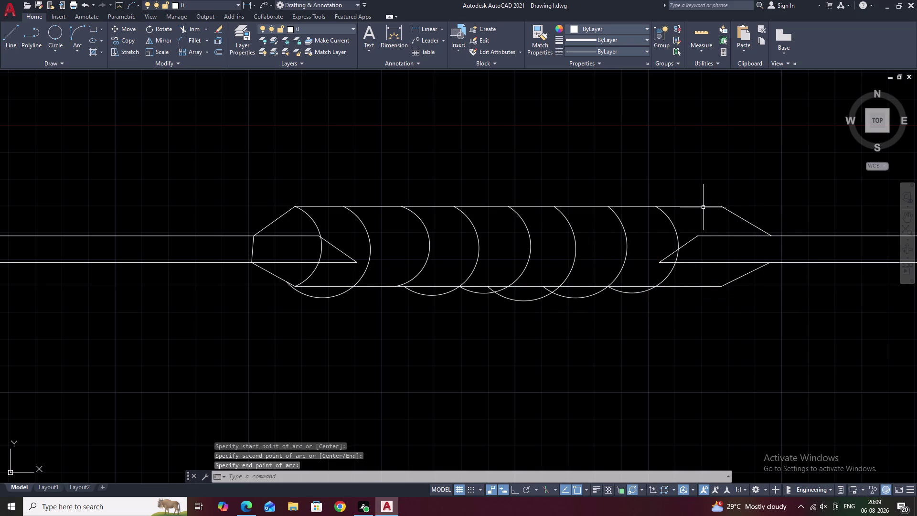
key(space)
click(703, 205)
click(703, 286)
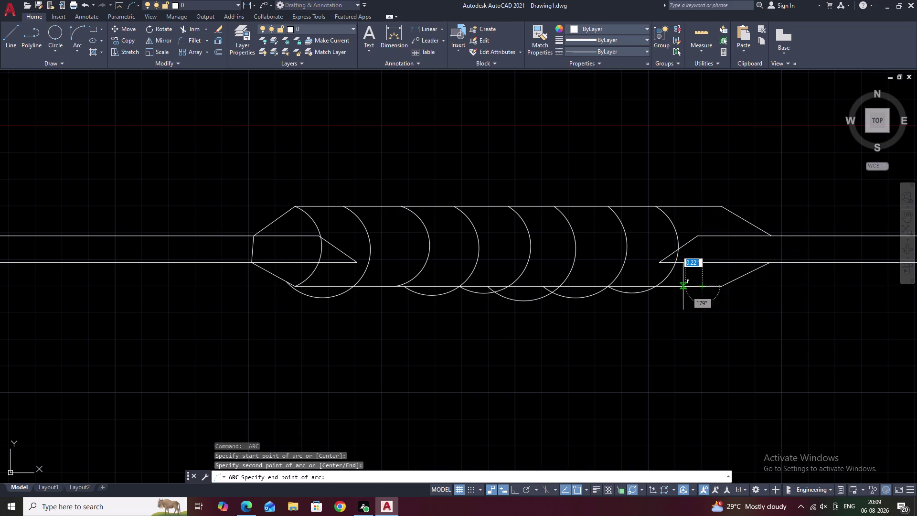
double_click(667, 287)
Draw the last arc at the right jamb, then end arcs and start TRIM.
key(space)
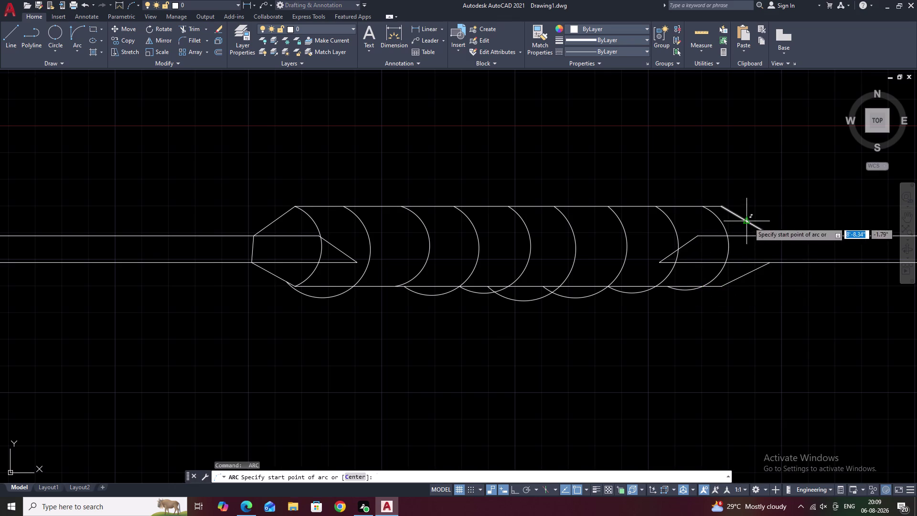
click(744, 219)
click(747, 273)
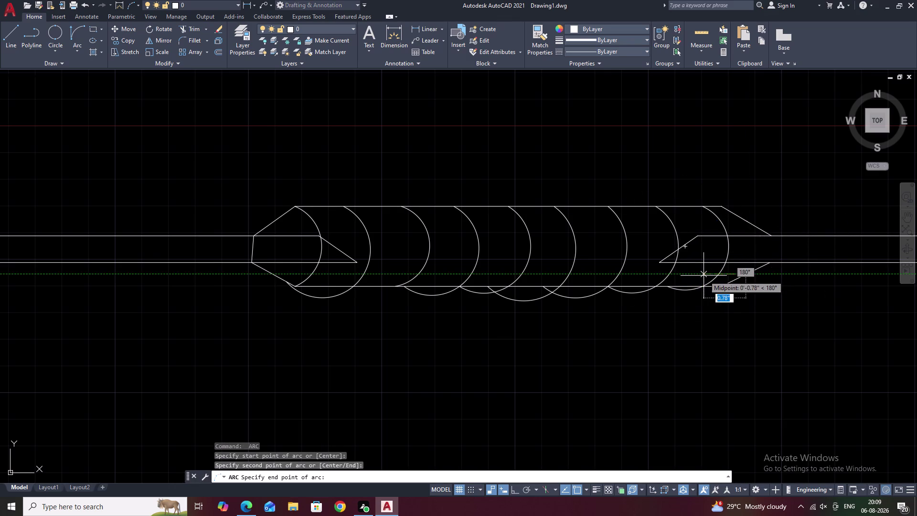
click(699, 276)
key(Escape)
text(T)
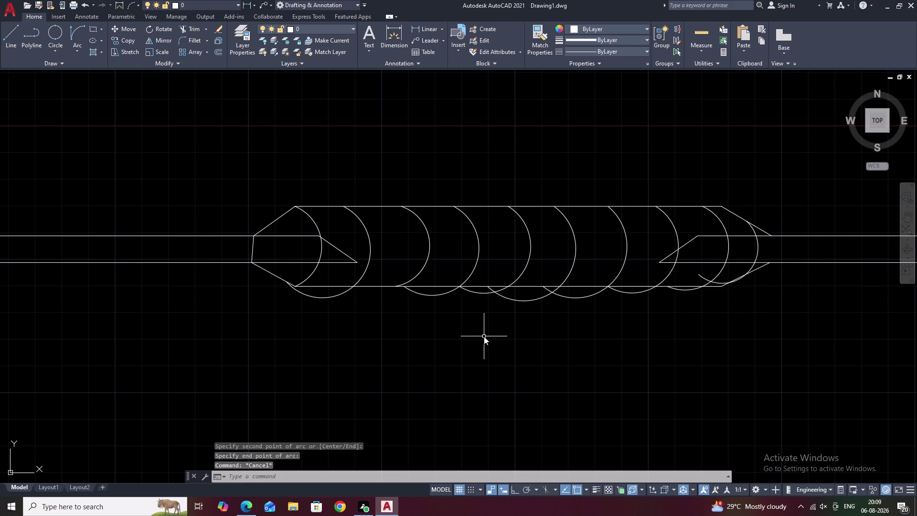
text(R)
key(space)
Trim overhanging arc pieces at the right end, undoing one wrong trim.
scroll(up, 3)
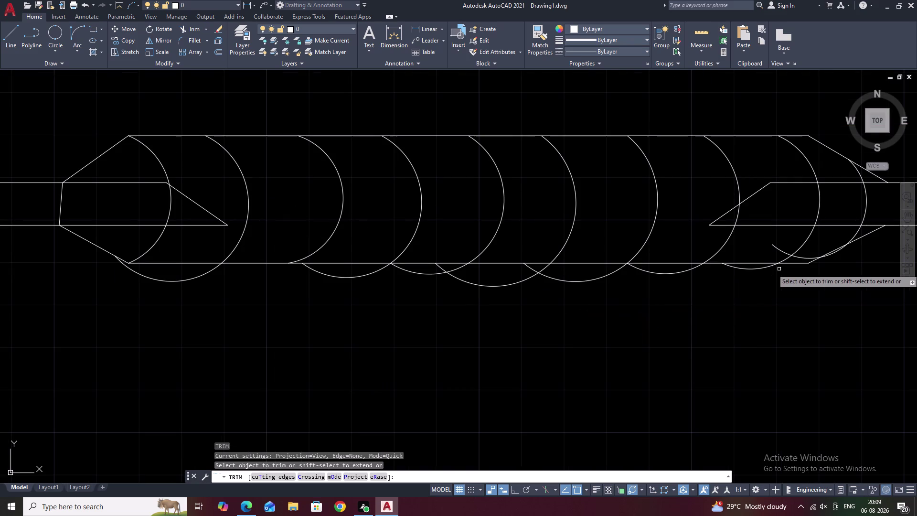
click(779, 269)
drag(774, 269, 738, 269)
drag(732, 269, 723, 269)
drag(688, 266, 667, 263)
right_click(676, 263)
click(667, 263)
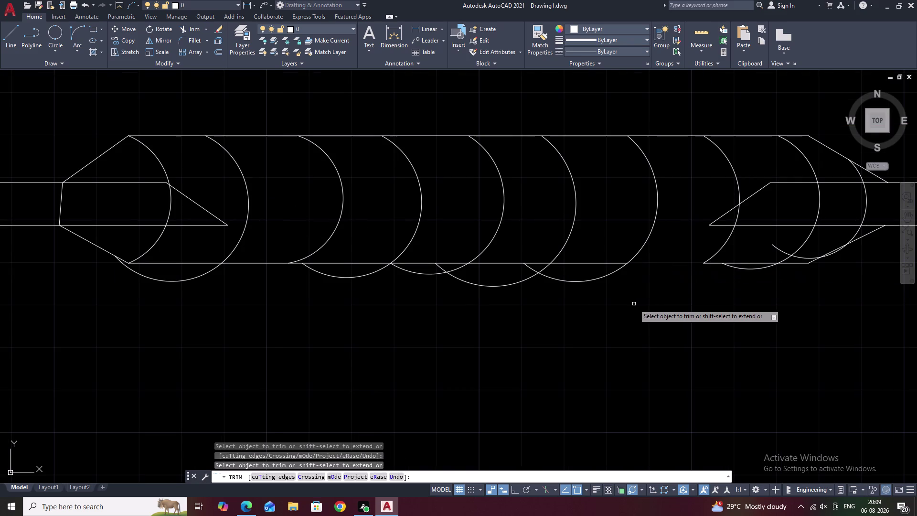
key(ctrl+z)
Trim the stray arc pieces below the leaf edge along the row.
middle_drag(735, 288, 483, 335)
scroll(up, 3)
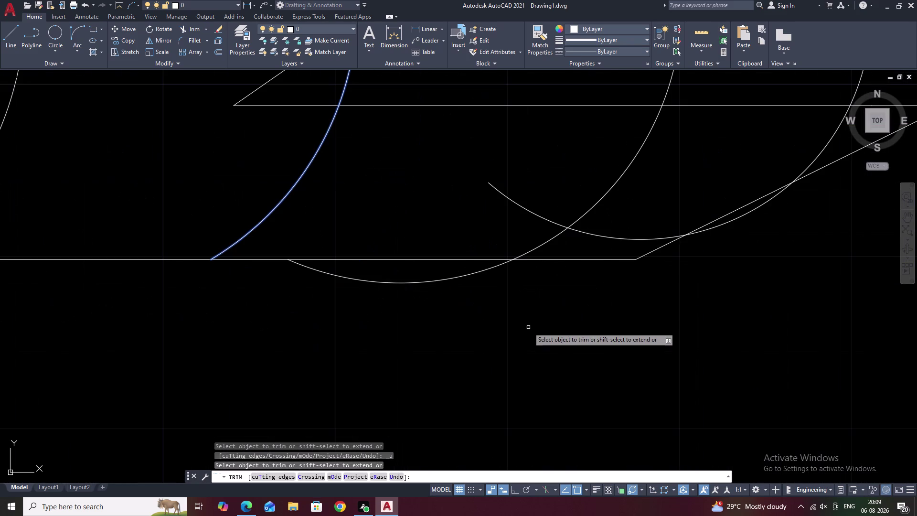
double_click(614, 237)
click(538, 214)
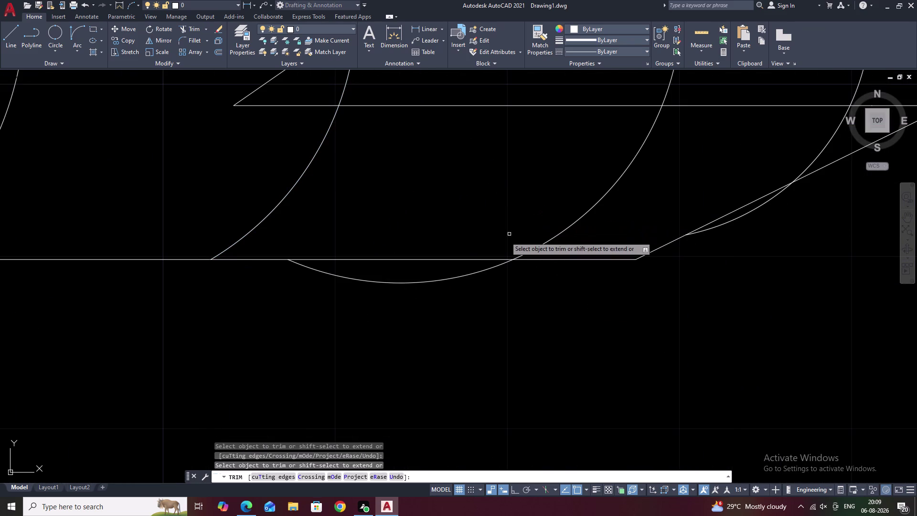
click(447, 280)
scroll(down, 3)
middle_drag(427, 324, 653, 315)
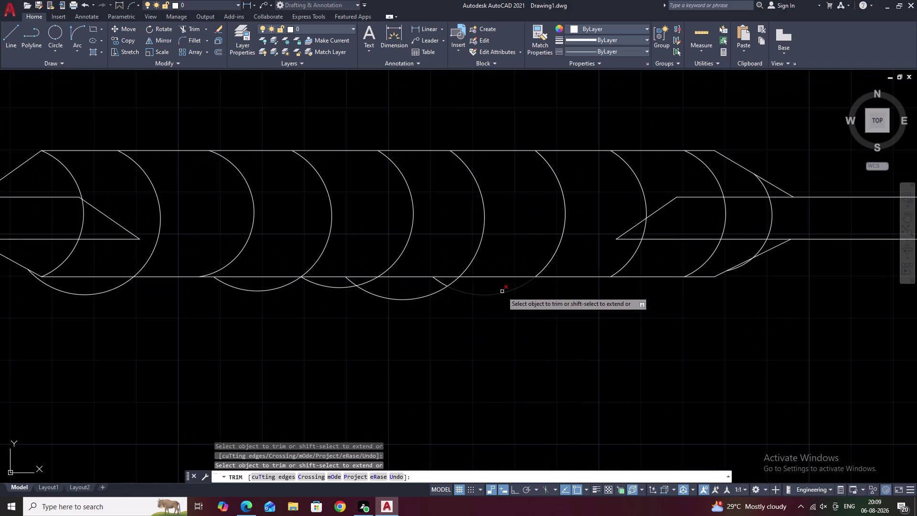
click(502, 291)
click(449, 284)
click(444, 288)
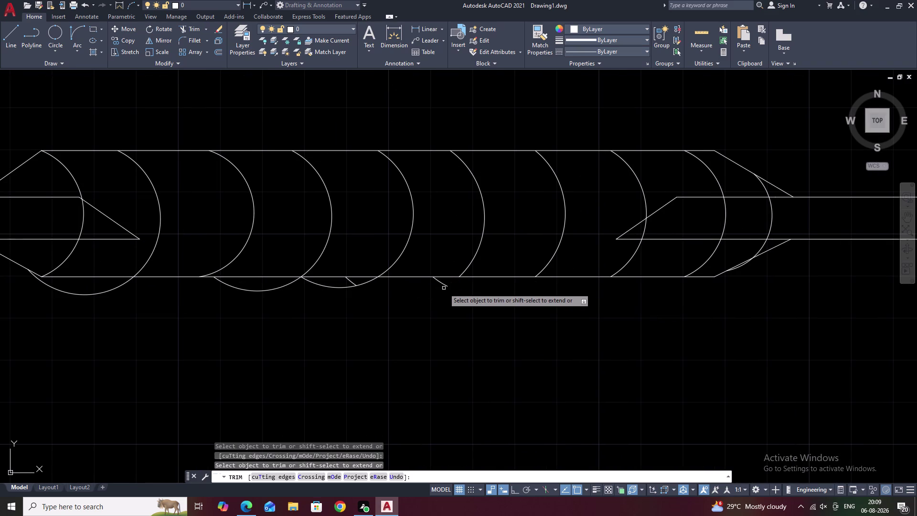
click(446, 285)
Trim the remaining overhanging pieces, using a fence across the crossed arcs.
scroll(down, 3)
middle_drag(430, 297, 516, 305)
scroll(up, 3)
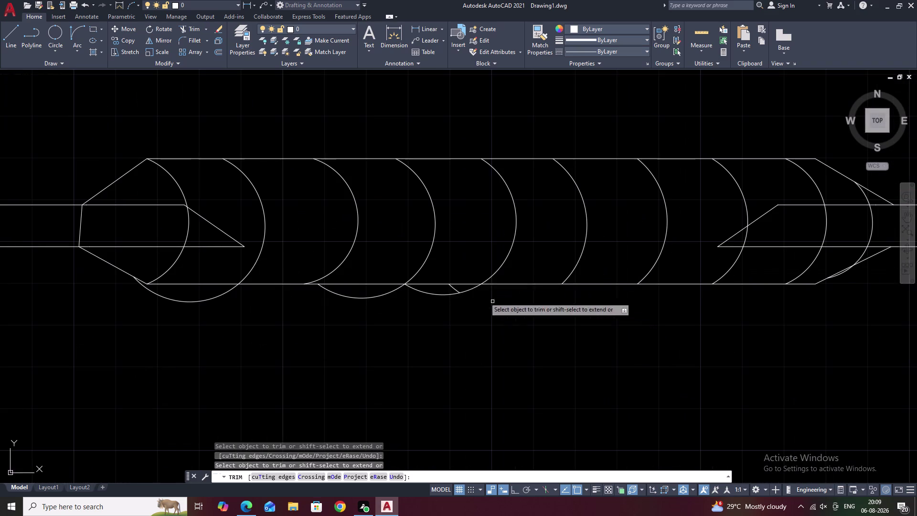
triple_click(459, 290)
click(458, 293)
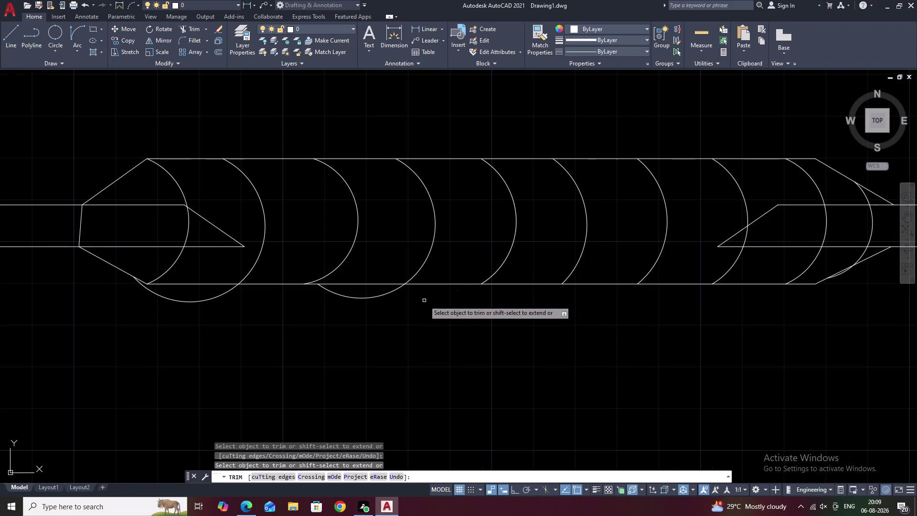
middle_drag(424, 300, 586, 325)
scroll(down, 3)
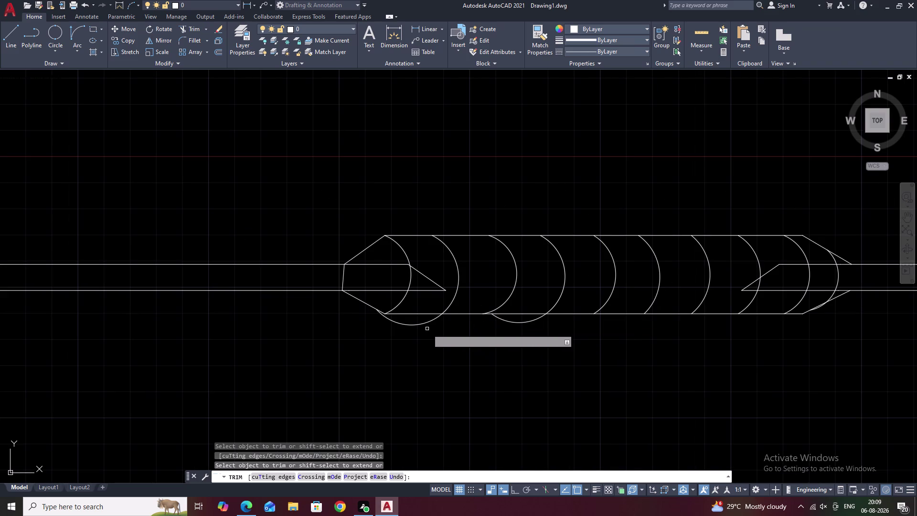
click(427, 324)
double_click(425, 323)
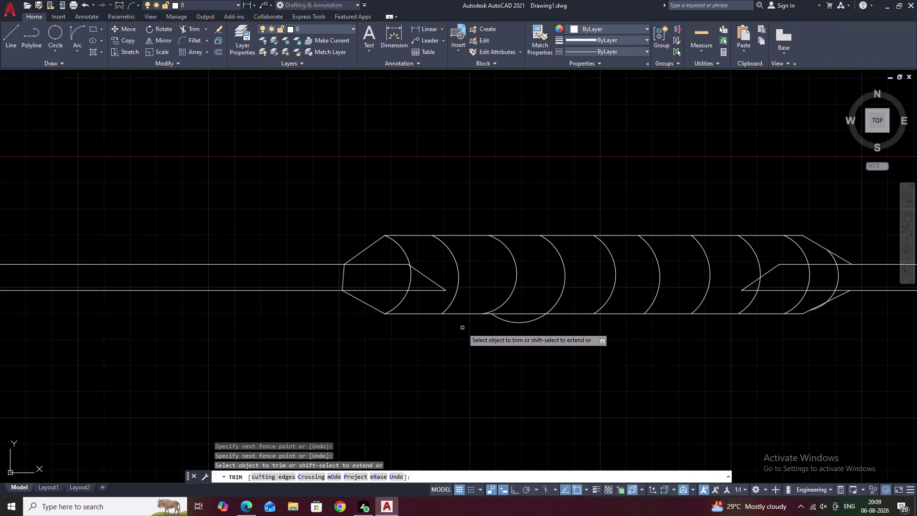
Trim the last overhanging arc piece and view the whole door plan.
triple_click(511, 324)
scroll(up, 3)
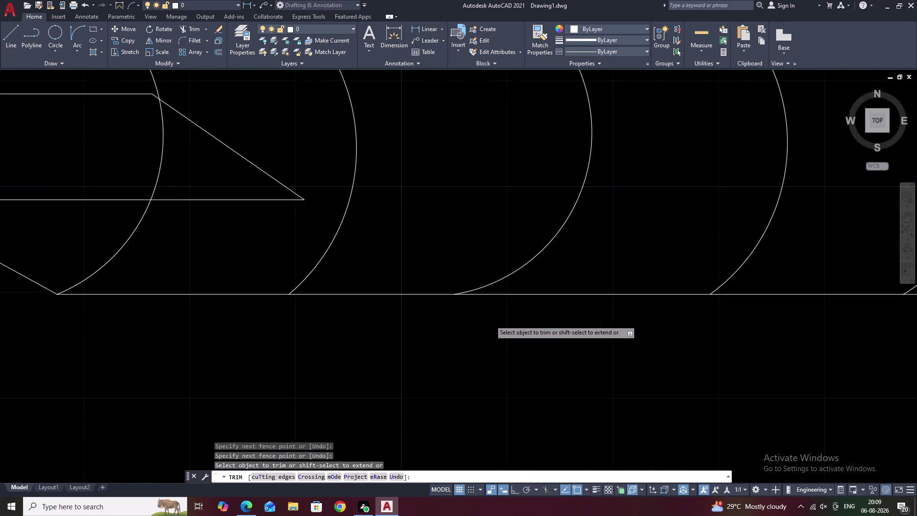
scroll(down, 3)
middle_drag(477, 335, 517, 334)
scroll(down, 3)
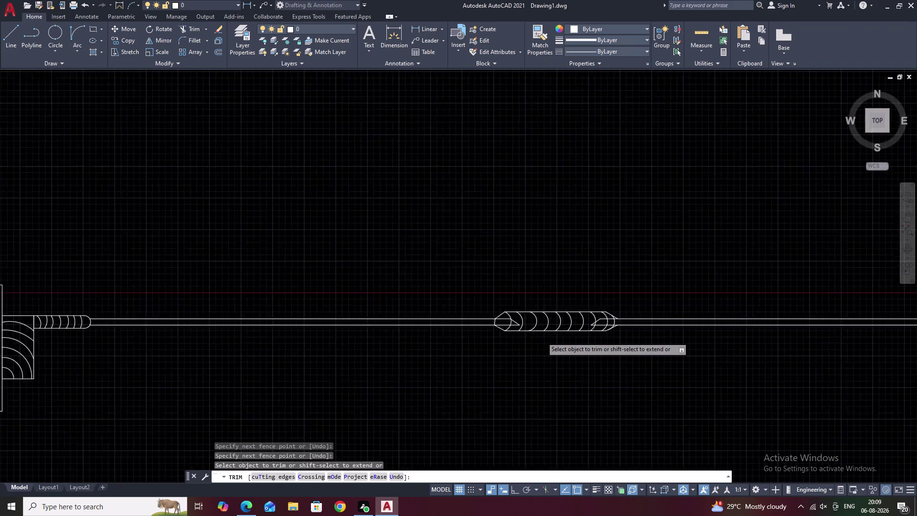
scroll(down, 3)
middle_drag(556, 343, 507, 349)
End trimming and select the nested quarter-circle corner arcs at the left jamb.
key(Escape)
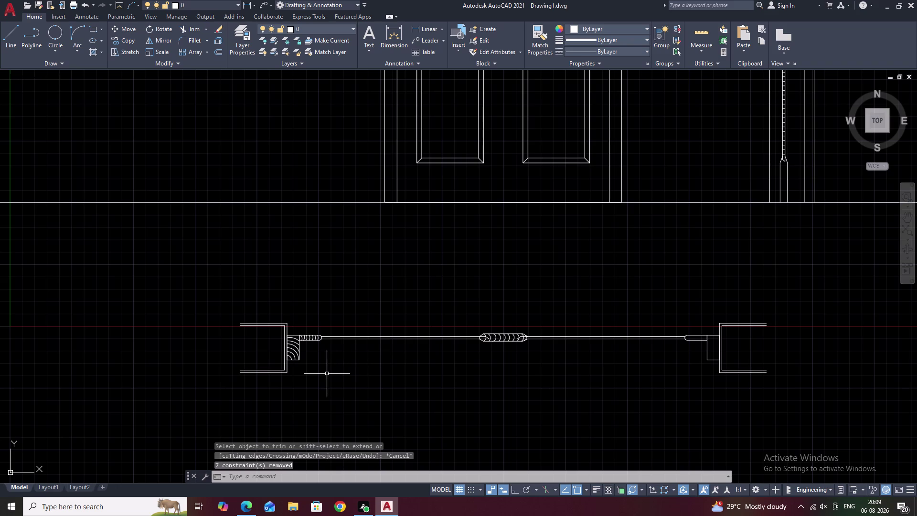
middle_drag(327, 374, 388, 355)
middle_drag(616, 381, 297, 347)
middle_drag(425, 328, 342, 331)
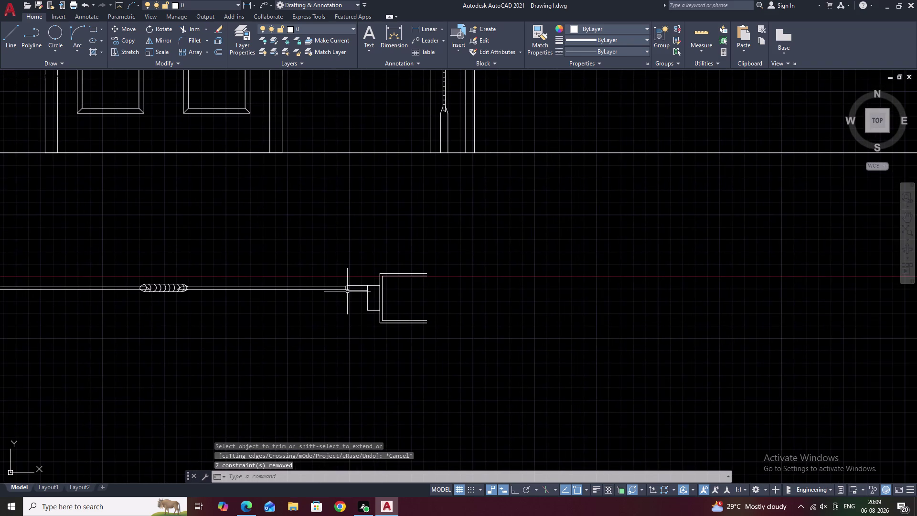
scroll(up, 3)
scroll(up, 3)
scroll(down, 3)
middle_drag(382, 342, 839, 242)
middle_drag(419, 291, 879, 269)
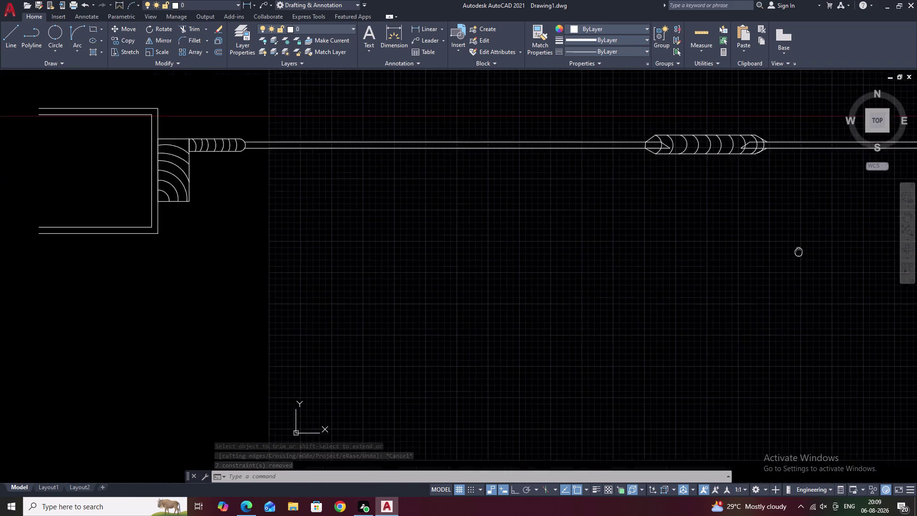
middle_drag(368, 255, 544, 284)
scroll(up, 3)
middle_drag(502, 231, 503, 318)
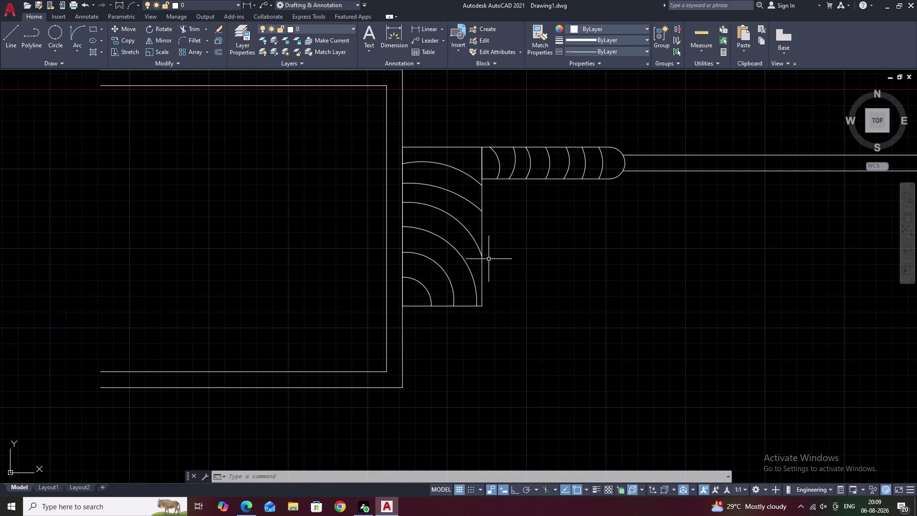
drag(463, 163, 412, 286)
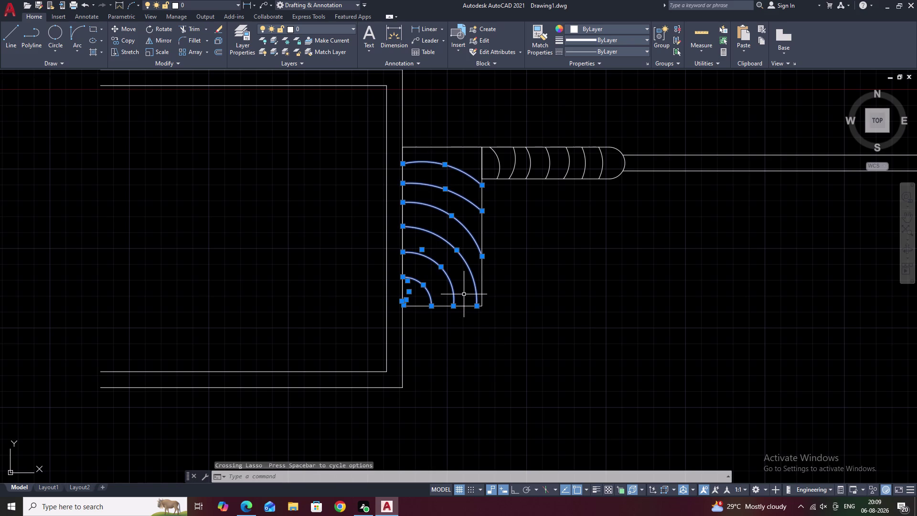
Copy (CP) the corner arcs from their corner onto the right jamb corner.
text(CP)
key(space)
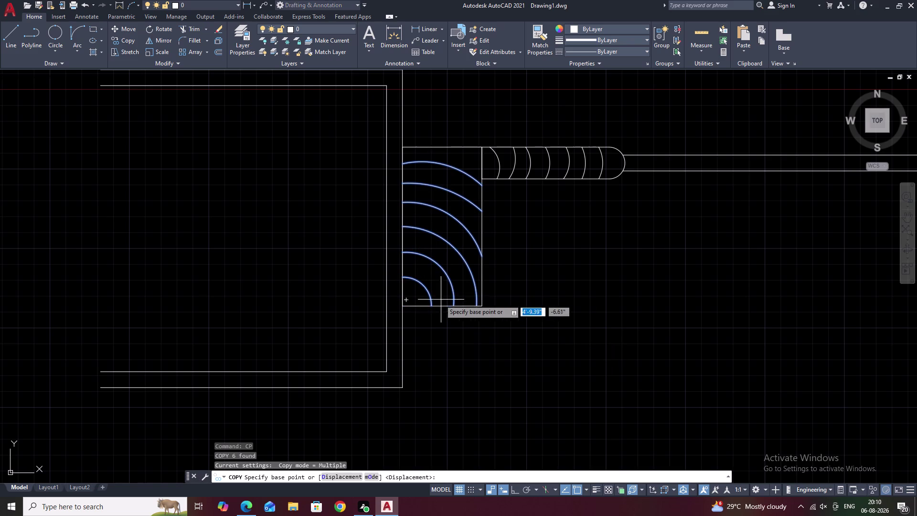
click(405, 306)
scroll(down, 3)
middle_drag(693, 331, 322, 312)
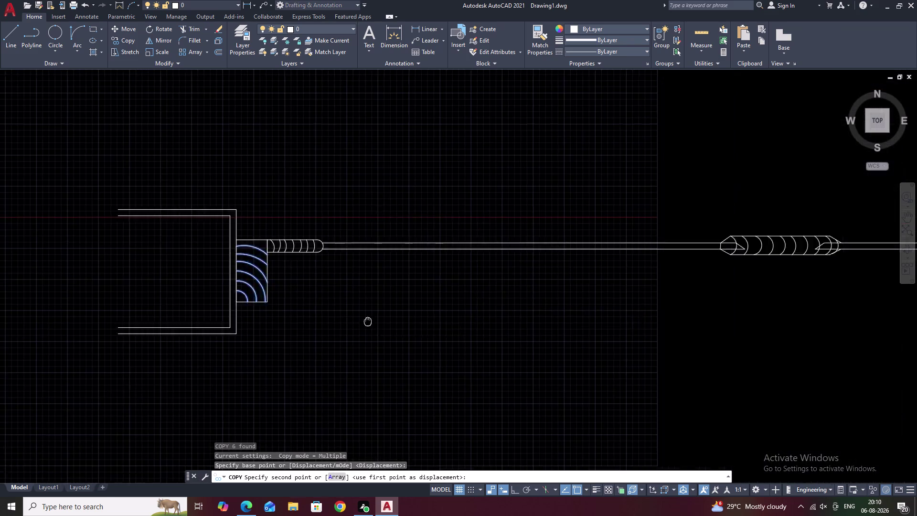
middle_drag(813, 373, 357, 326)
middle_drag(674, 325, 480, 333)
scroll(up, 3)
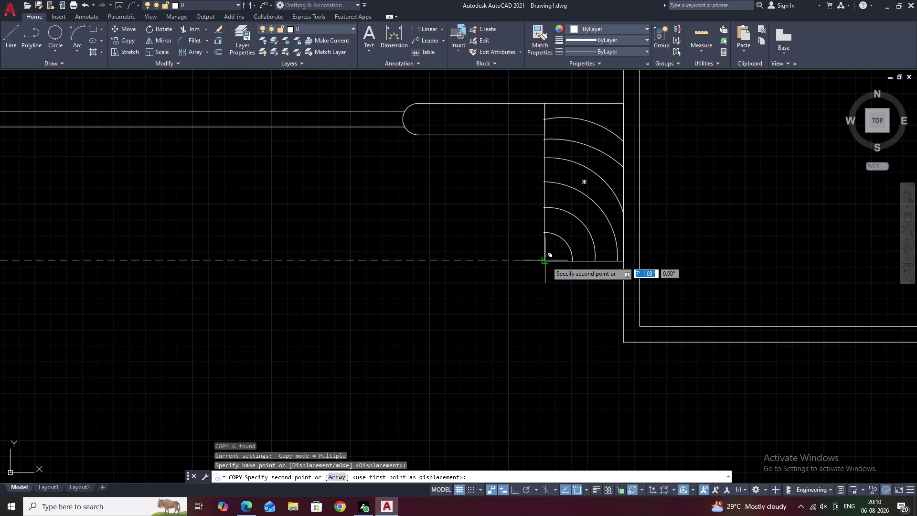
click(546, 261)
scroll(down, 3)
scroll(down, 3)
key(Escape)
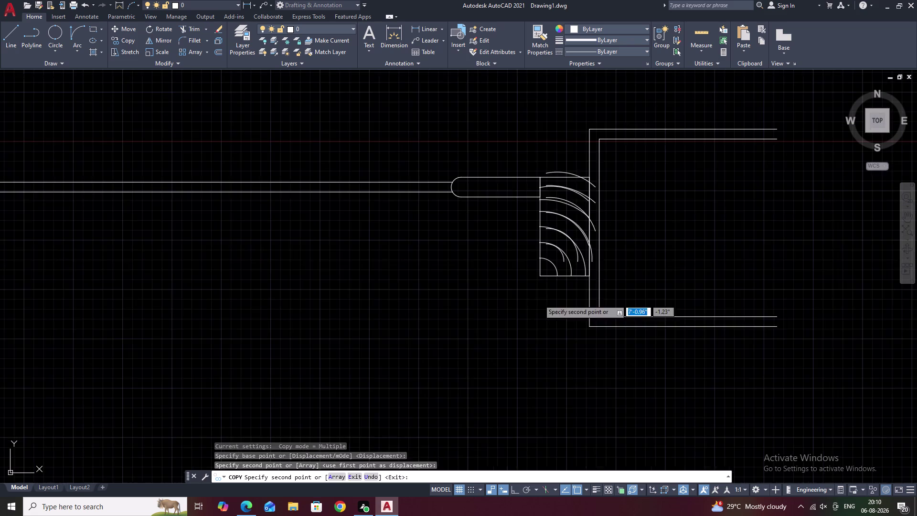
Return to the left leaf edge and select its row of leaf-edge arcs.
scroll(down, 3)
middle_drag(531, 296, 791, 292)
middle_drag(422, 282, 669, 299)
scroll(up, 3)
scroll(up, 3)
middle_drag(381, 286, 556, 294)
drag(501, 278, 354, 275)
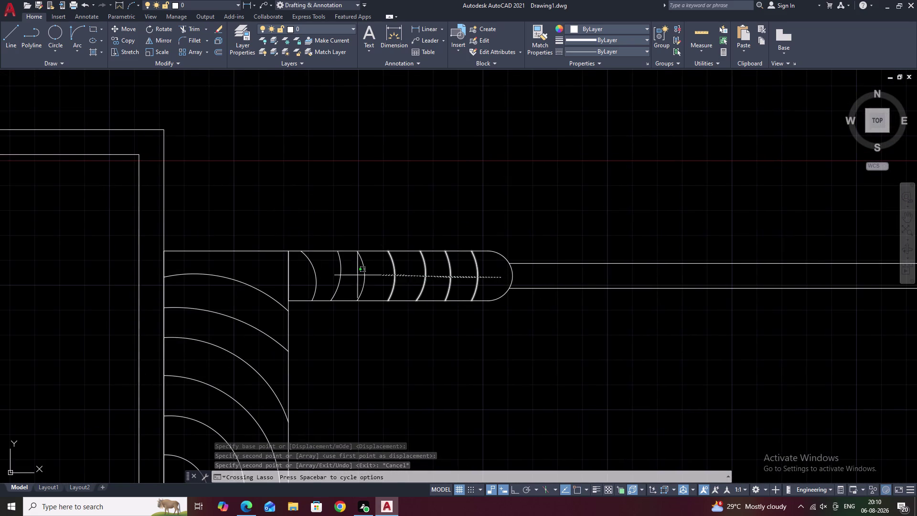
drag(354, 275, 304, 280)
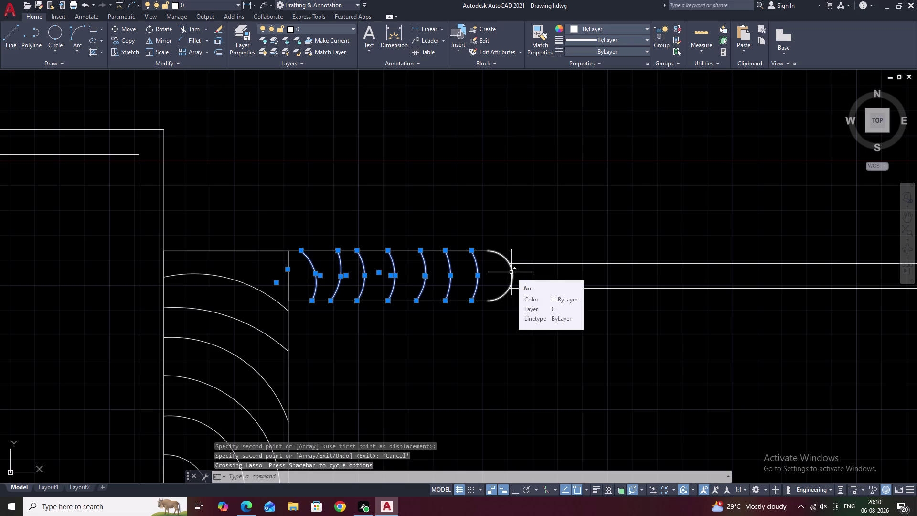
Copy (CO) the seven leaf-edge arcs from the leaf-edge corner to the far leaf end.
text(CO)
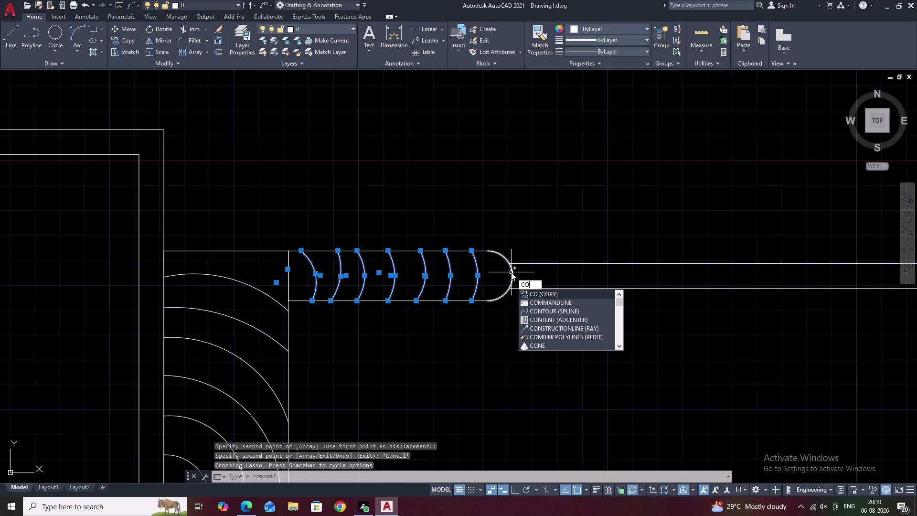
key(space)
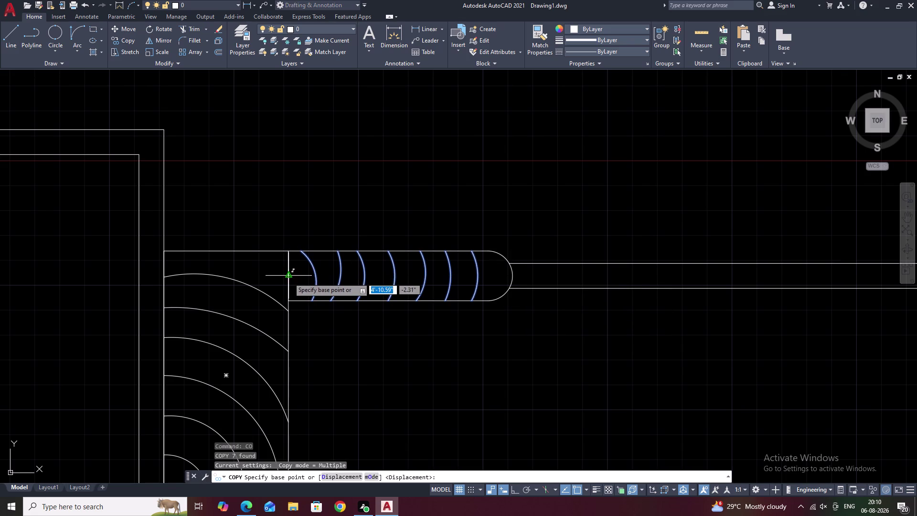
click(289, 279)
middle_drag(543, 292, 260, 280)
scroll(down, 3)
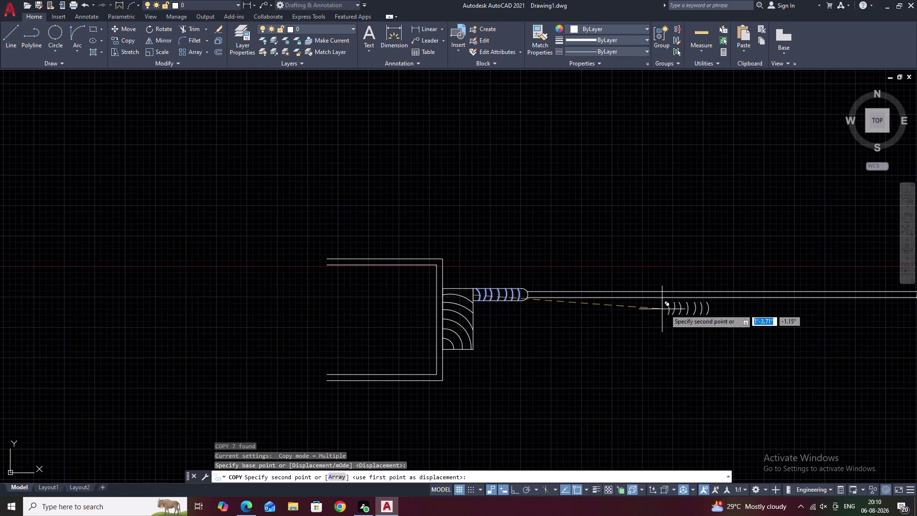
middle_drag(665, 309, 242, 297)
middle_drag(580, 303, 478, 305)
middle_drag(809, 296, 418, 297)
middle_drag(662, 308, 541, 303)
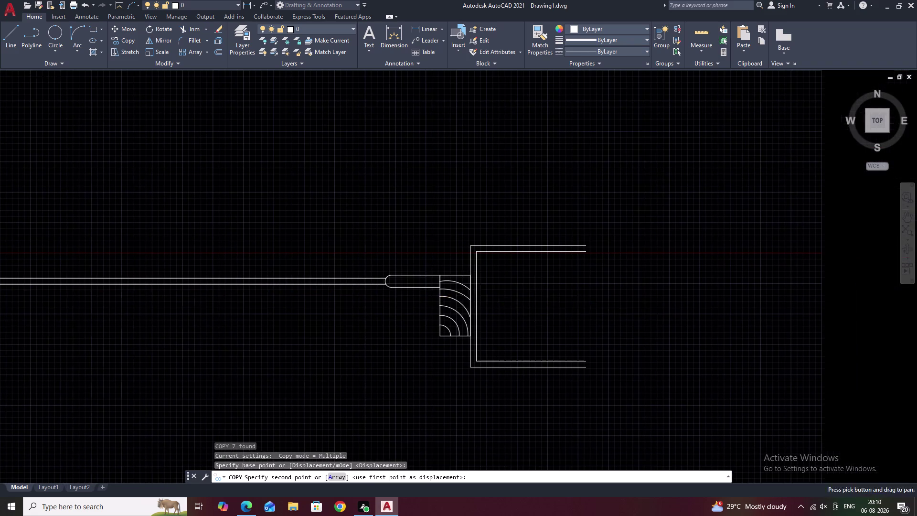
scroll(up, 3)
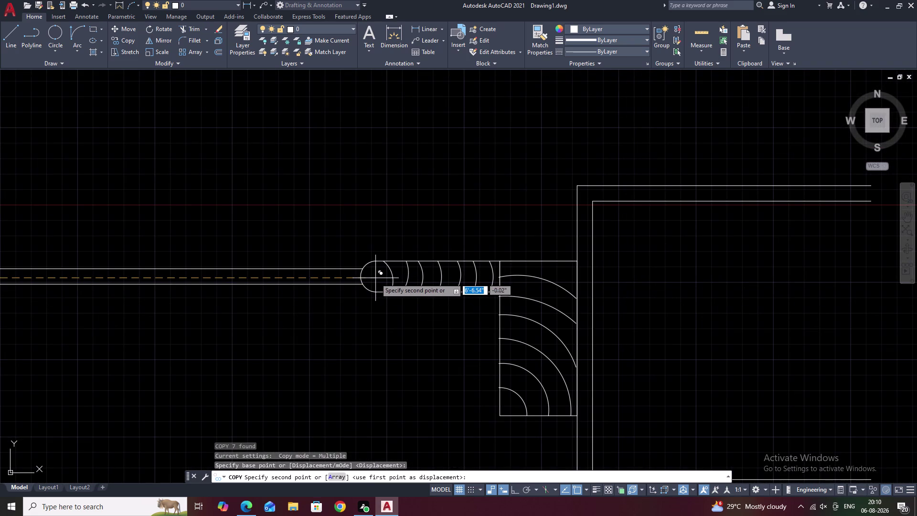
click(375, 278)
key(Escape)
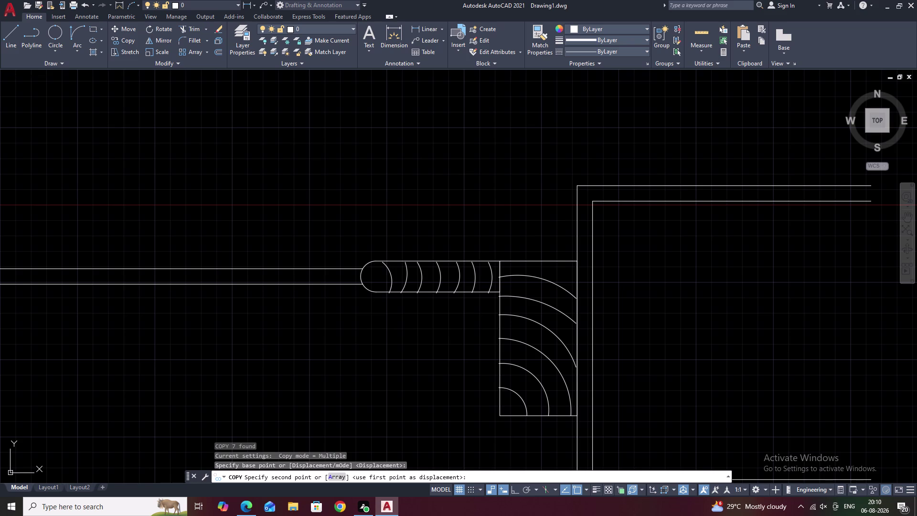
scroll(up, 3)
middle_drag(415, 282, 553, 279)
middle_drag(401, 289, 507, 285)
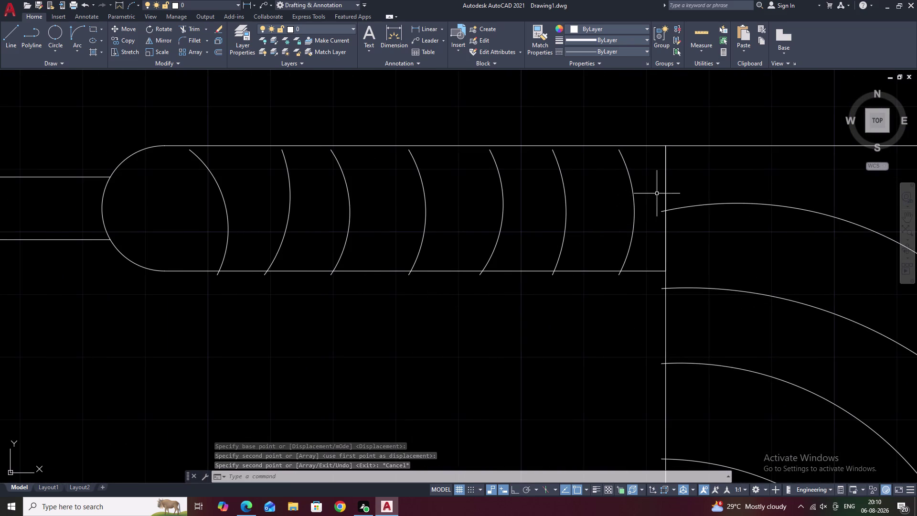
drag(641, 195, 283, 199)
drag(245, 198, 222, 197)
click(219, 198)
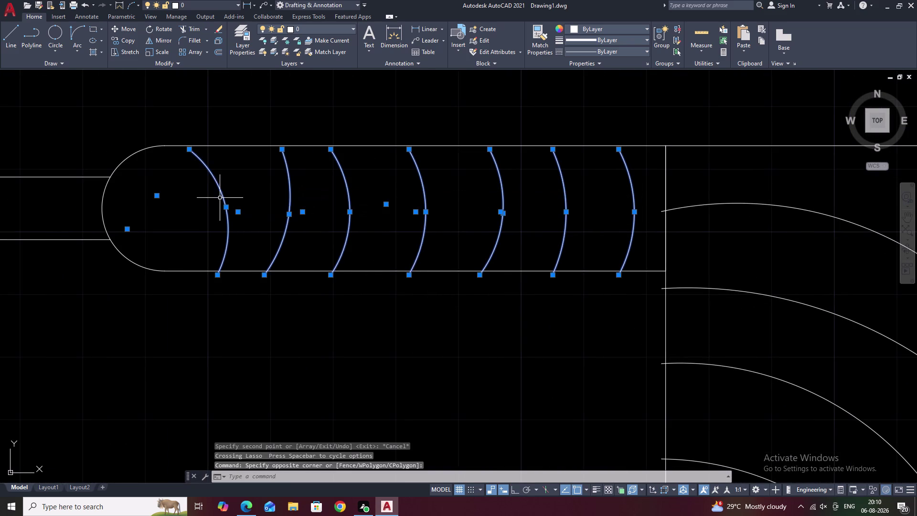
text(MI)
key(space)
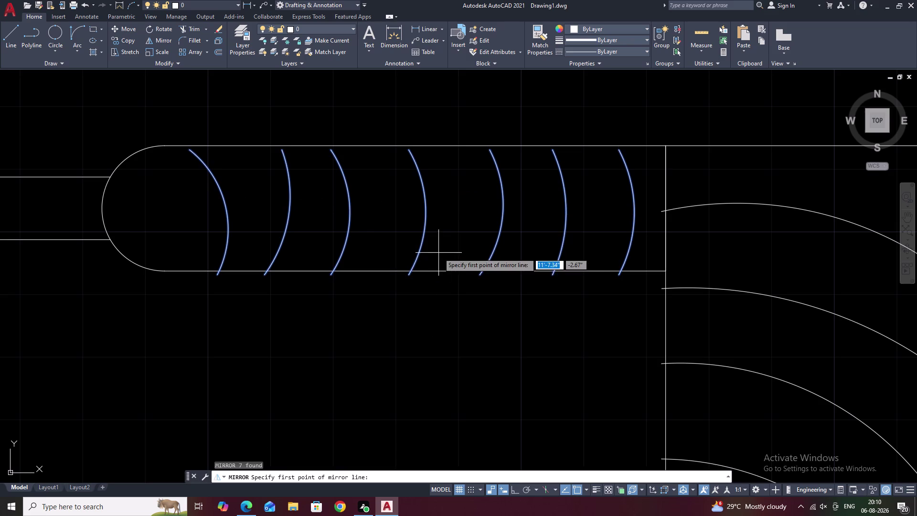
middle_drag(433, 310, 916, 417)
click(533, 310)
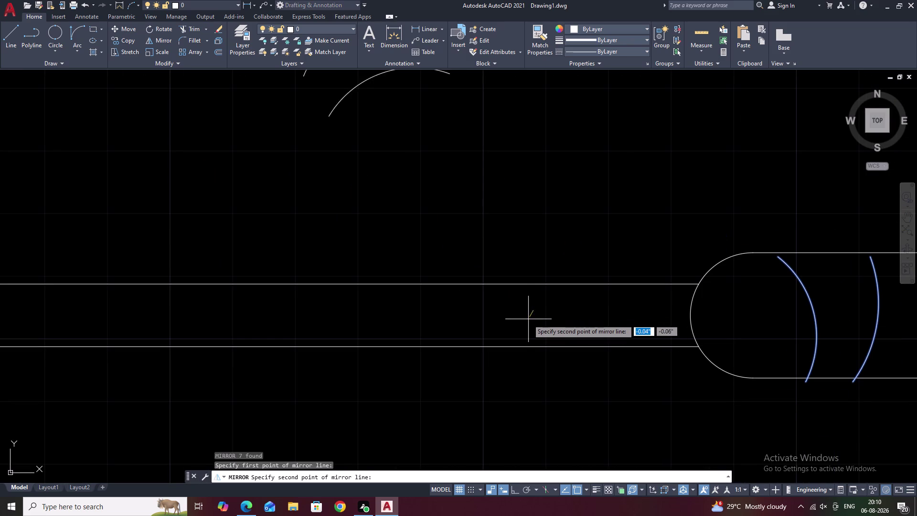
click(528, 319)
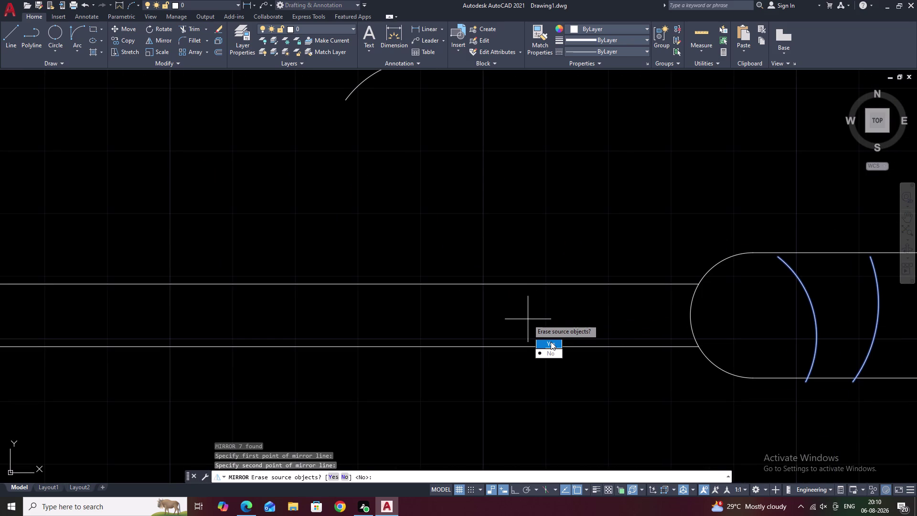
key(Escape)
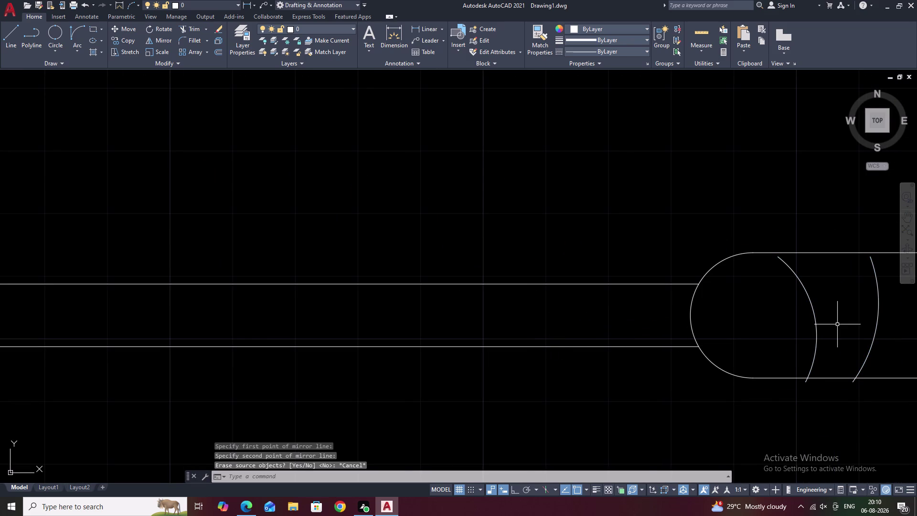